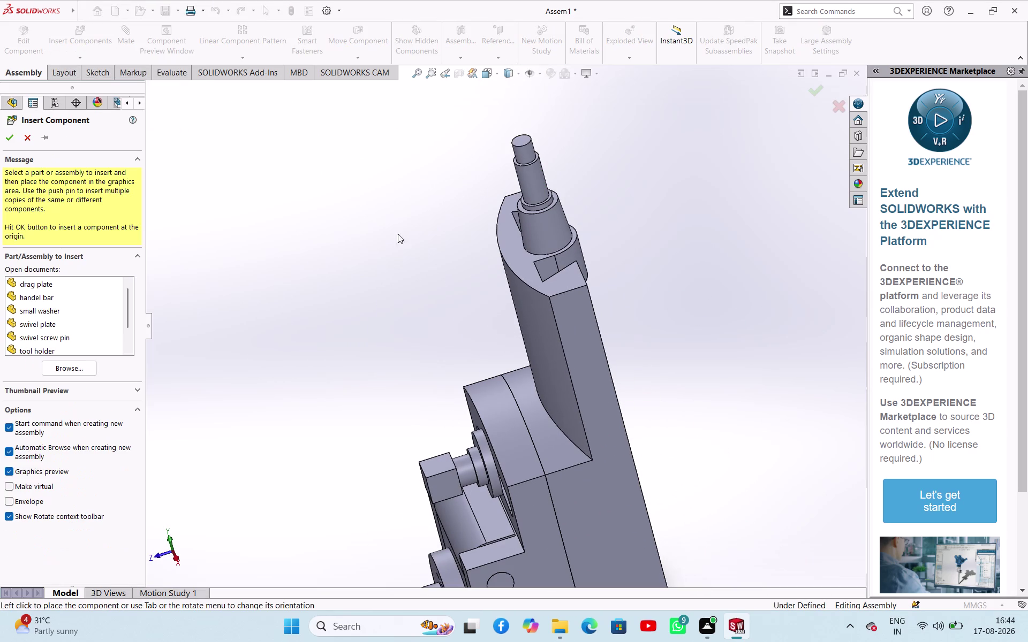
Browse to the 'handel bar' part file and open it for insertion.
click(74, 373)
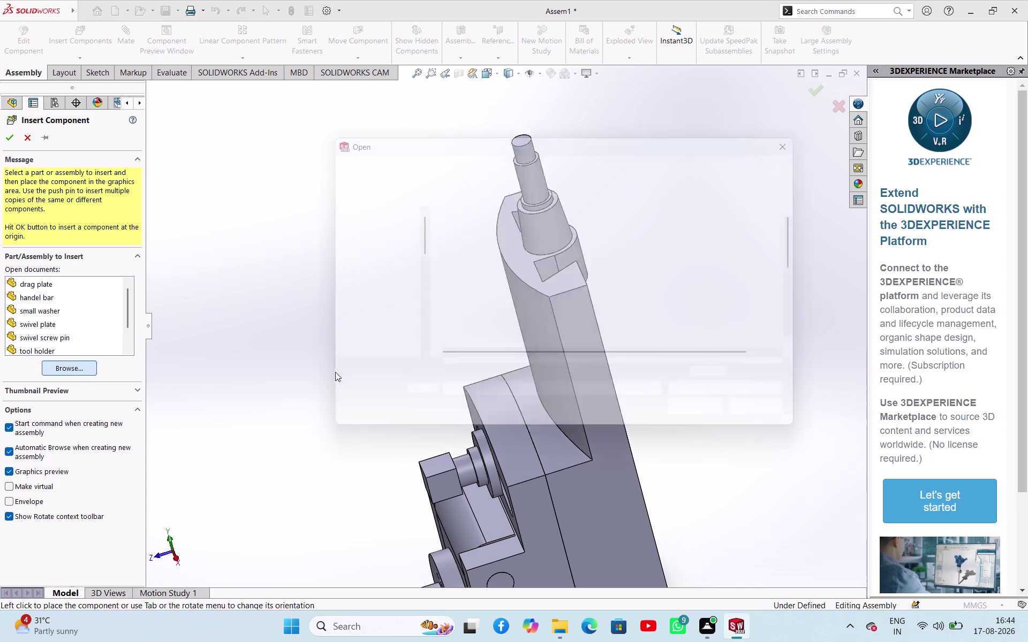
scroll(down, 3)
scroll(down, 3)
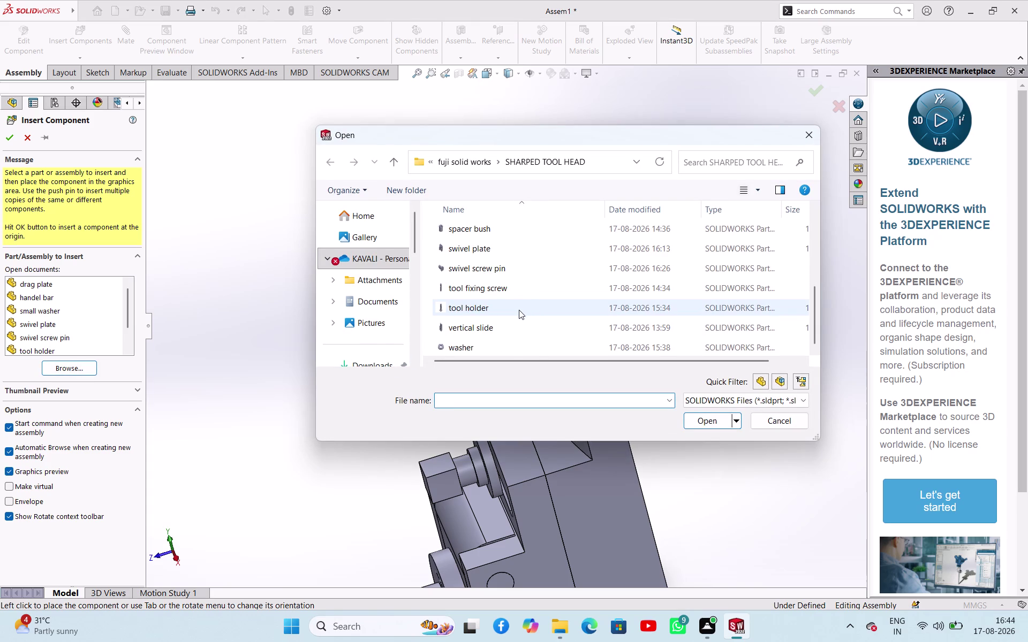
scroll(up, 3)
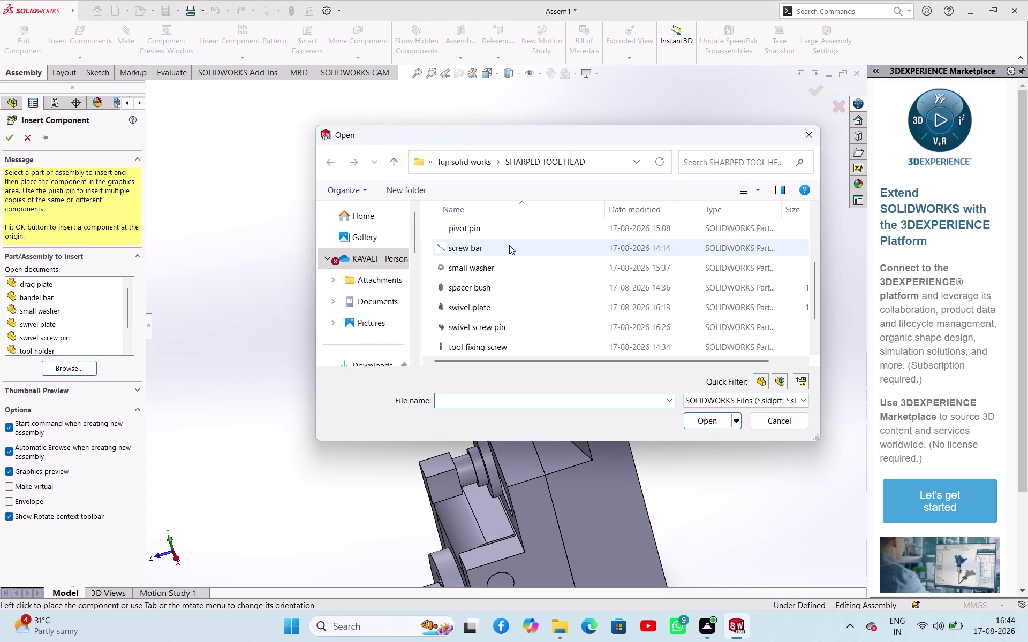
scroll(up, 3)
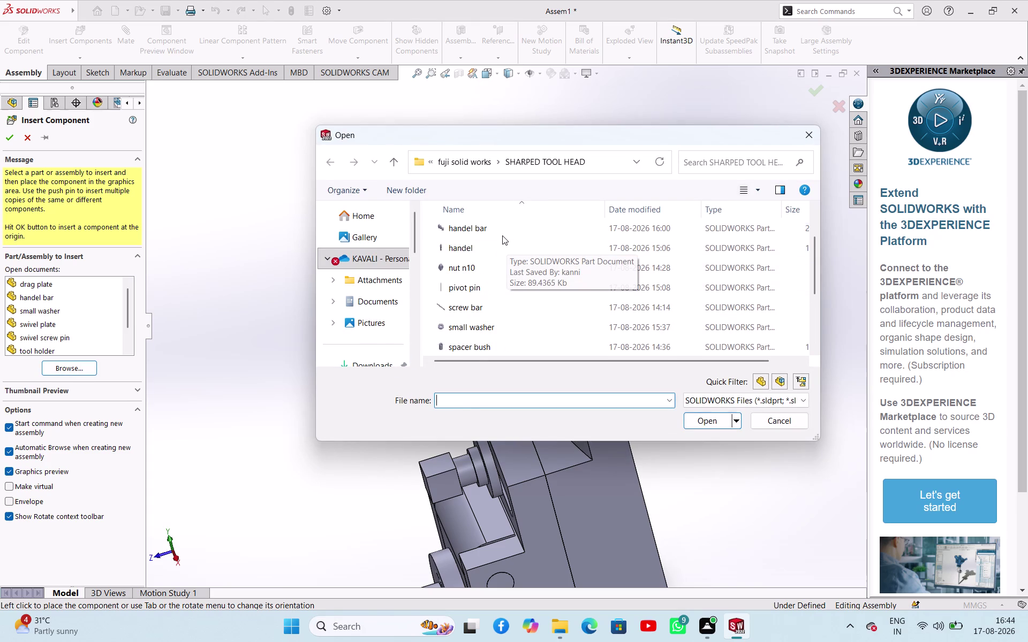
click(502, 235)
click(707, 427)
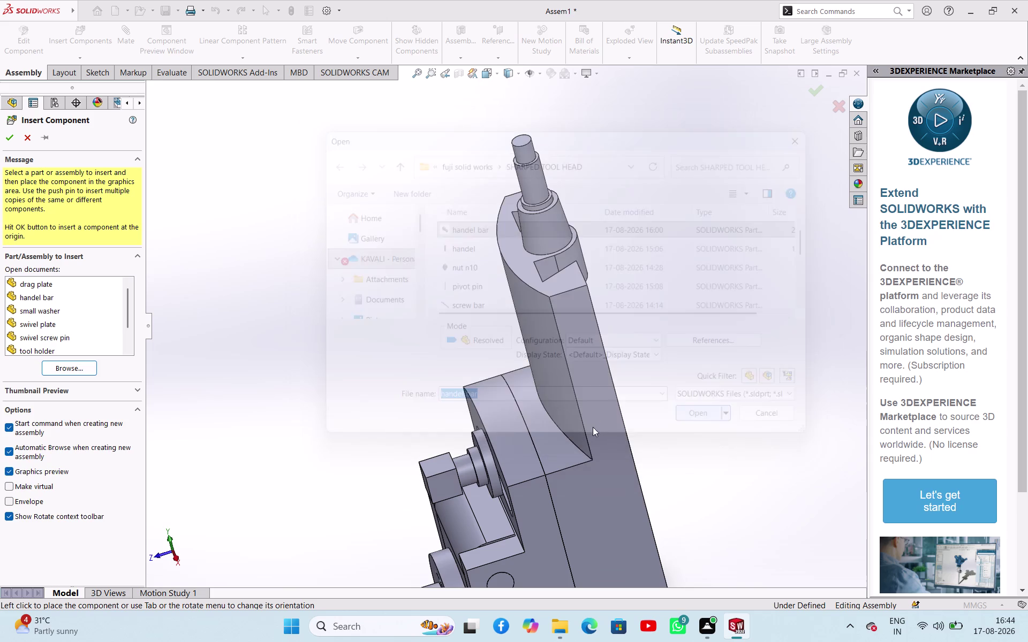
click(302, 558)
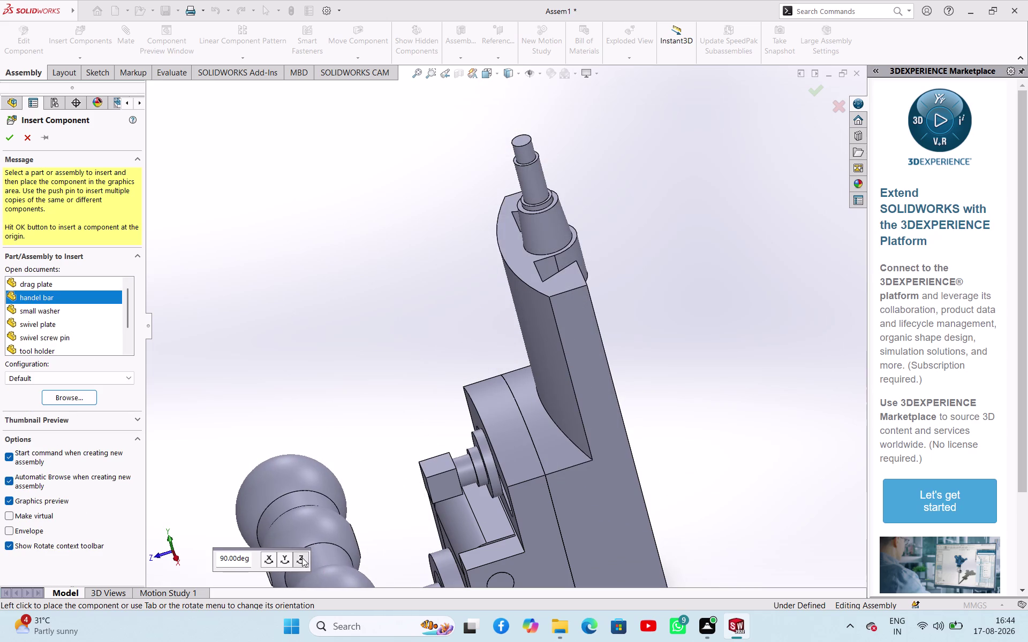
Rotate the handel bar preview in 90° steps about the X, Y and Z axes.
click(302, 558)
click(302, 558)
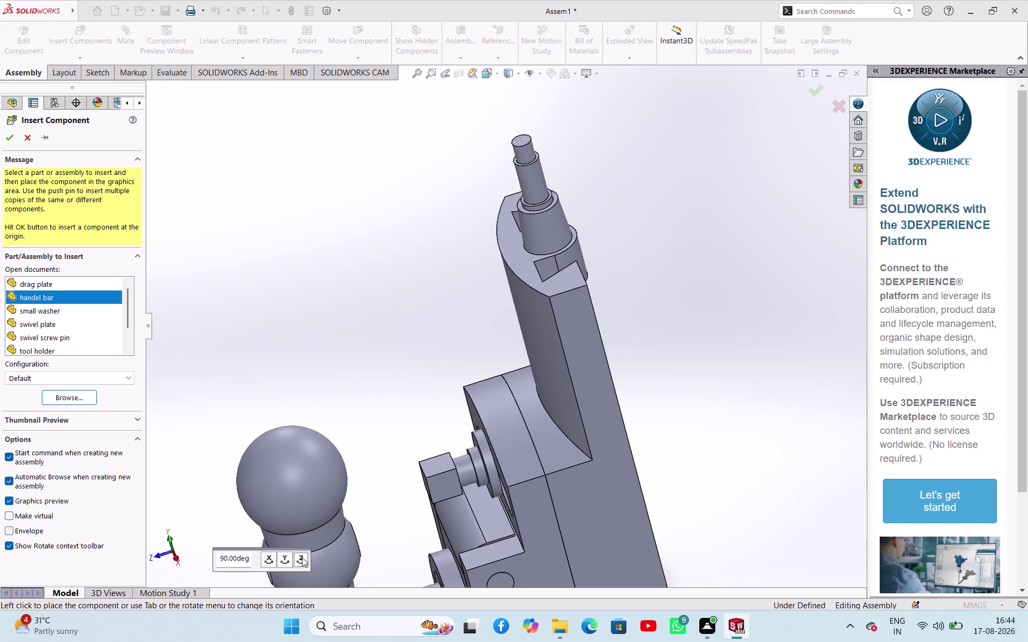
click(302, 558)
click(286, 564)
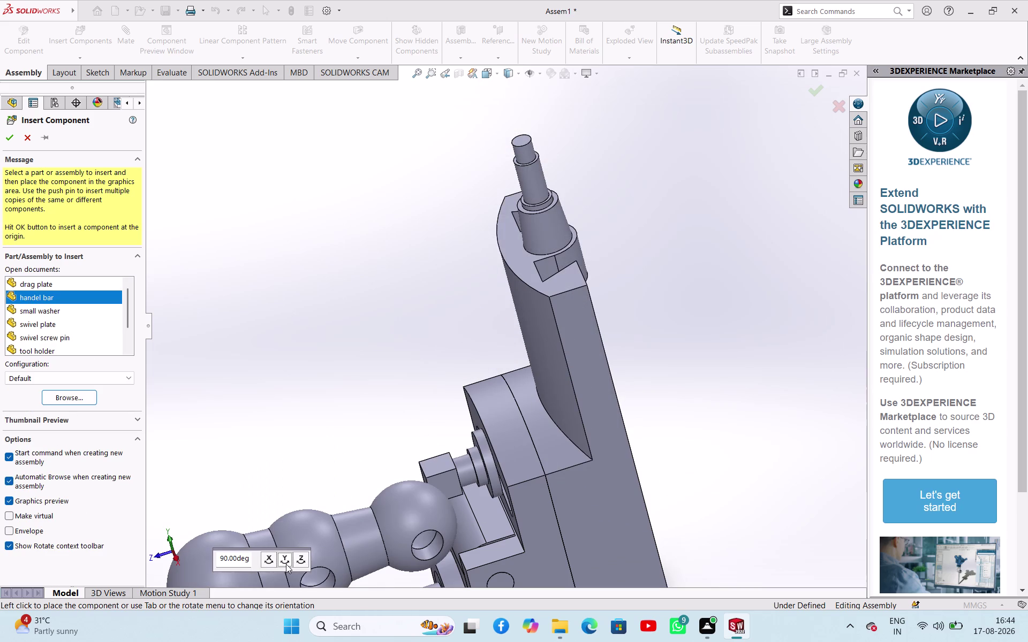
click(266, 560)
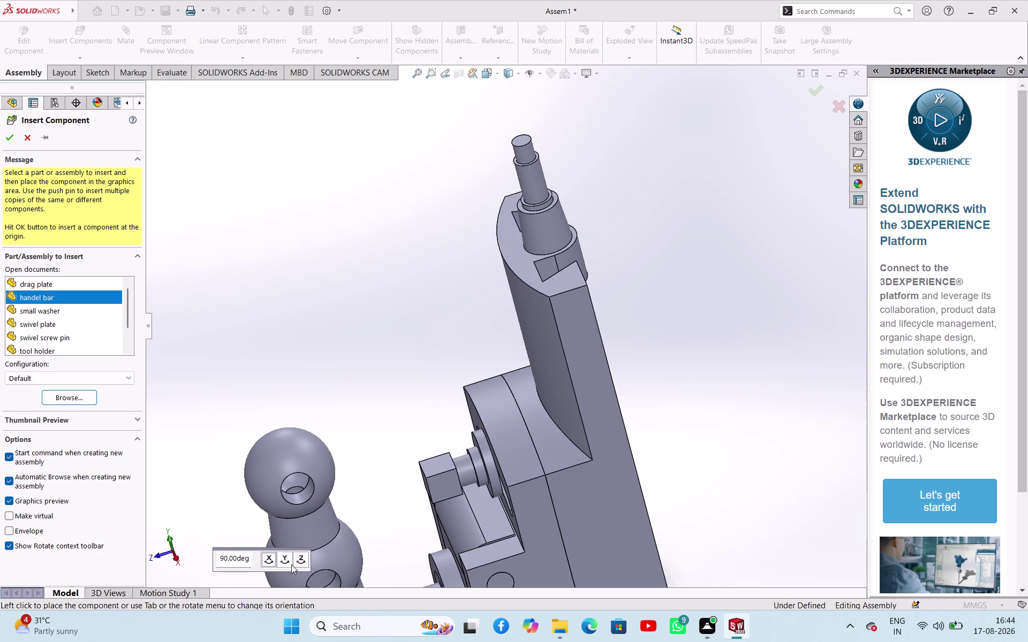
click(267, 561)
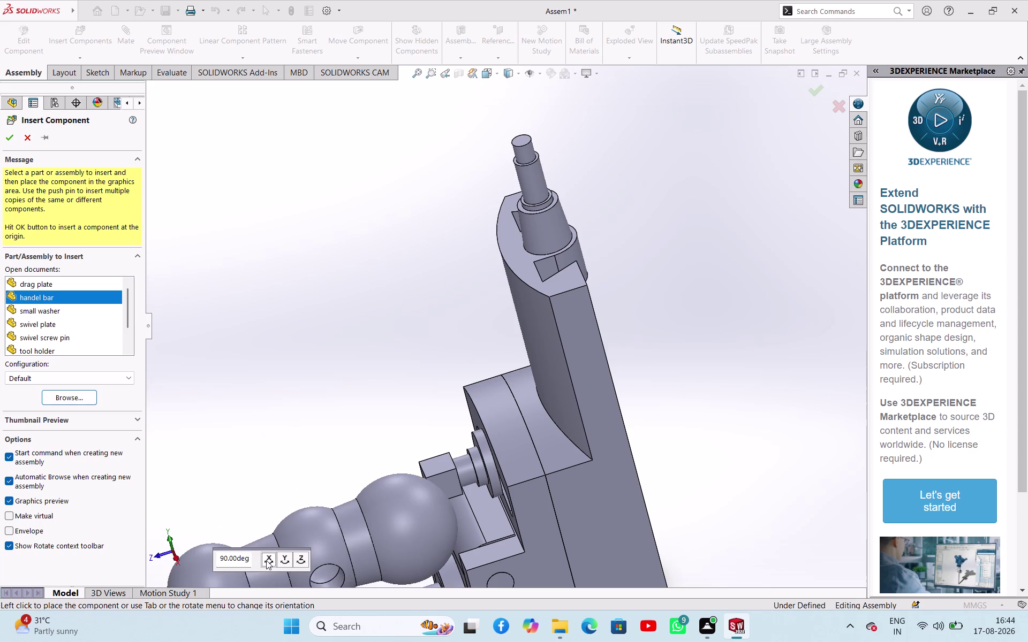
click(284, 562)
click(302, 563)
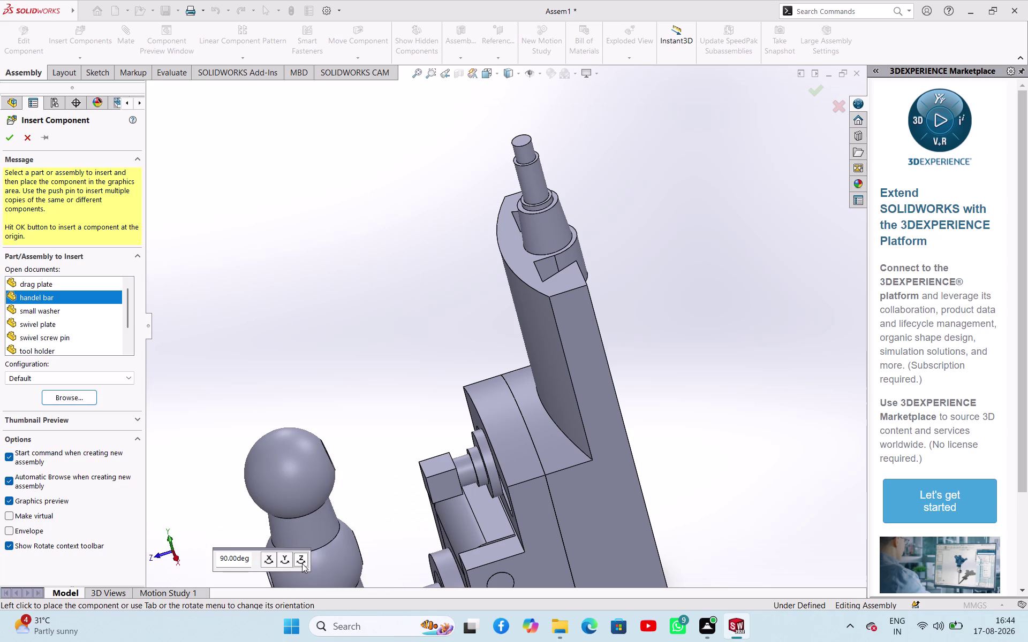
click(286, 561)
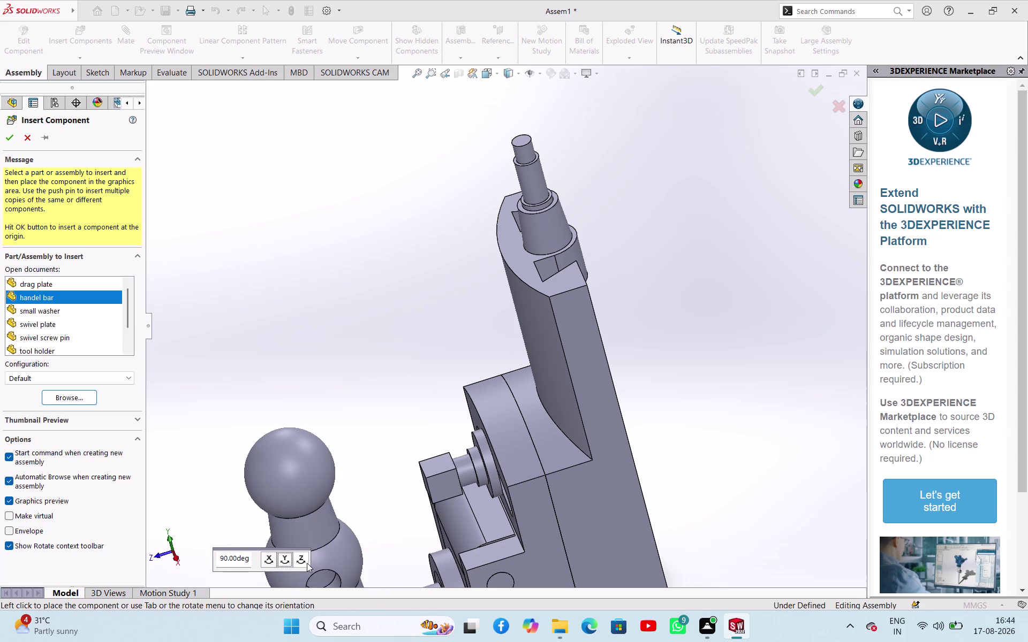
click(301, 561)
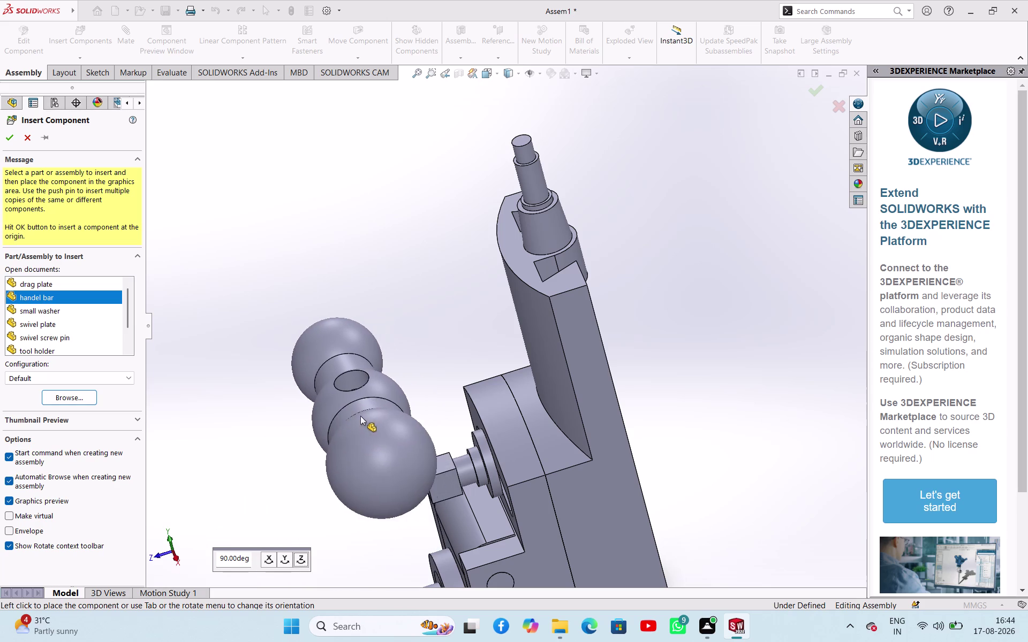
Turn the handel bar preview horizontal and place it beside the tool head.
click(271, 558)
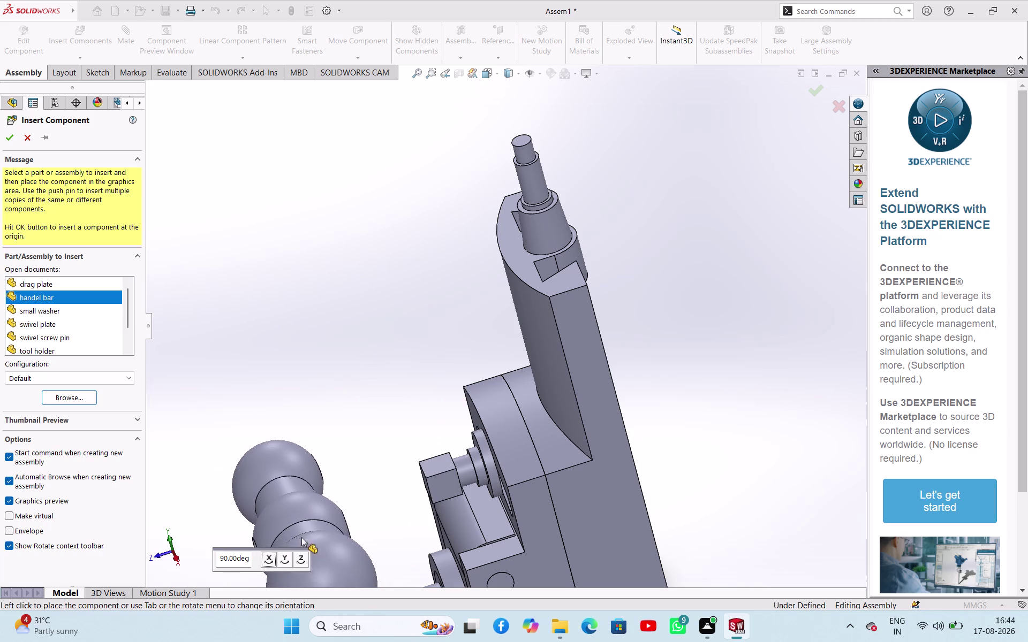
click(294, 557)
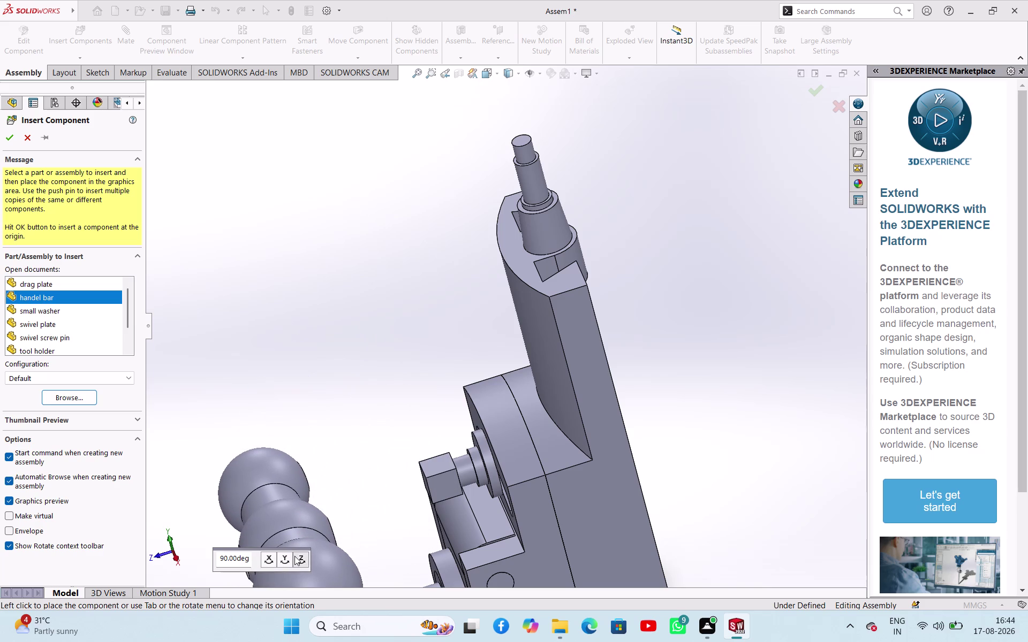
click(284, 559)
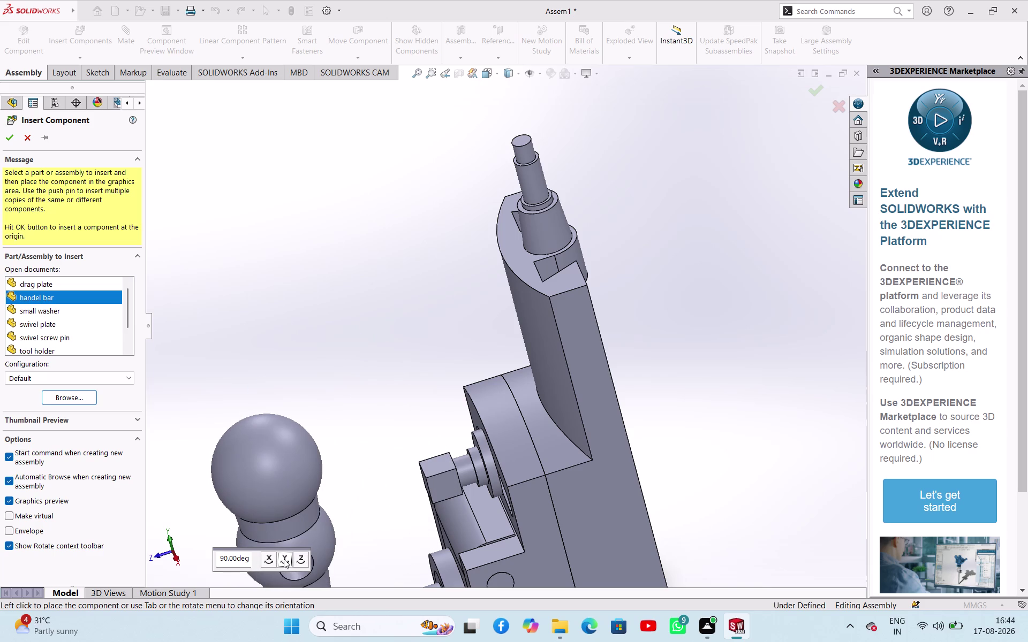
click(268, 553)
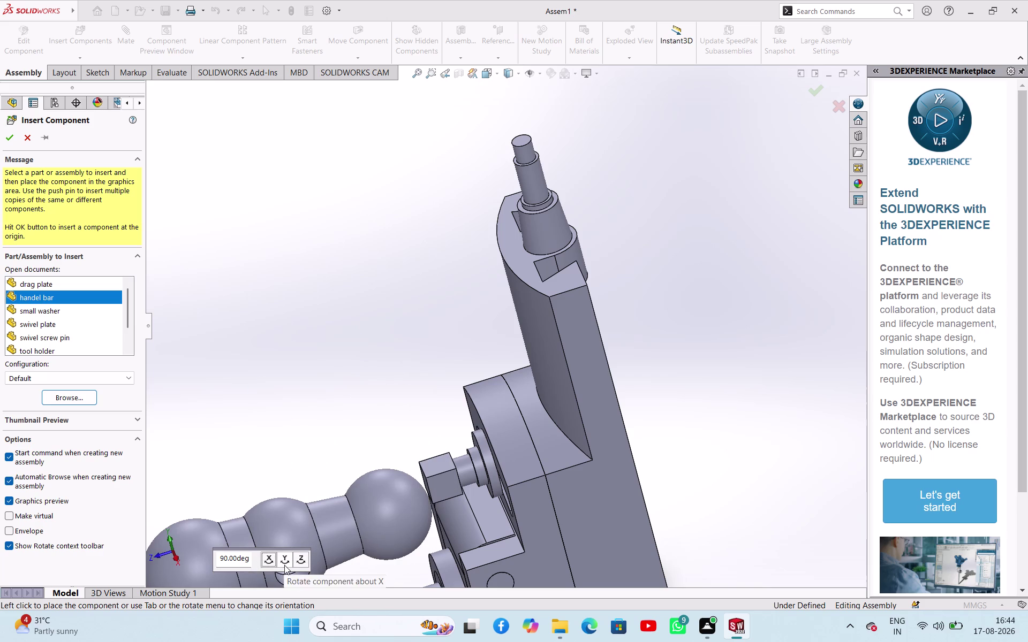
click(284, 565)
click(265, 561)
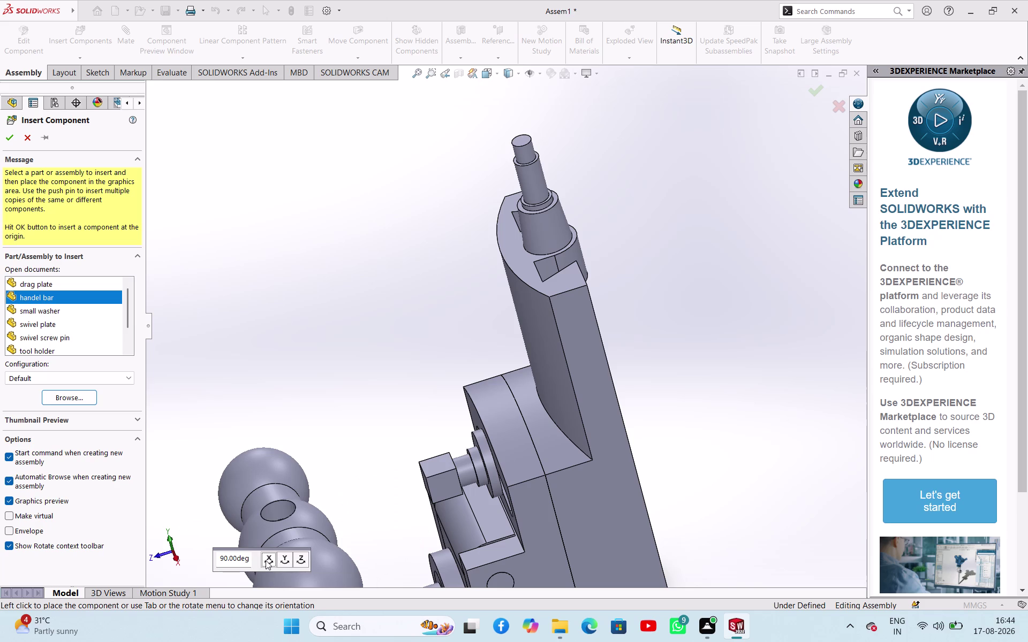
scroll(up, 3)
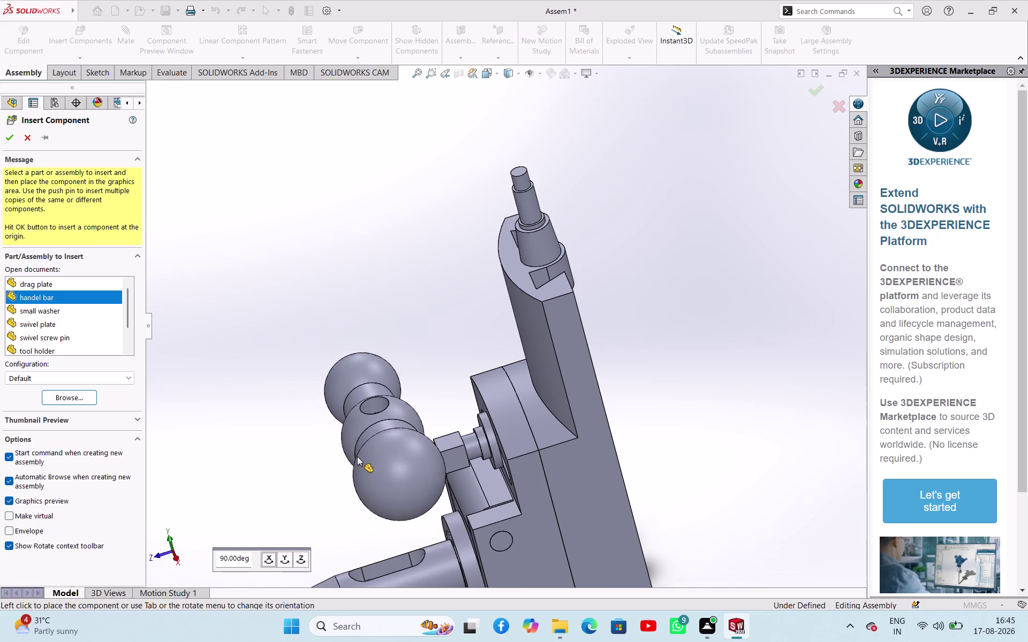
click(275, 557)
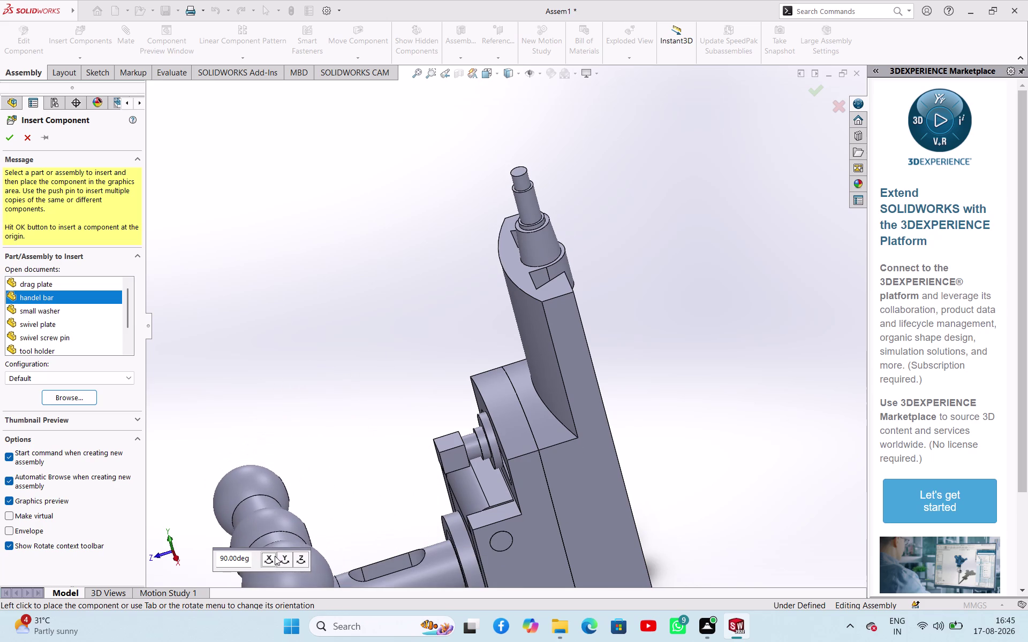
click(274, 556)
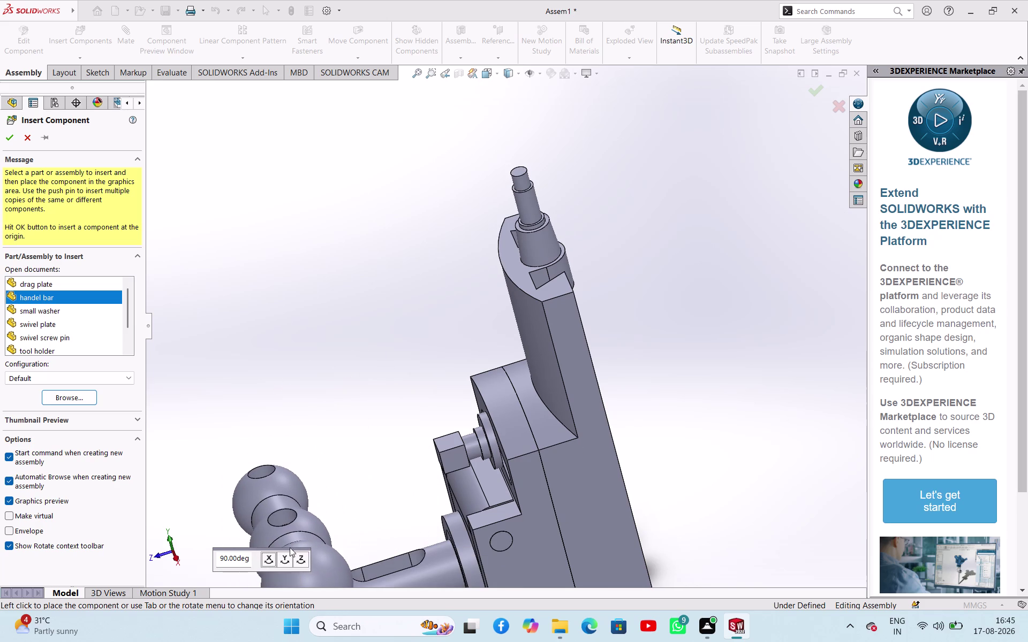
click(286, 564)
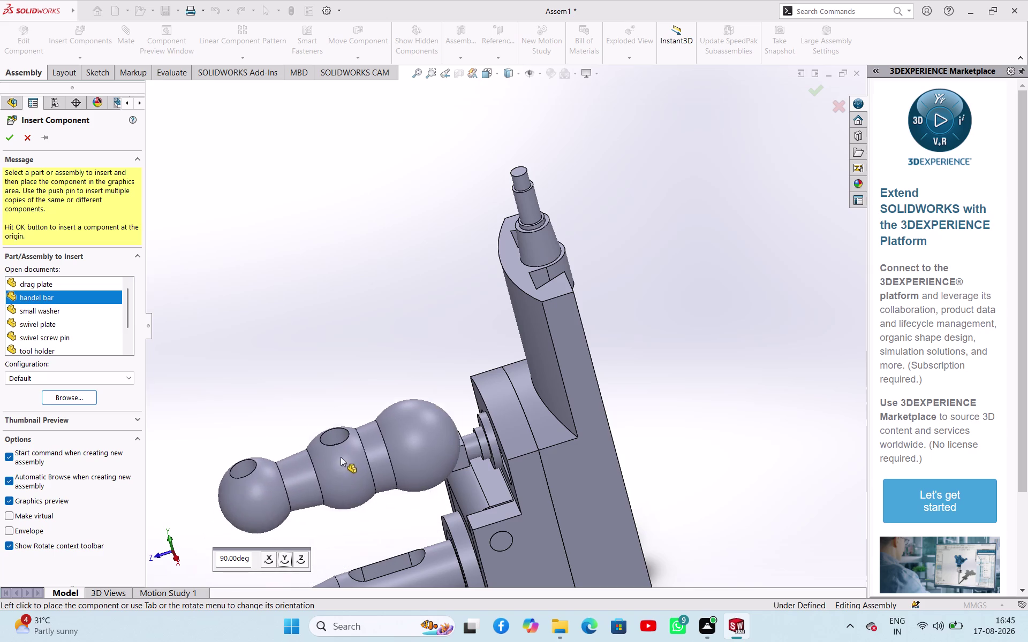
click(397, 324)
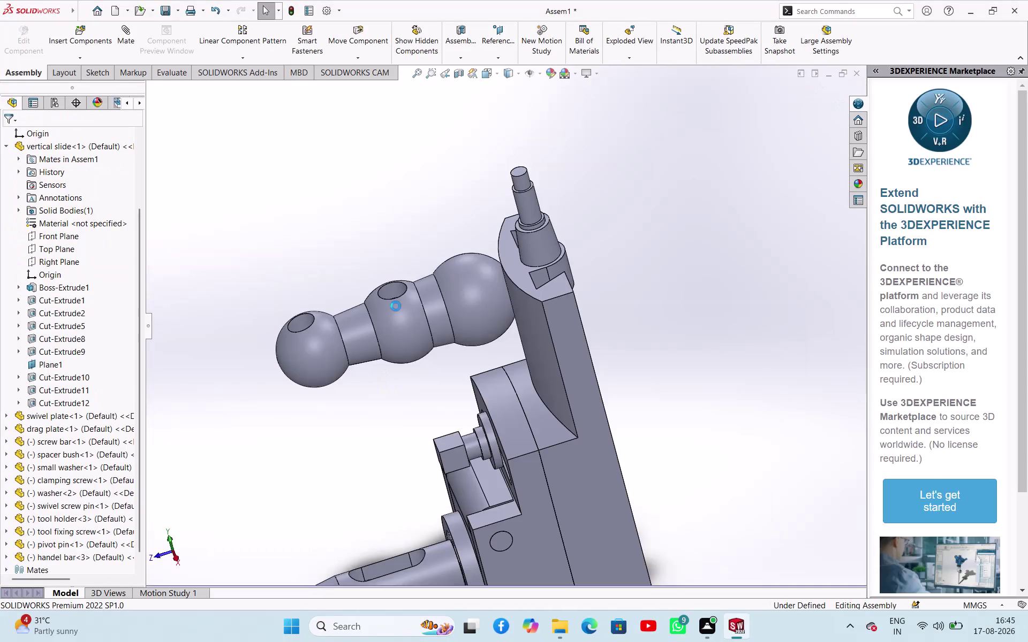
Make the handel bar hole concentric with the screw bar's cylindrical face.
scroll(down, 3)
click(442, 318)
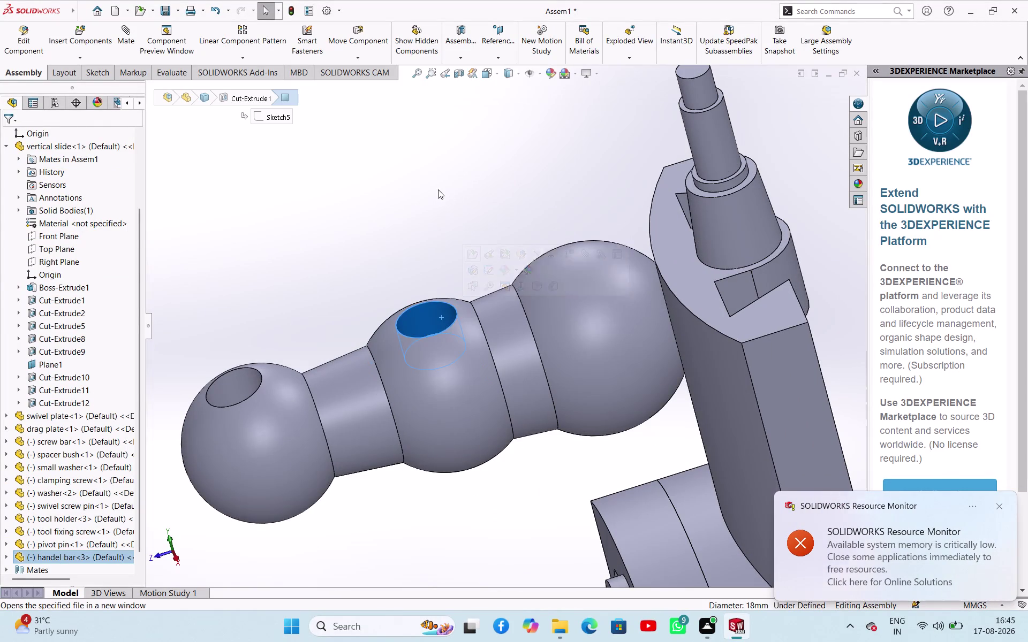
scroll(up, 3)
scroll(down, 3)
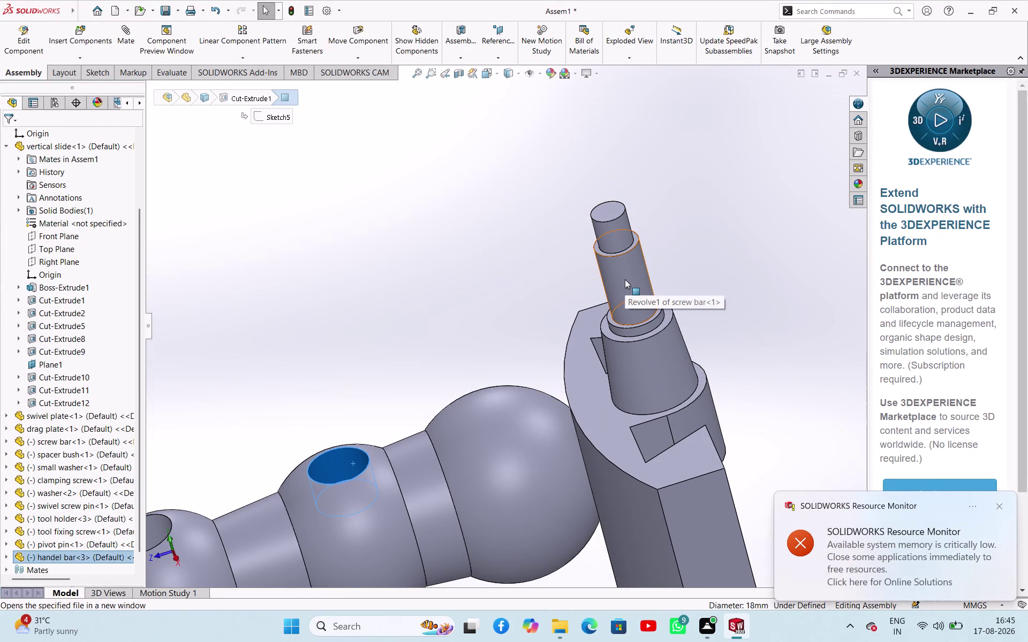
click(625, 279)
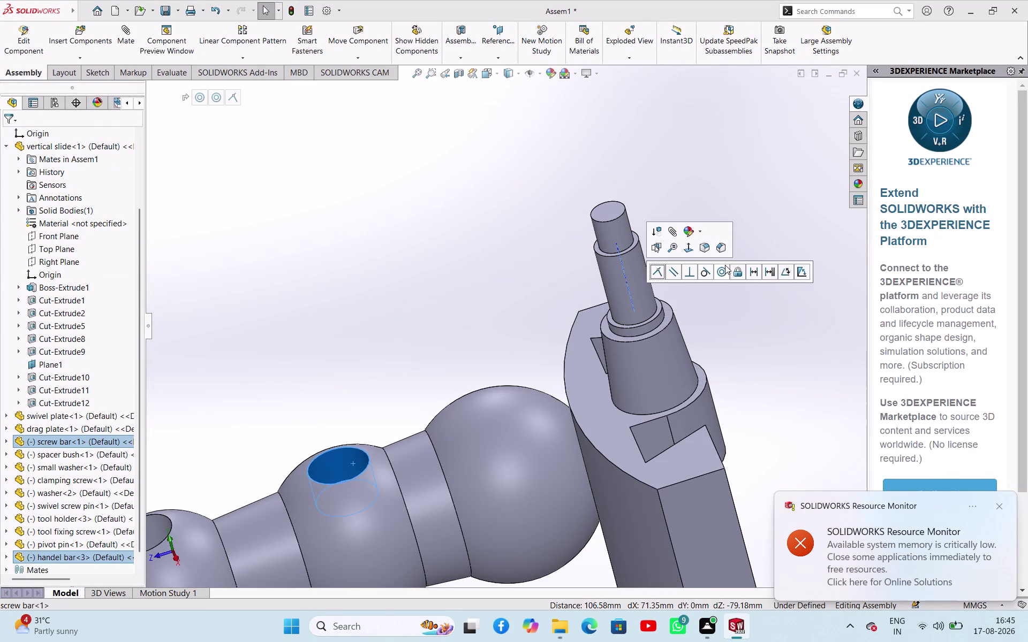
click(724, 272)
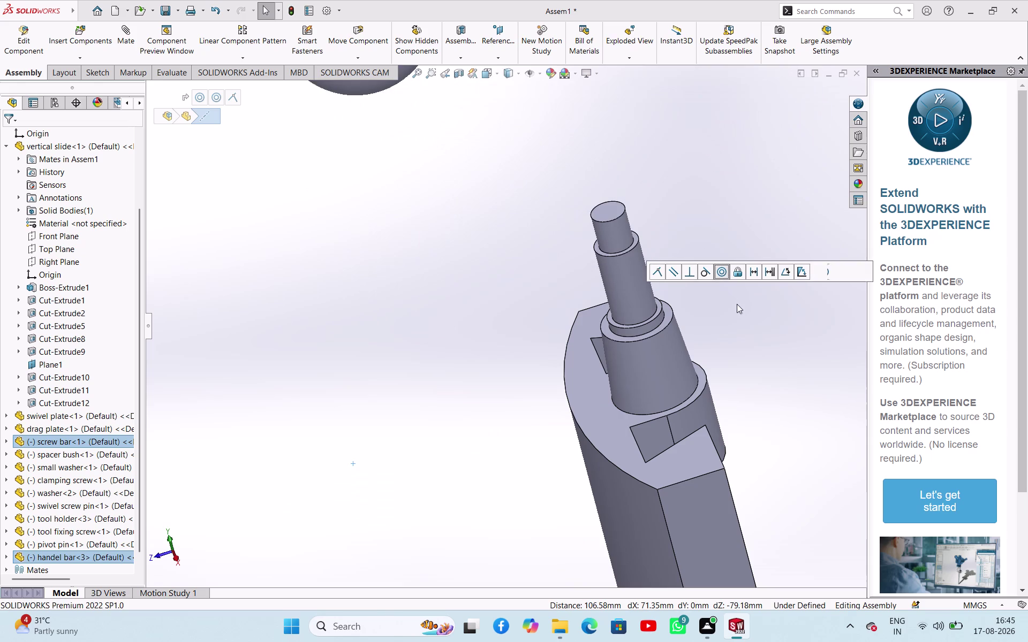
click(757, 334)
Mate the handel bar hole to the spacer bush top so the bar sits on it.
scroll(up, 3)
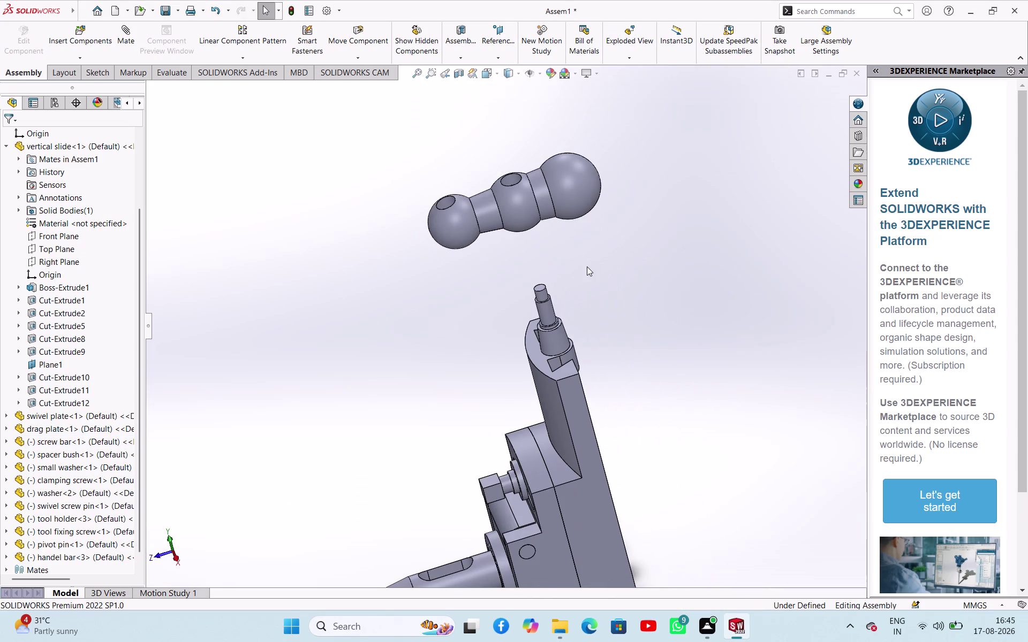
middle_drag(587, 267, 584, 247)
scroll(down, 3)
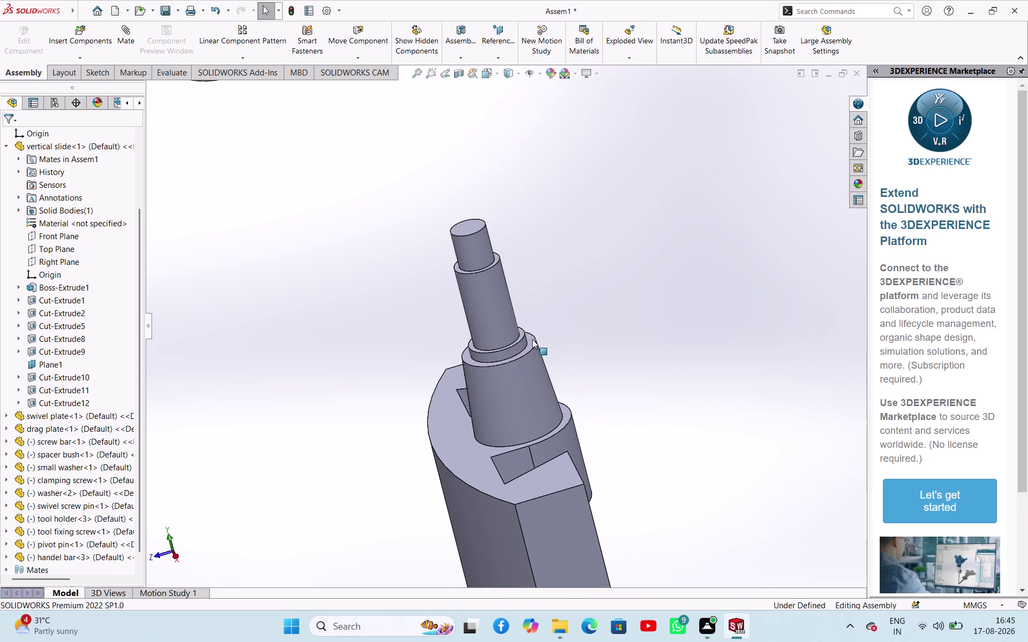
click(532, 339)
scroll(up, 3)
middle_drag(599, 270, 539, 144)
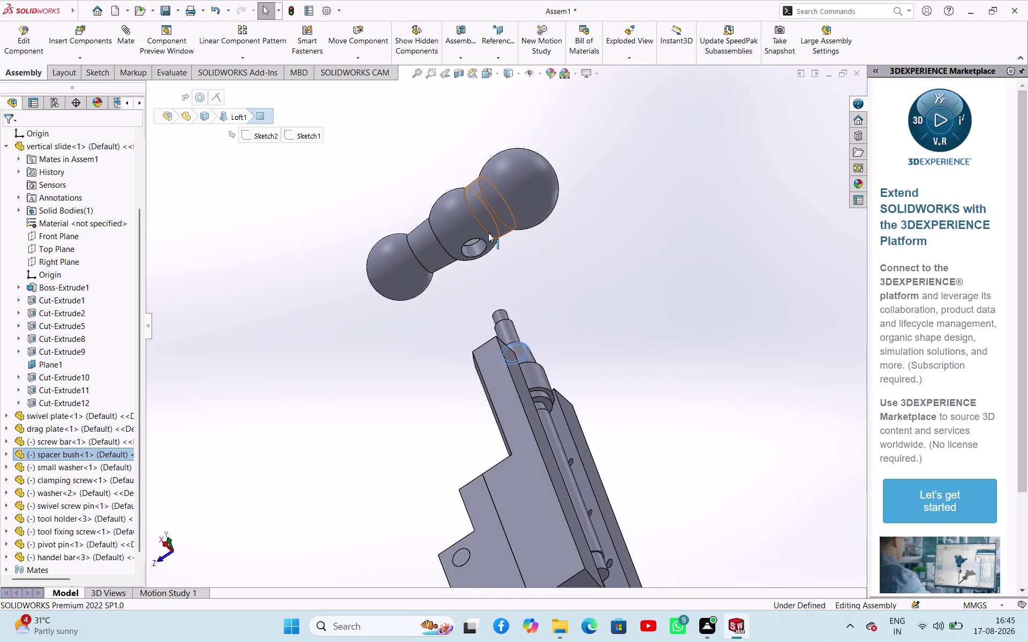
scroll(down, 3)
click(484, 294)
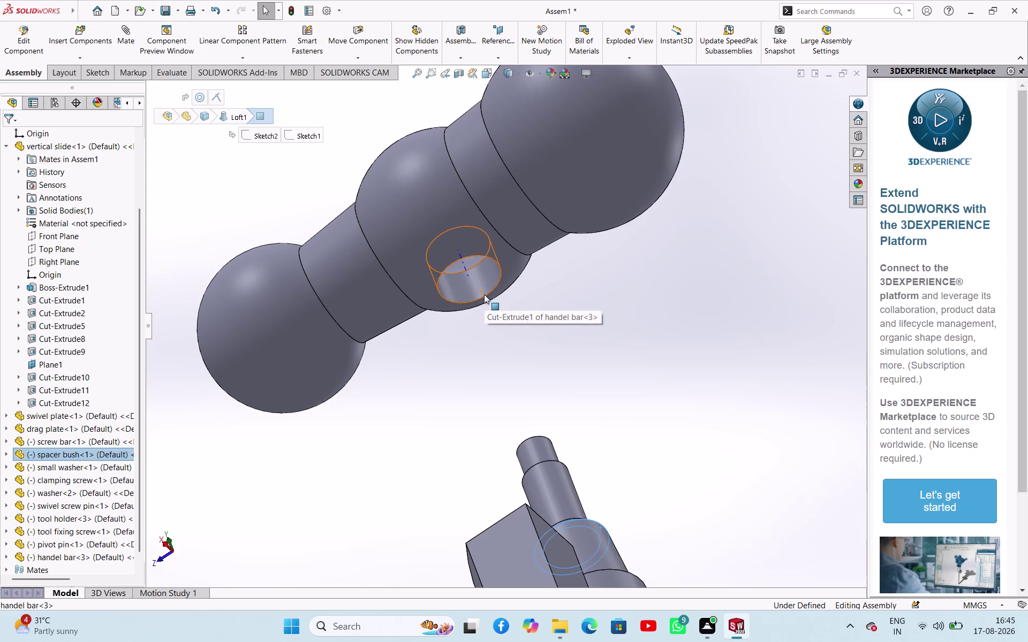
scroll(up, 3)
middle_drag(640, 363, 663, 483)
click(572, 467)
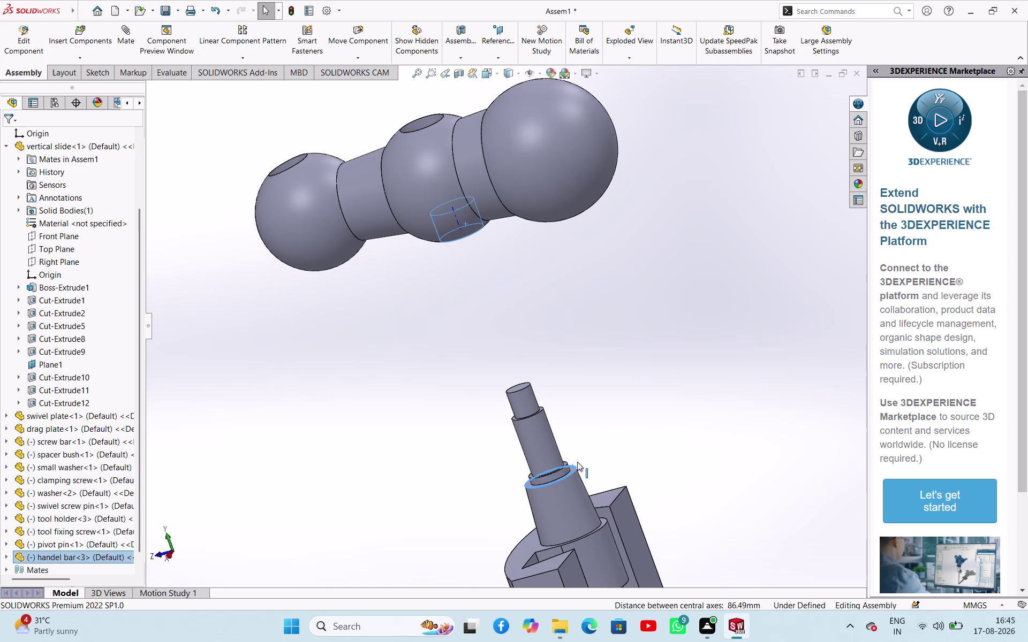
click(621, 457)
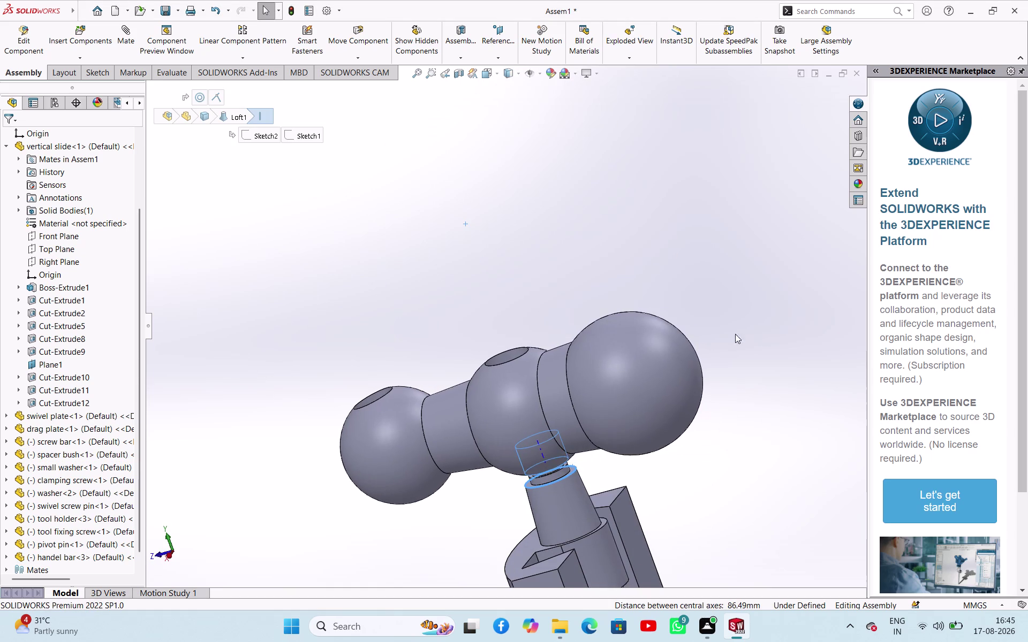
click(691, 275)
Orbit the model to inspect the seated handle bar from several sides.
middle_drag(640, 268, 684, 384)
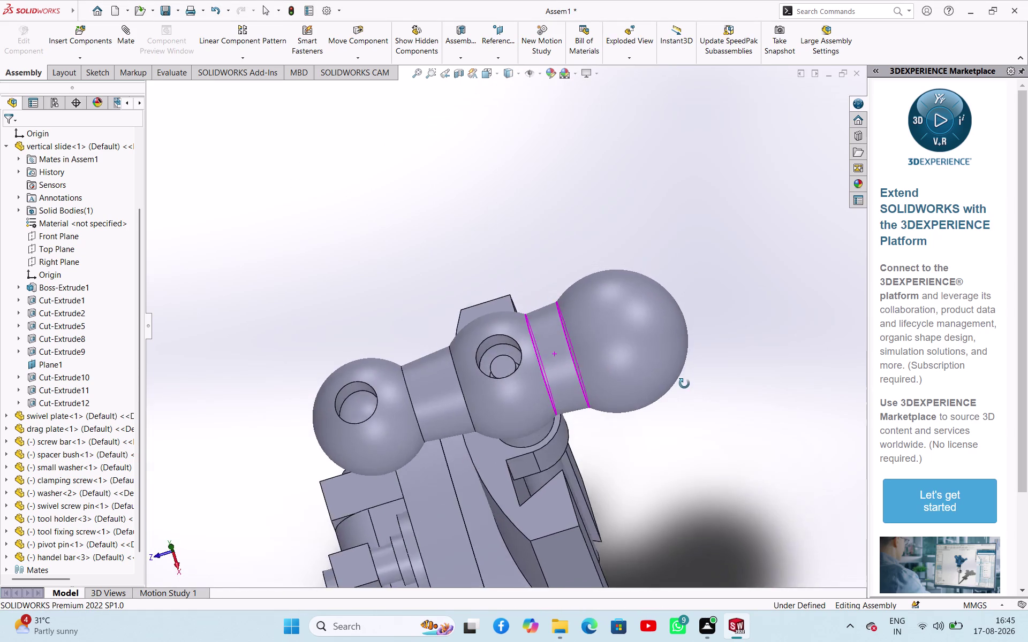
middle_drag(684, 384, 682, 277)
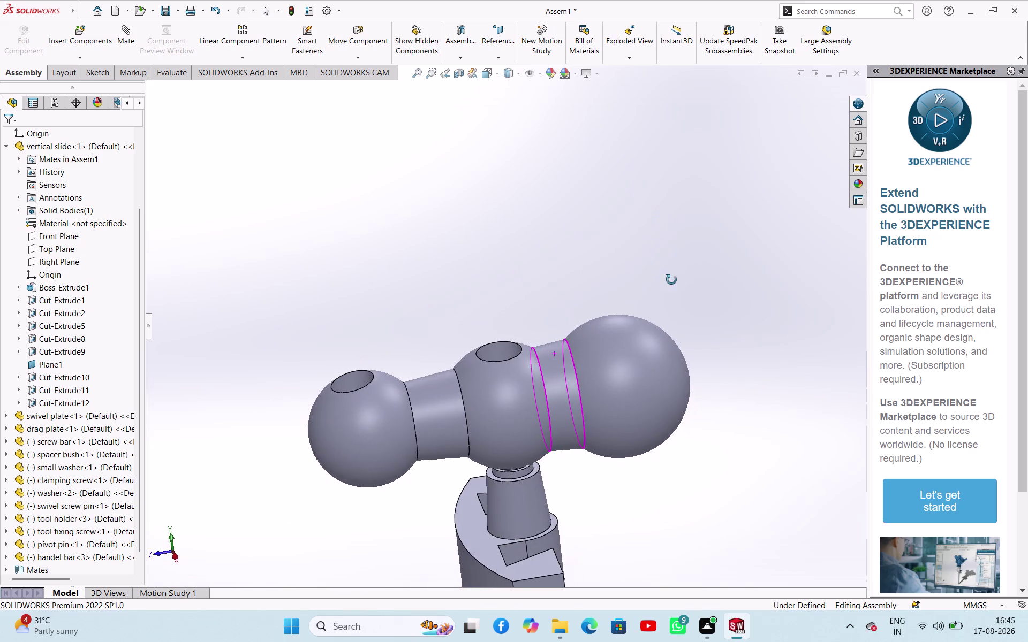
middle_drag(682, 277, 681, 285)
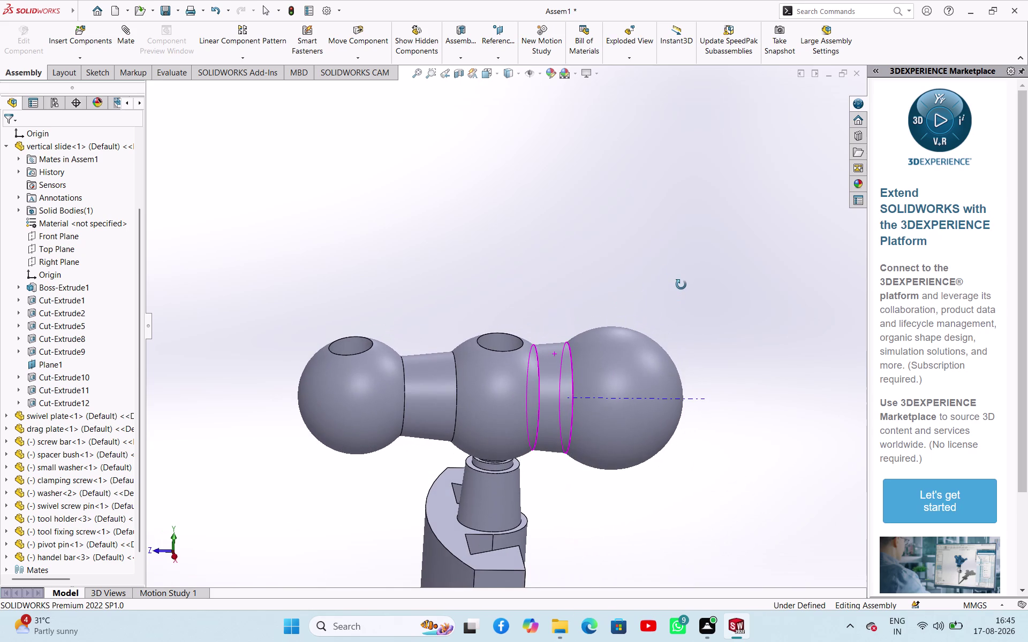
middle_drag(681, 285, 675, 286)
middle_drag(590, 495, 604, 431)
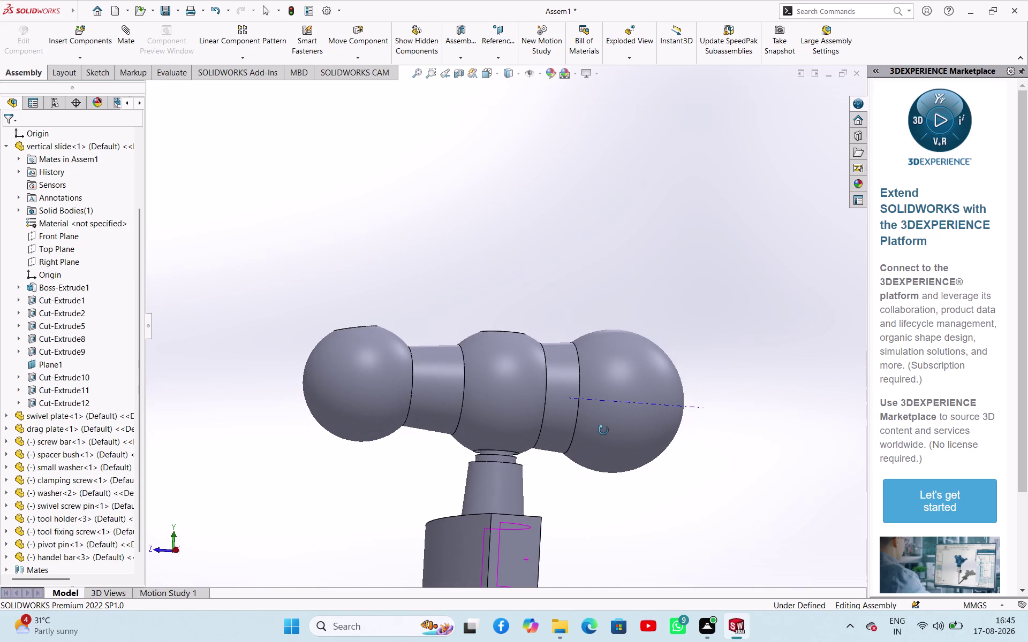
middle_drag(604, 430, 595, 372)
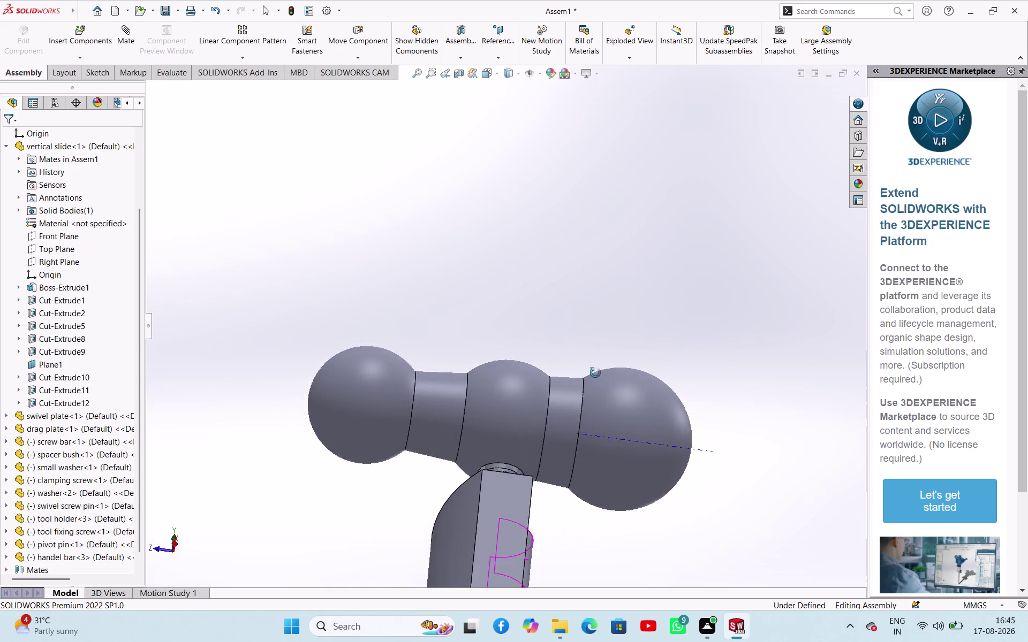
middle_drag(596, 371, 581, 469)
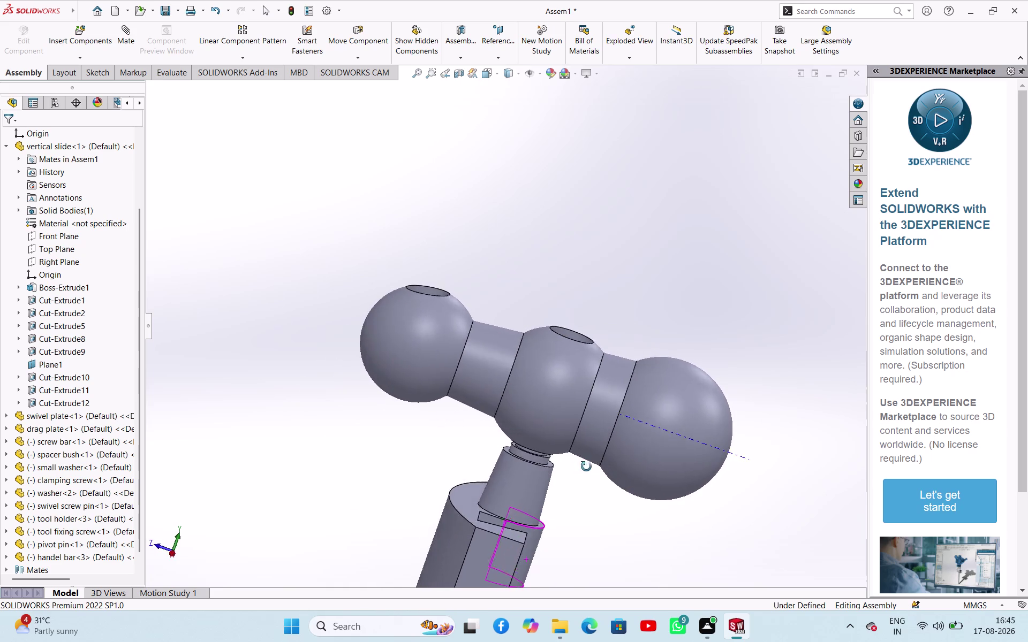
middle_drag(581, 469, 572, 453)
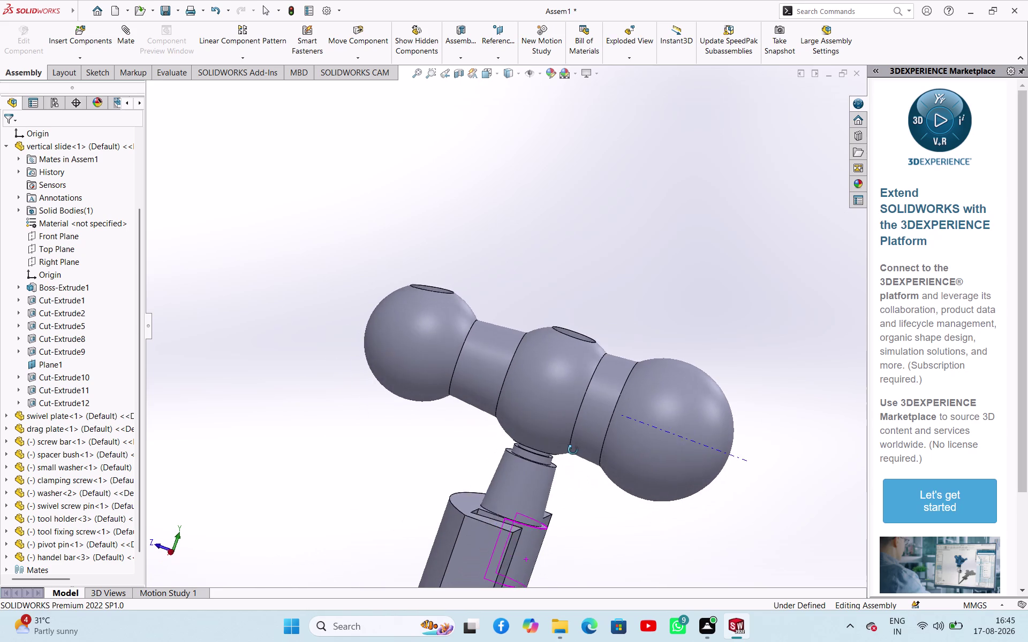
middle_drag(573, 453, 567, 498)
scroll(down, 3)
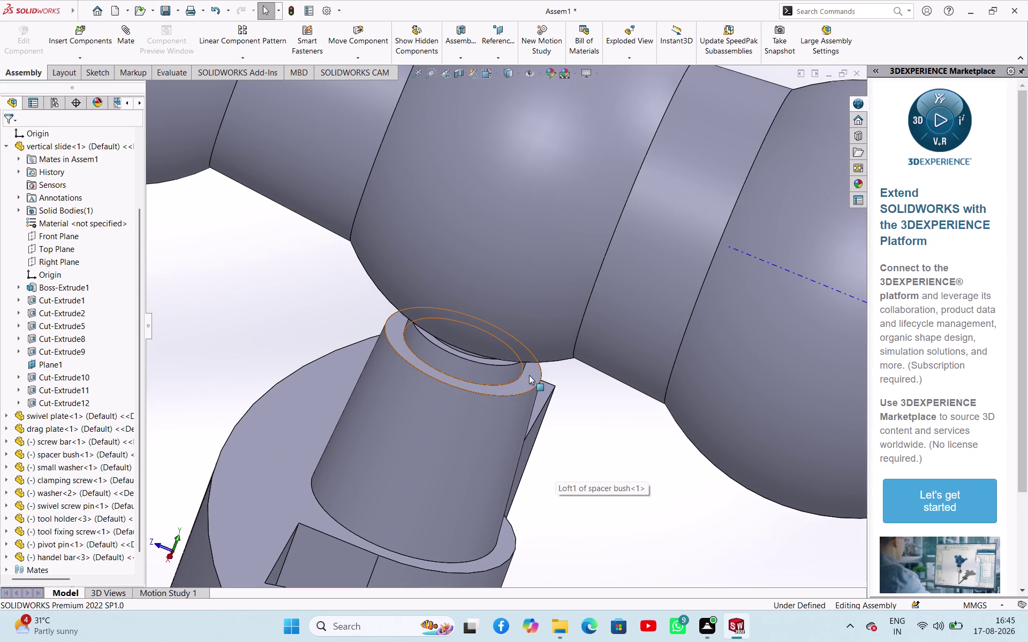
Mate the spacer bush's top edge to the handle bar edge, then check the joint.
click(533, 381)
scroll(up, 3)
middle_drag(590, 466, 591, 313)
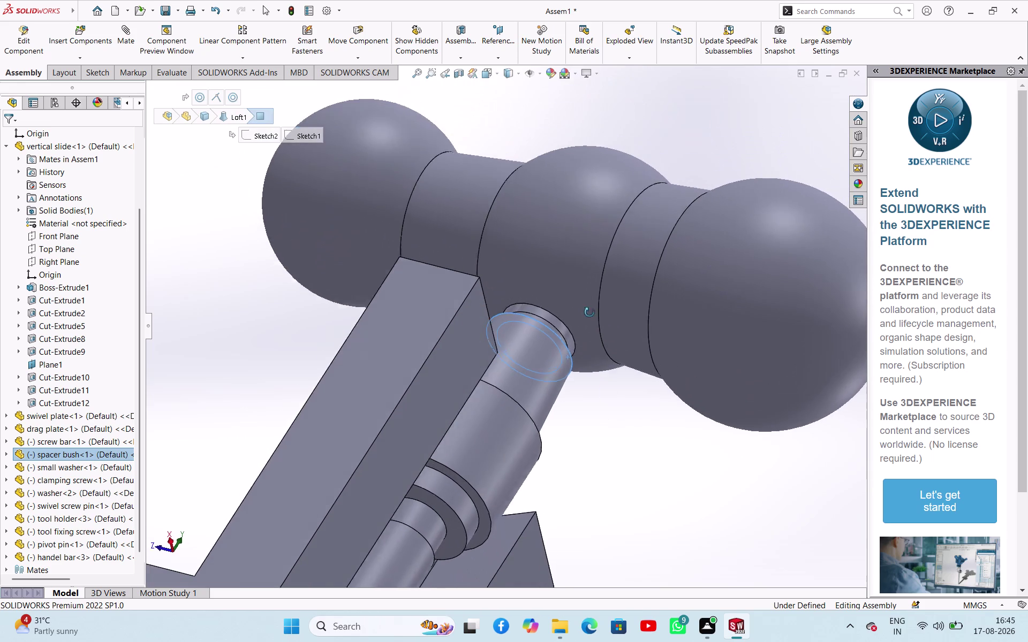
middle_drag(590, 313, 587, 312)
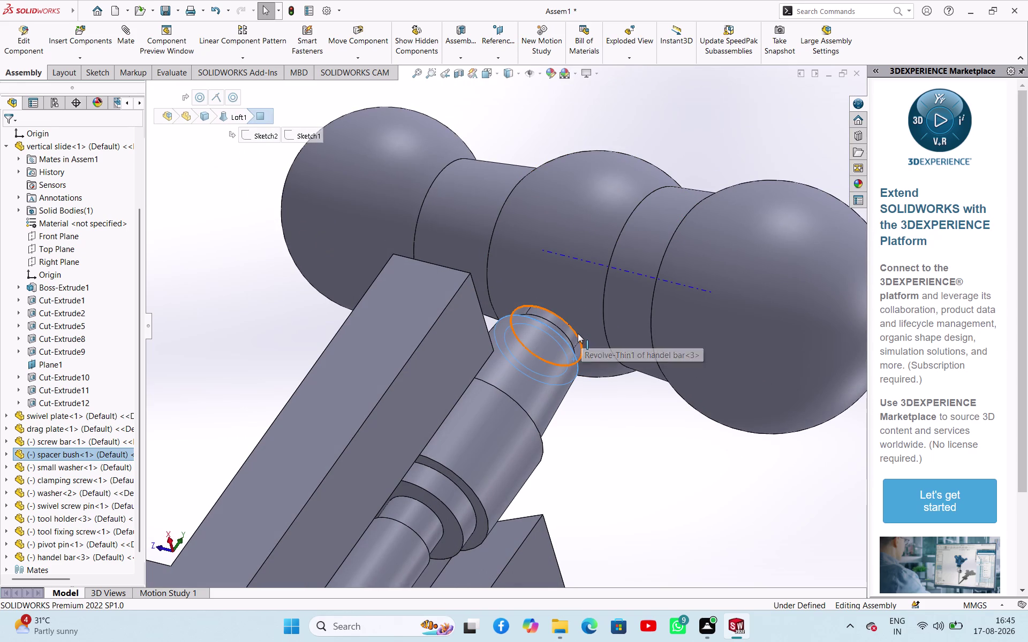
click(578, 333)
click(613, 322)
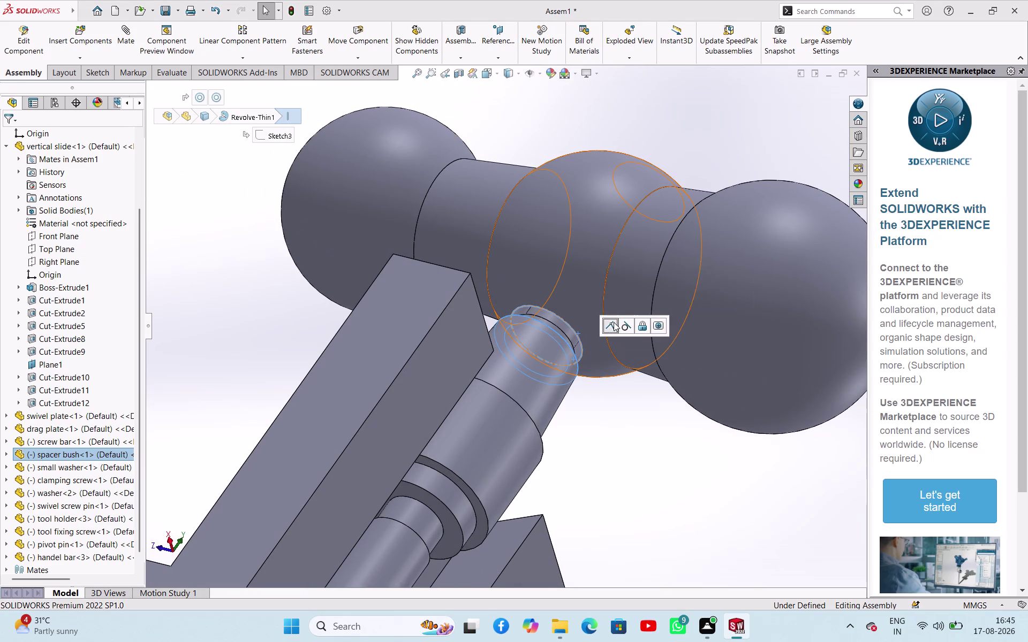
click(594, 422)
middle_drag(702, 128, 625, 202)
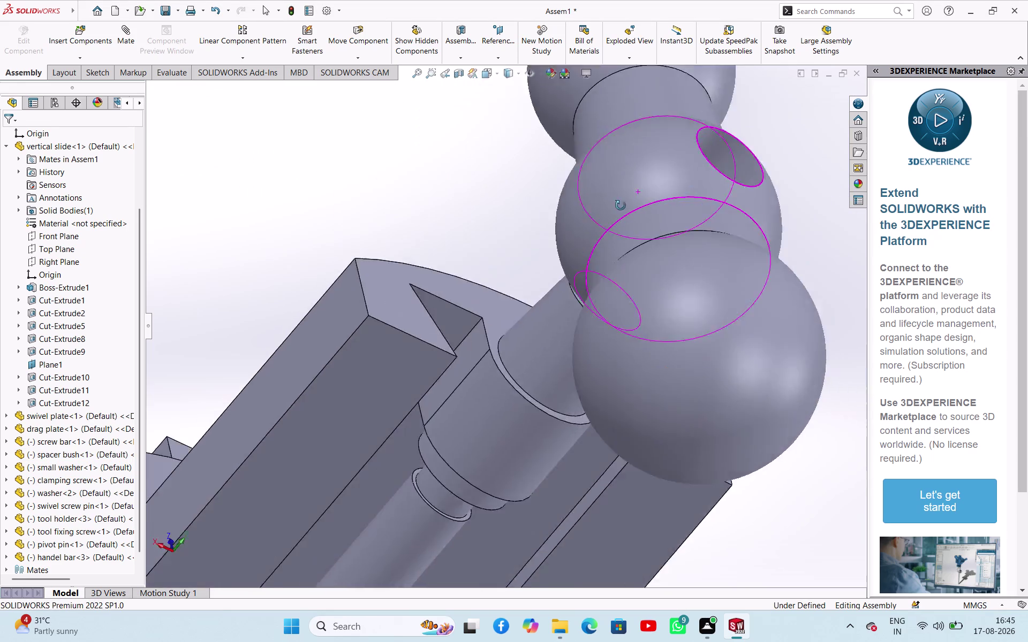
middle_drag(625, 201, 597, 173)
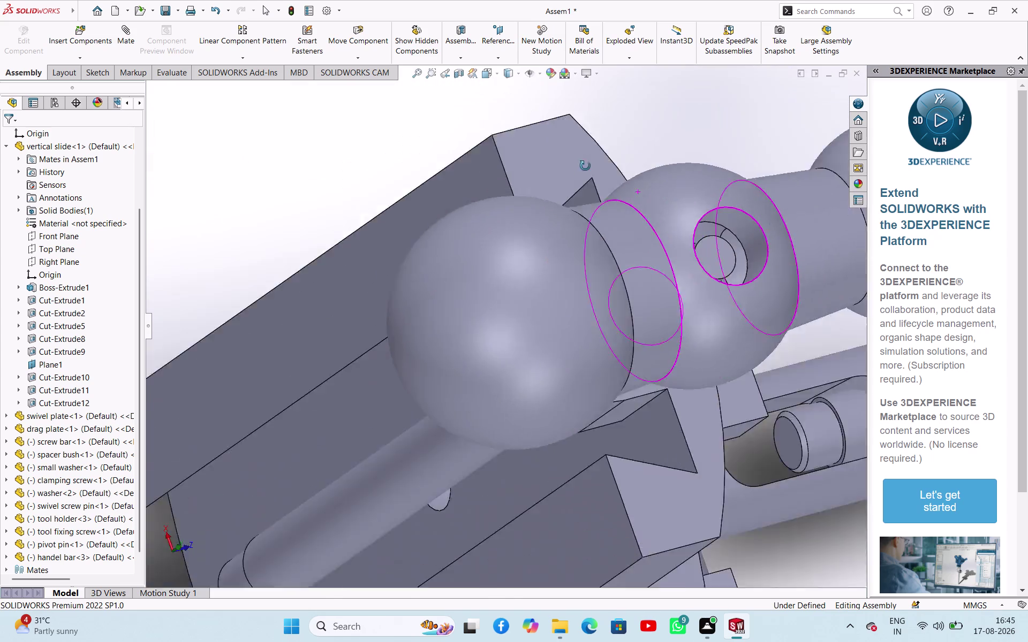
middle_drag(597, 173, 467, 316)
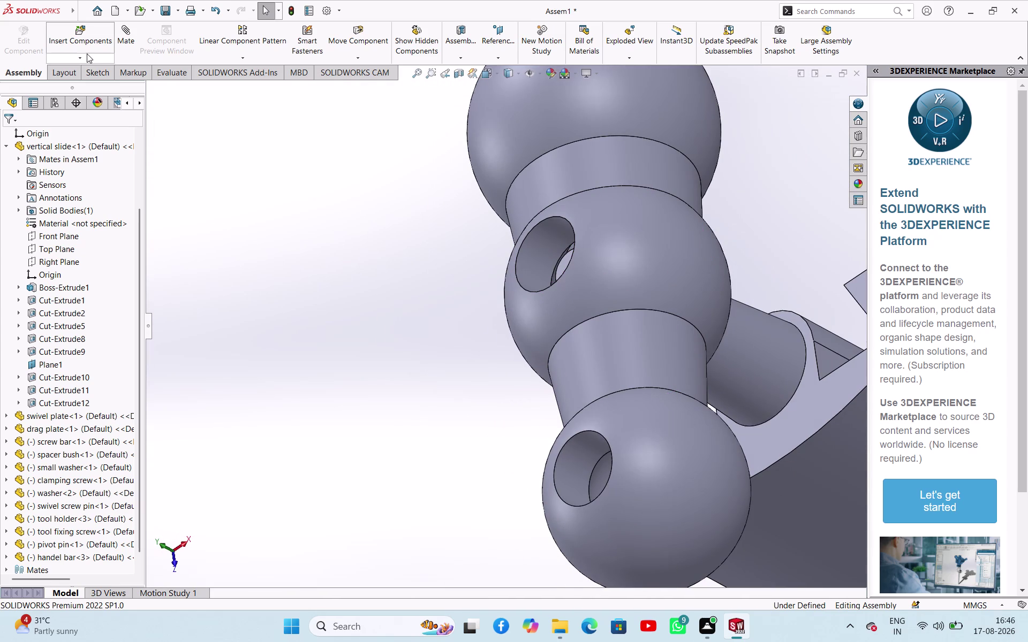
Start inserting another existing part and browse for its file.
click(87, 53)
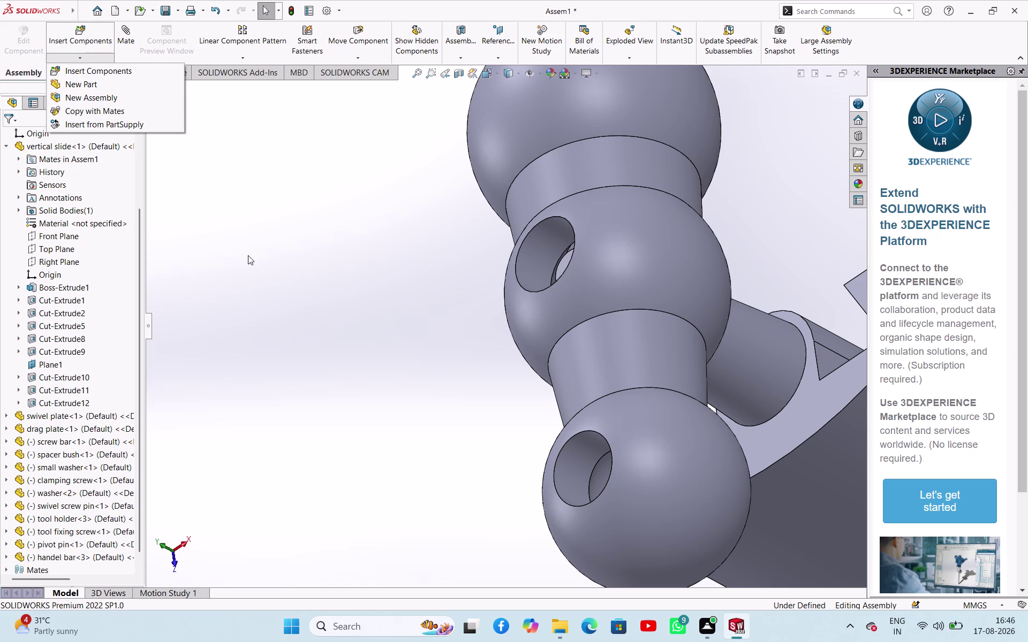
scroll(up, 3)
click(102, 77)
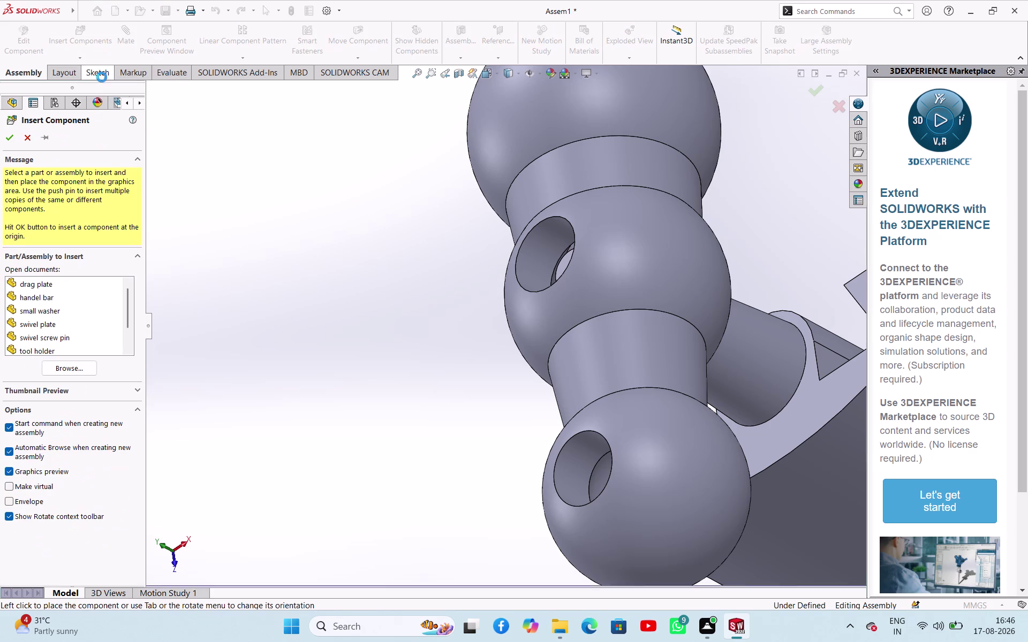
click(97, 372)
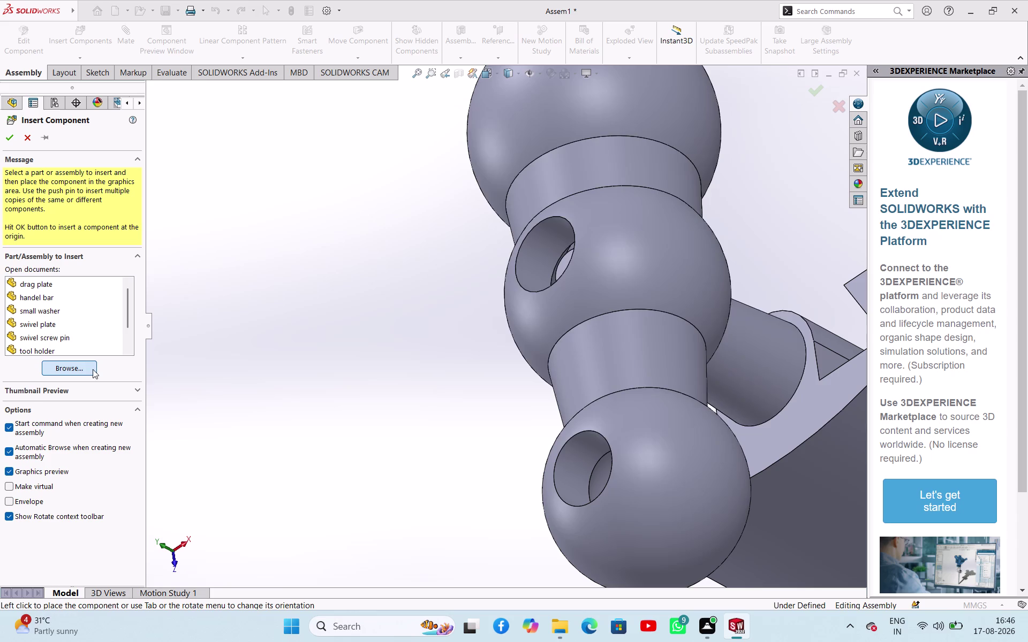
Open the 'handel' part and place it in the assembly.
click(519, 308)
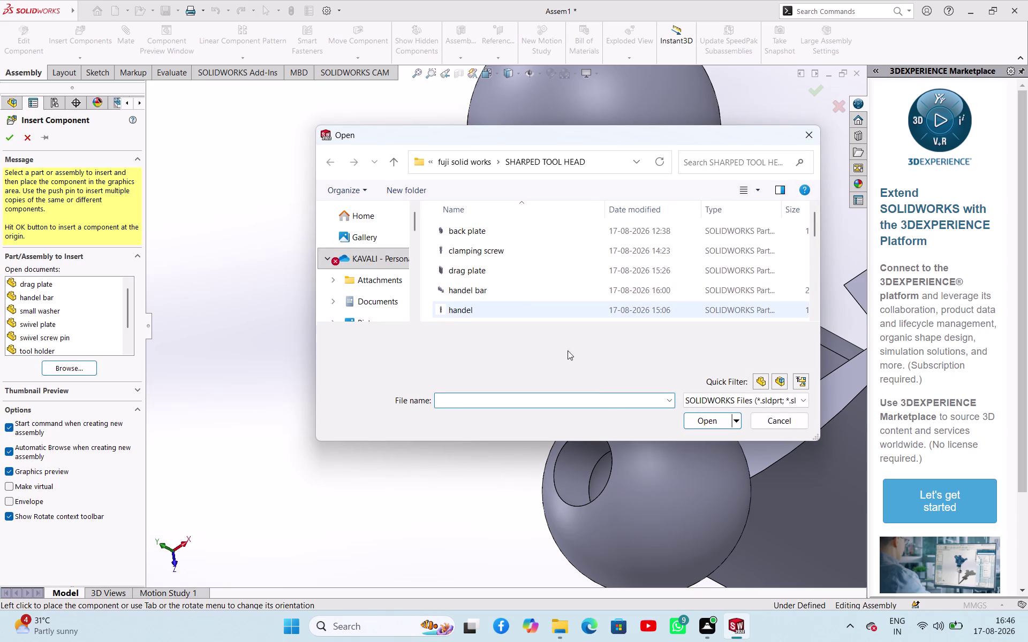
click(722, 427)
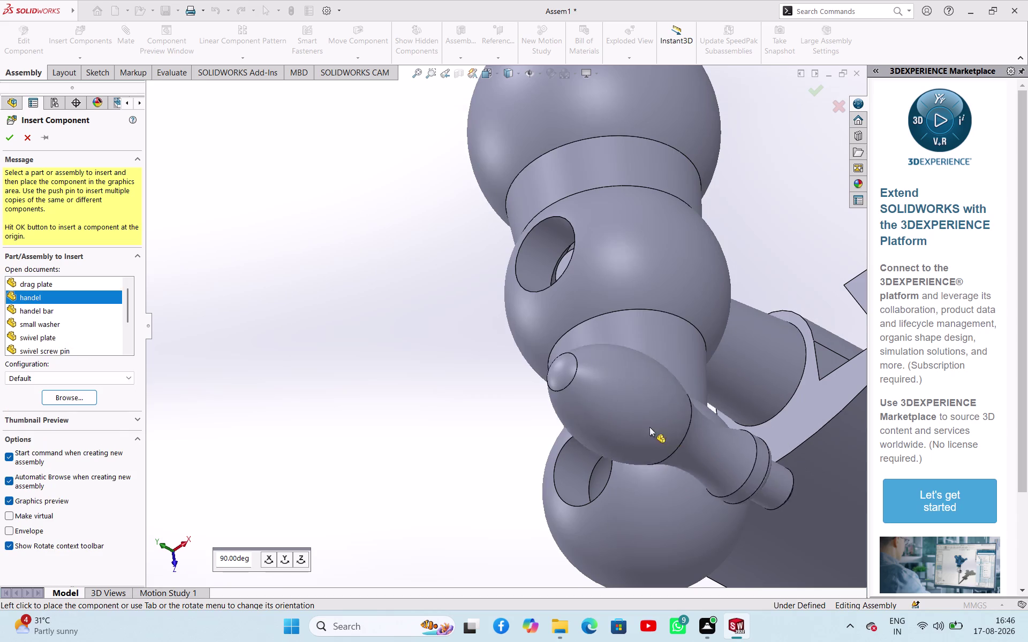
click(439, 401)
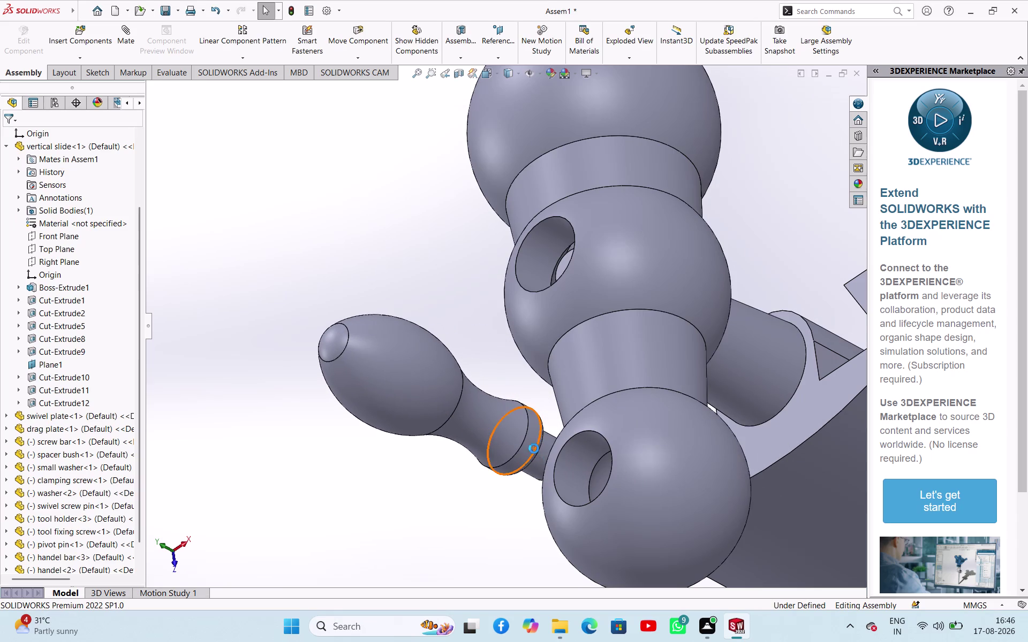
middle_drag(503, 427, 568, 315)
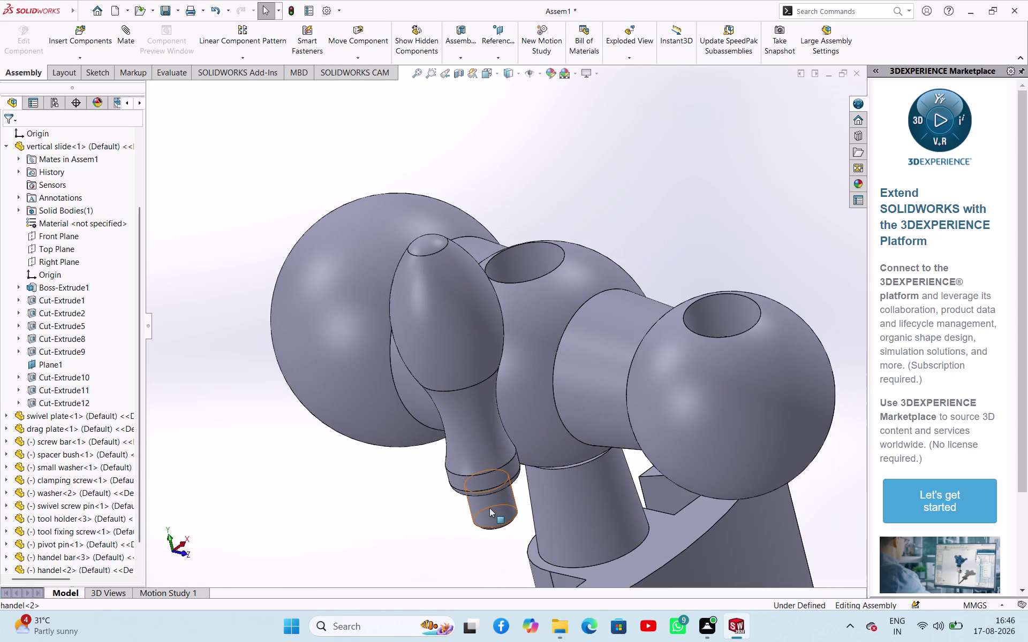
Make the handel stem concentric with the end ball's hole and move it above the ball.
click(490, 508)
click(734, 307)
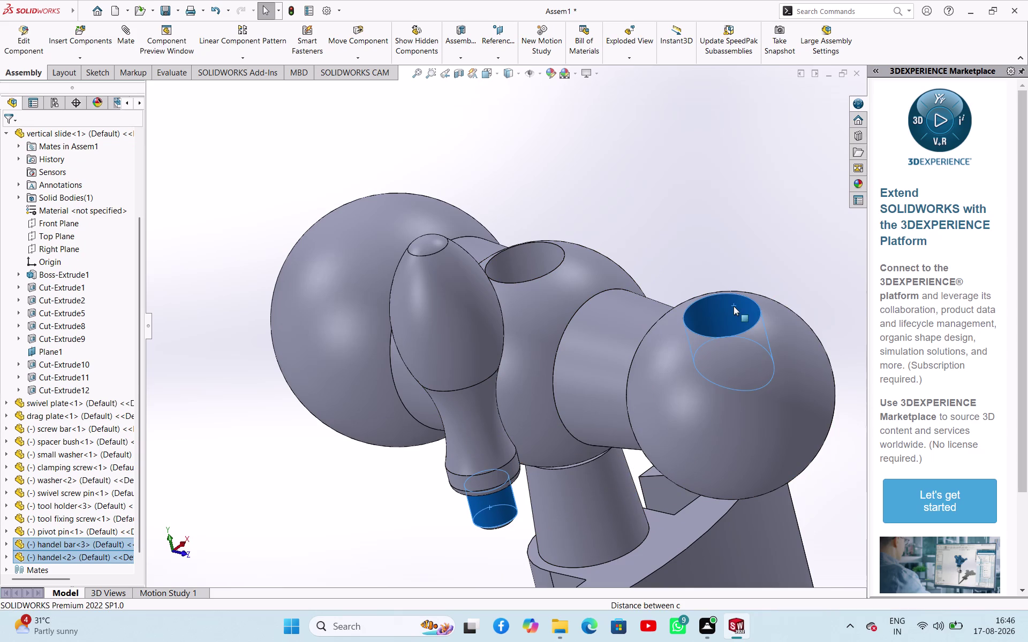
click(811, 295)
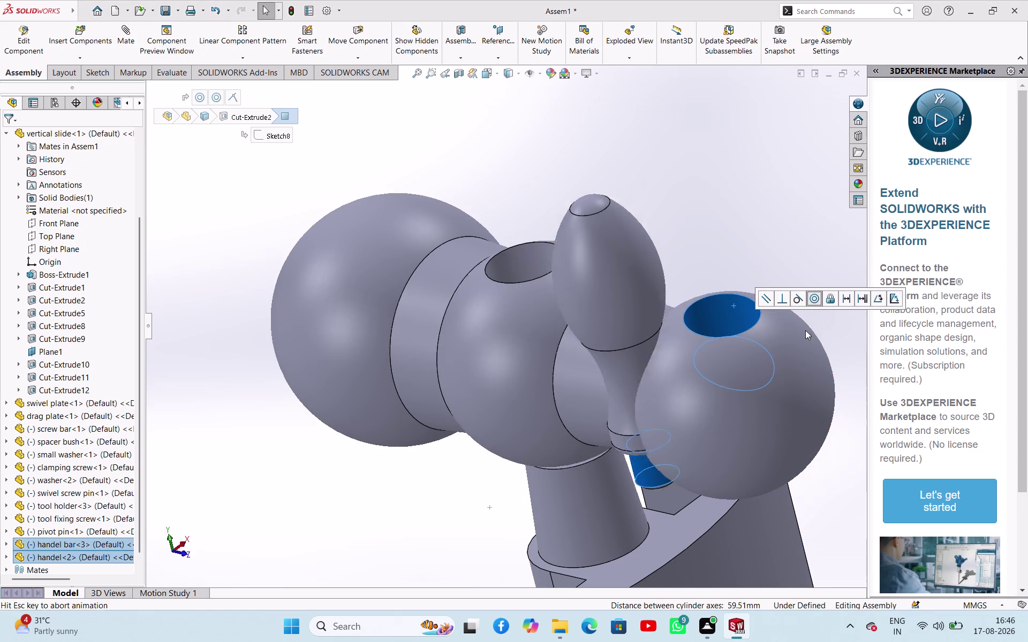
click(794, 465)
drag(731, 275, 708, 170)
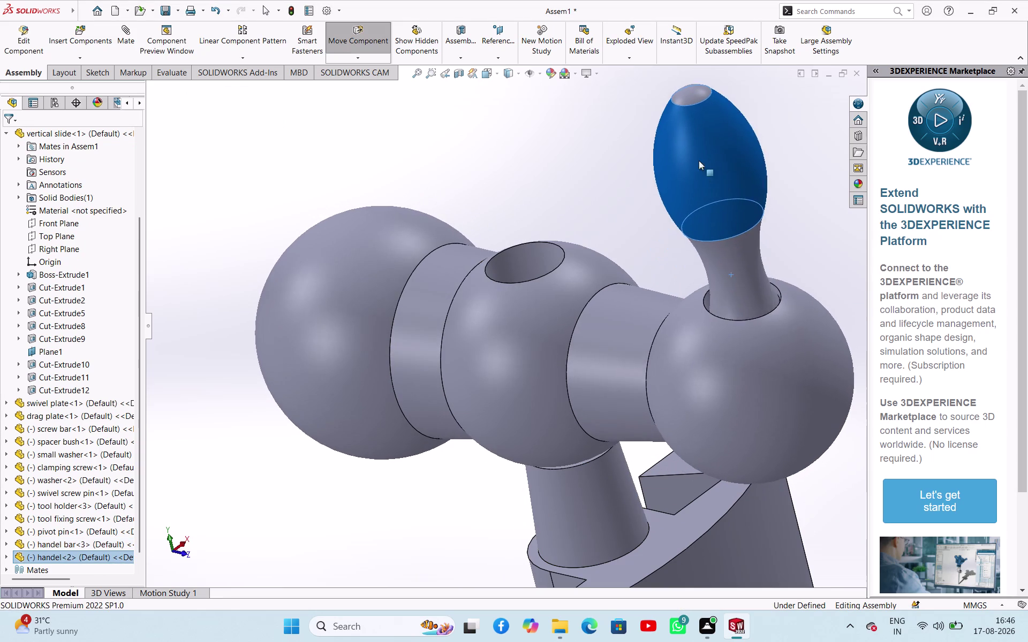
drag(708, 170, 659, 174)
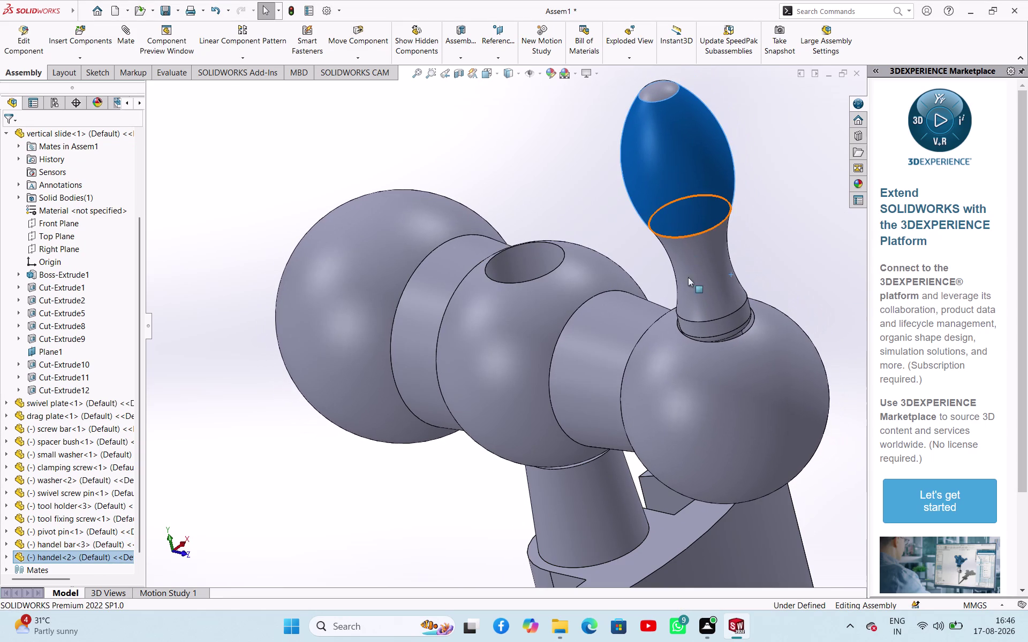
Try mating the handel's ring edge to the hole rim, cancel the failed mate, and lift the handle.
click(524, 169)
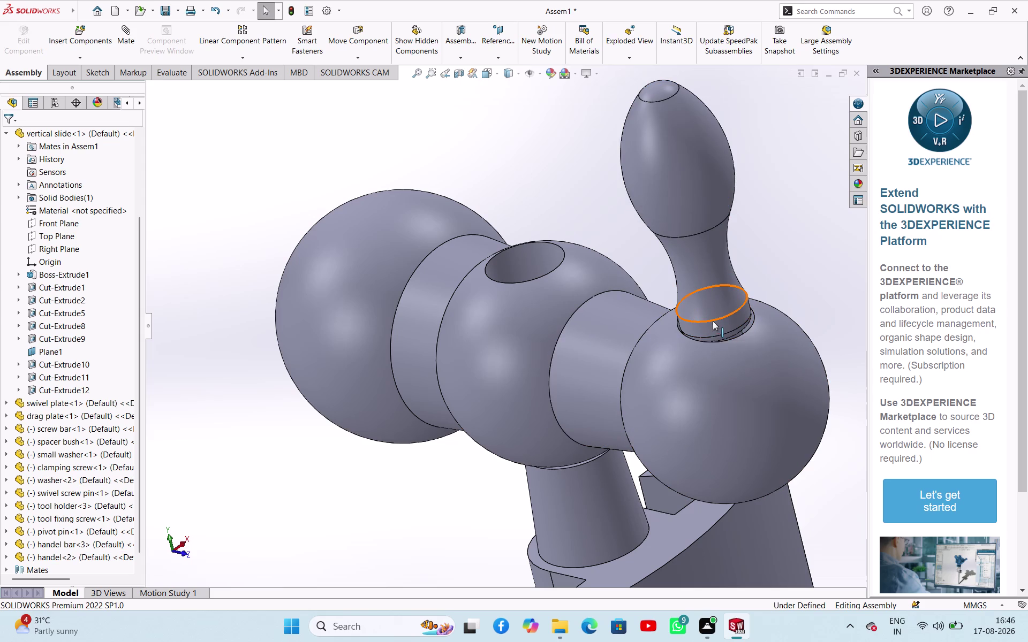
click(713, 321)
click(719, 343)
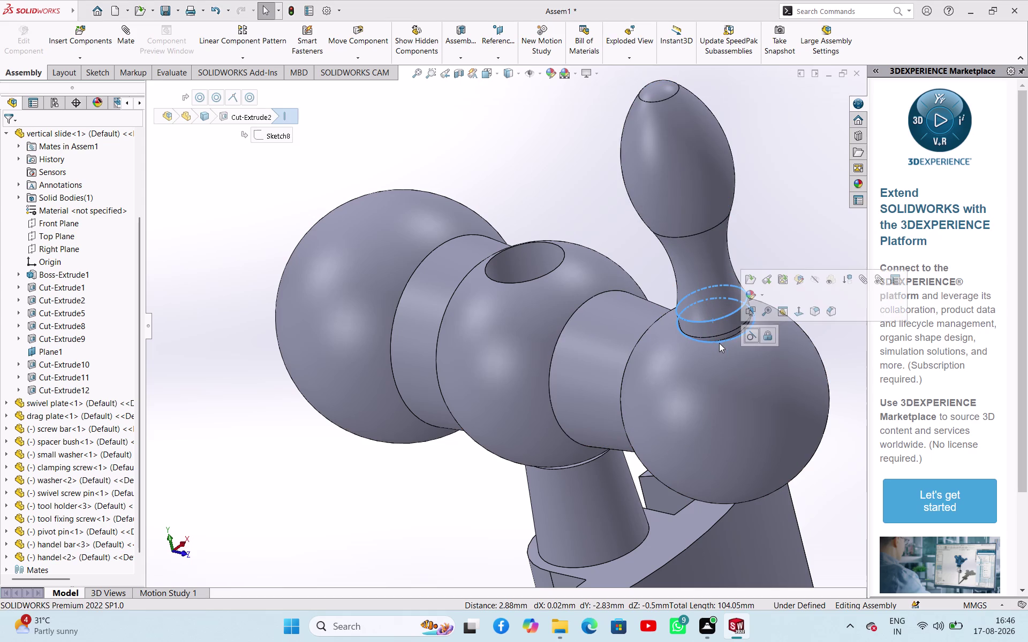
click(748, 337)
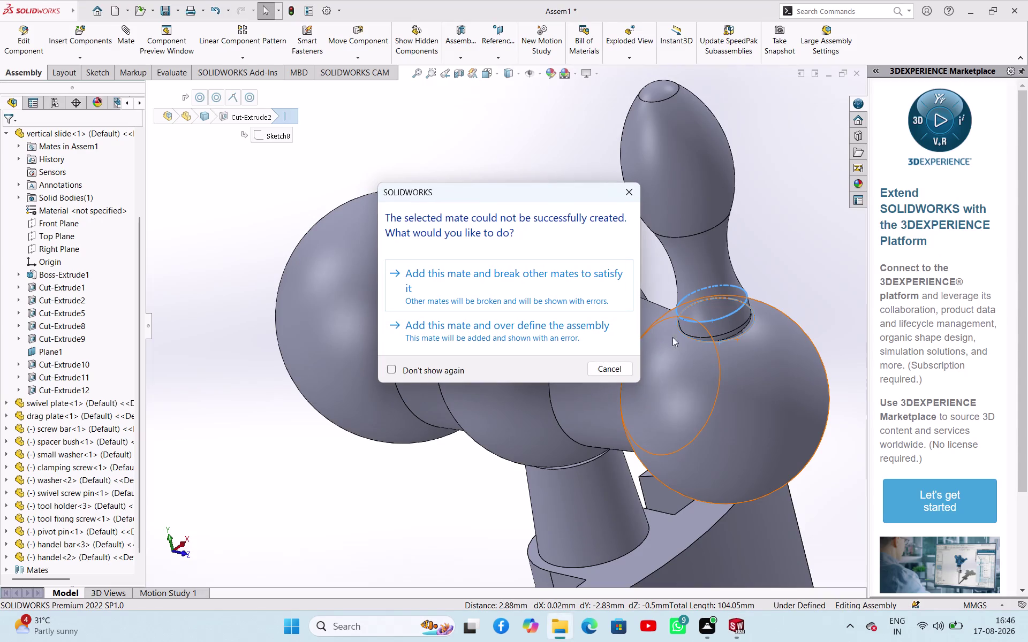
click(630, 195)
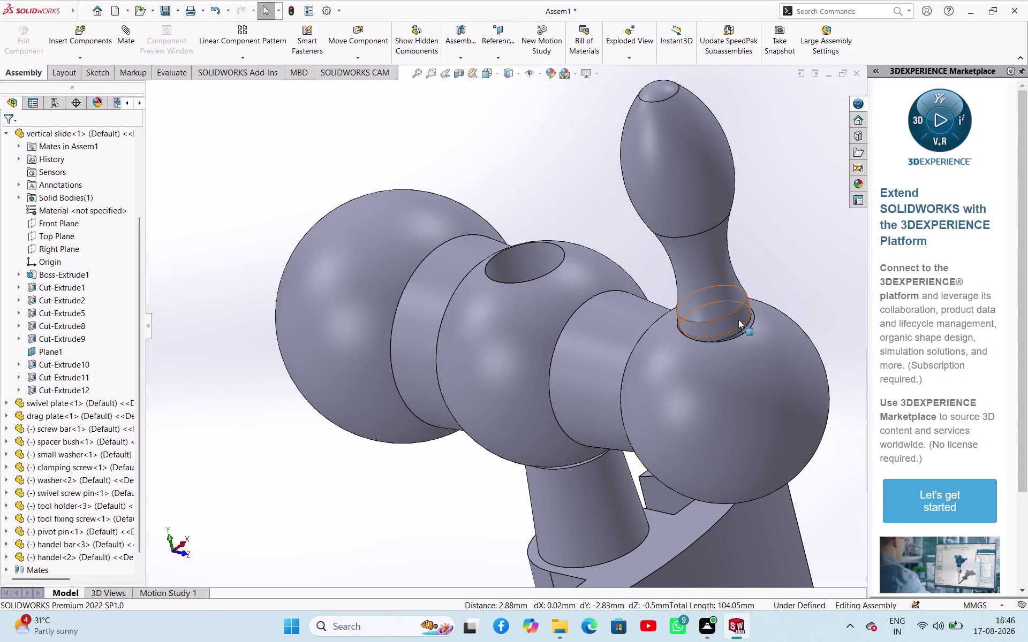
drag(720, 271, 678, 176)
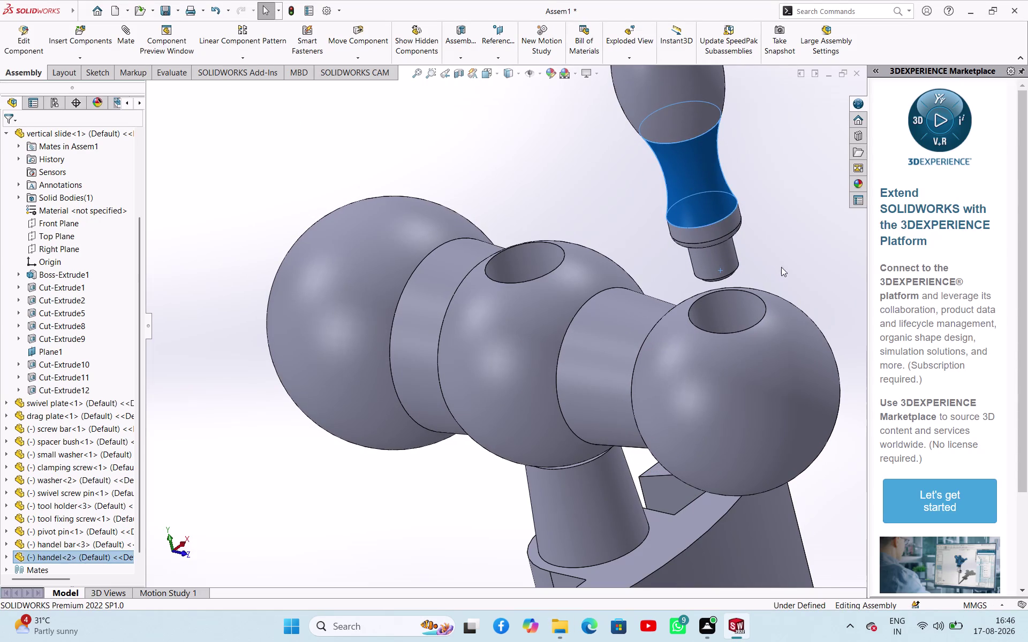
Select a handle bar face and orbit to inspect the handle joint.
click(785, 259)
middle_drag(773, 259, 770, 332)
click(747, 298)
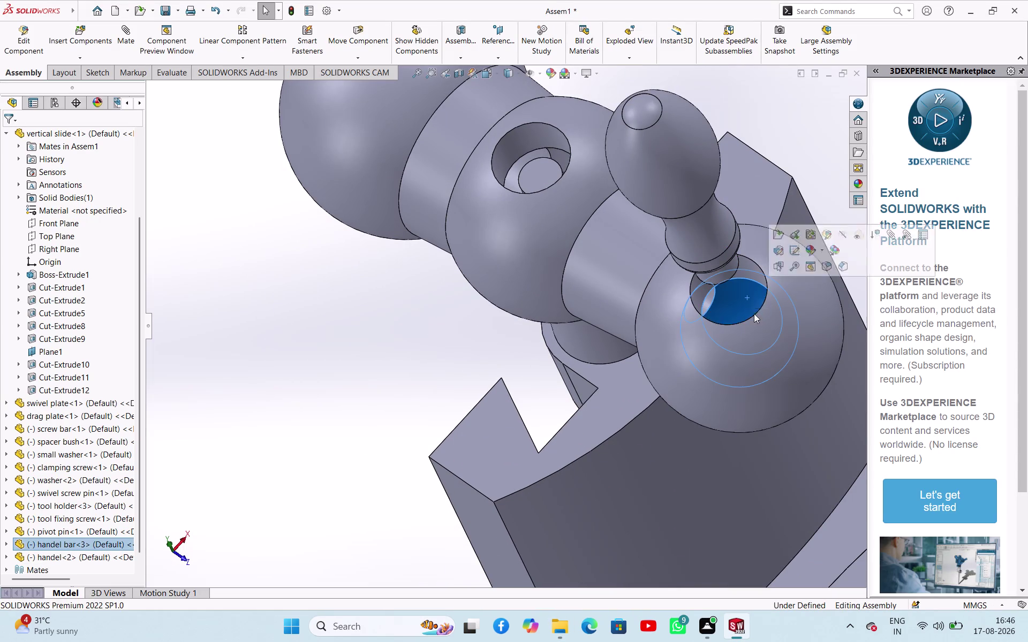
middle_drag(725, 435, 674, 367)
scroll(down, 3)
scroll(down, 3)
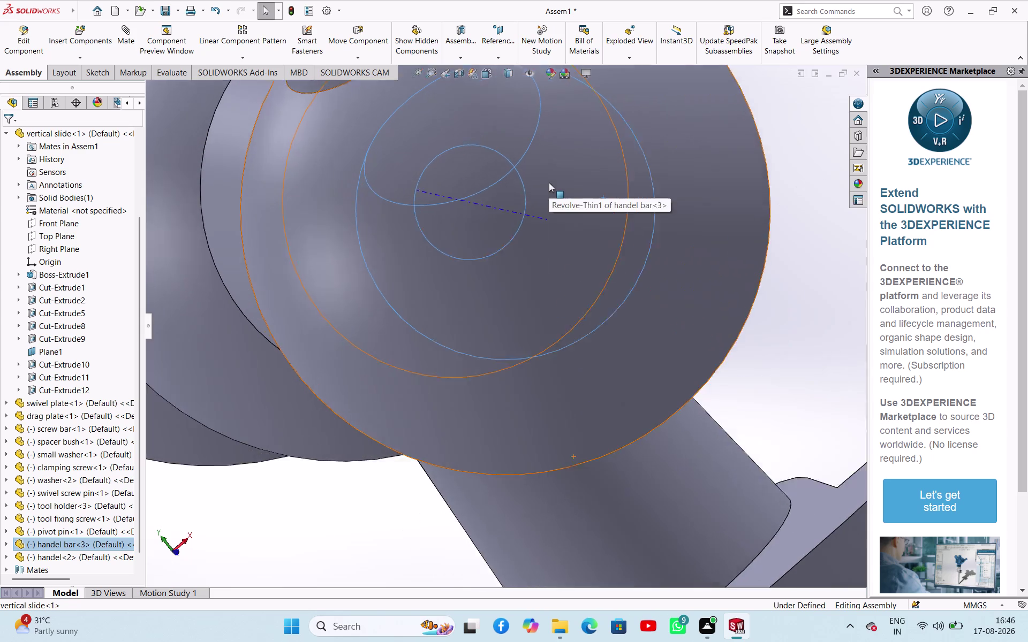
scroll(up, 3)
middle_drag(544, 165, 486, 155)
scroll(down, 3)
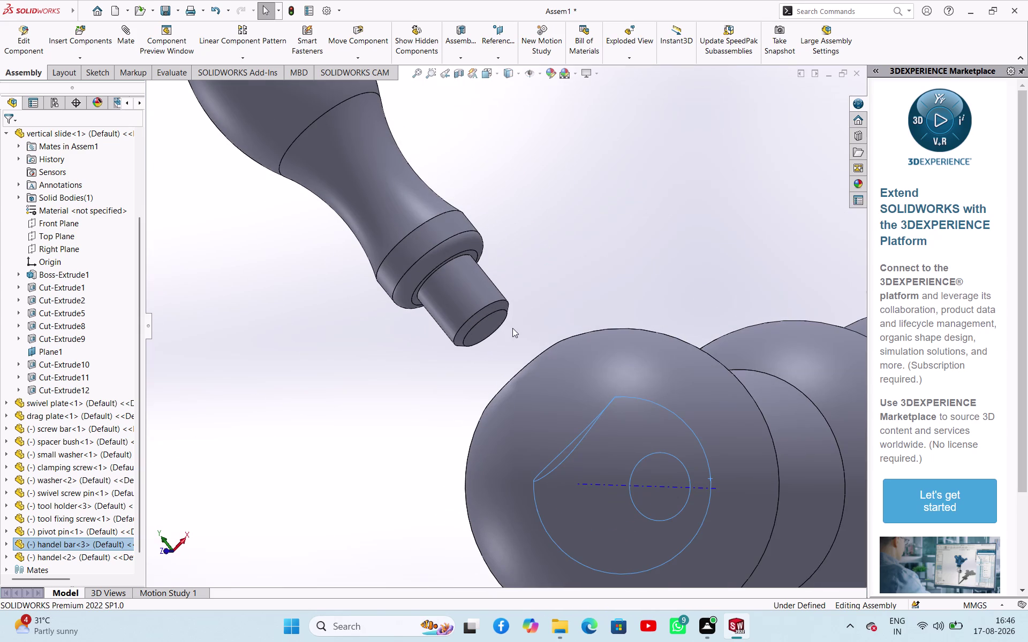
Select the handle's end face and orbit to view the whole handle arm.
click(491, 322)
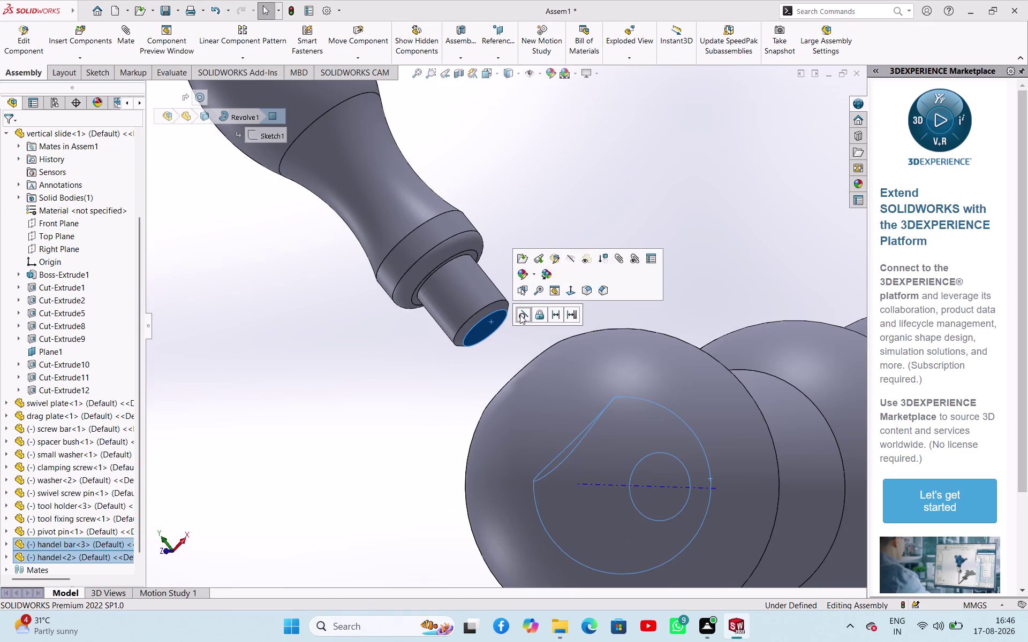
click(520, 315)
click(343, 374)
middle_drag(349, 362, 437, 386)
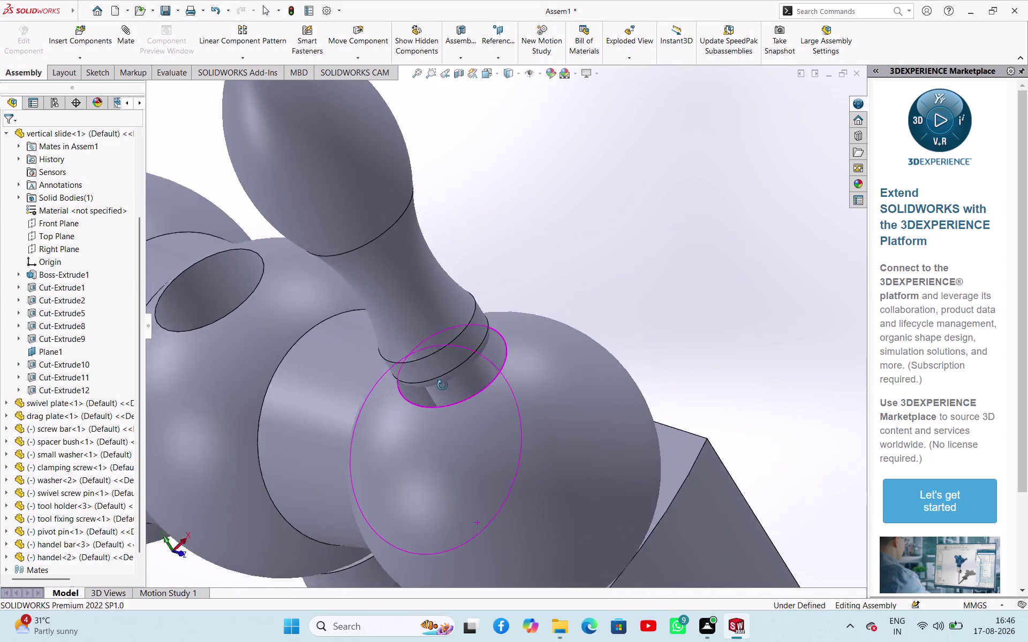
middle_drag(437, 387, 514, 374)
scroll(up, 3)
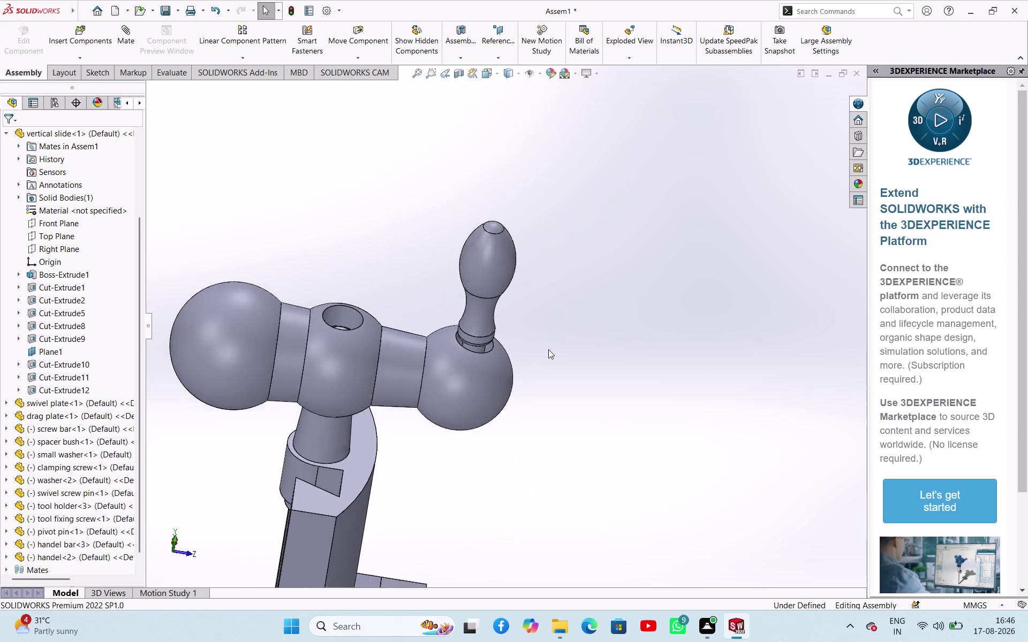
scroll(up, 3)
scroll(up, 3)
scroll(up, 3)
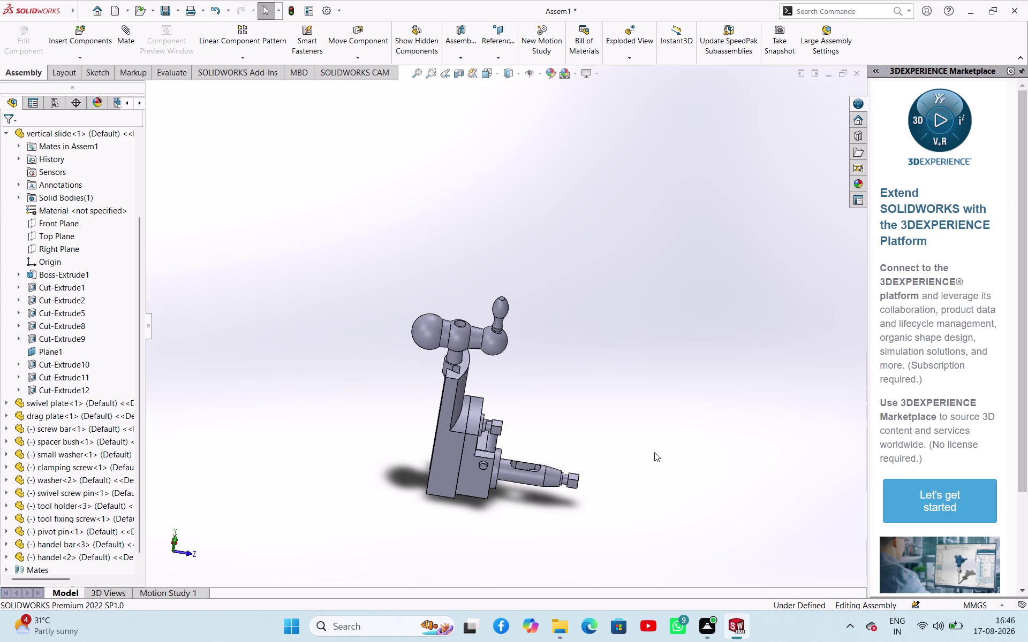
middle_drag(655, 453, 574, 548)
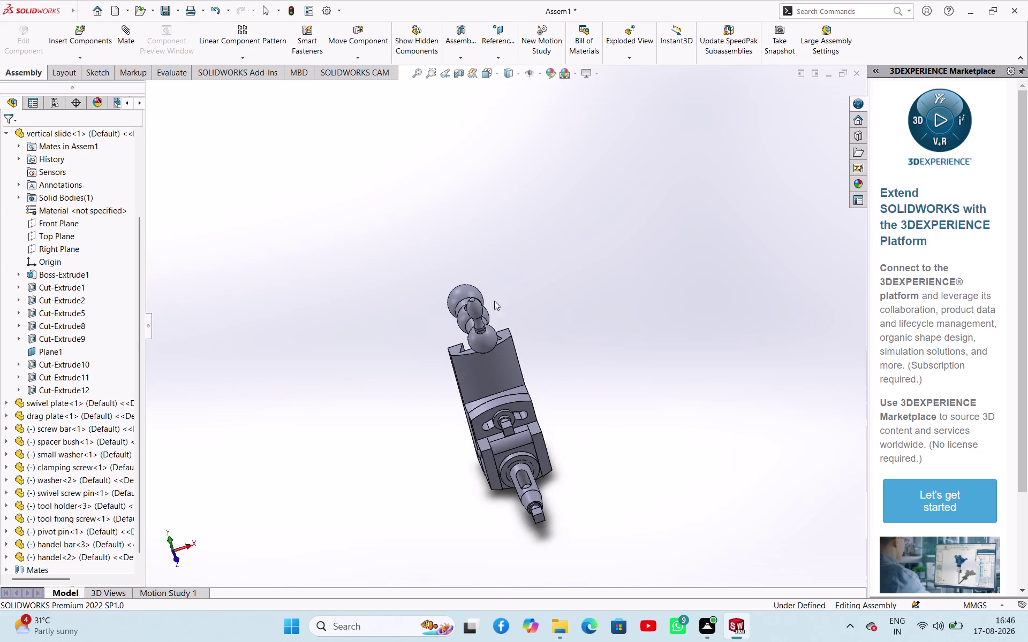
Swing the handle bar to a new angle around its pin and save with Ctrl+S.
drag(493, 334, 431, 344)
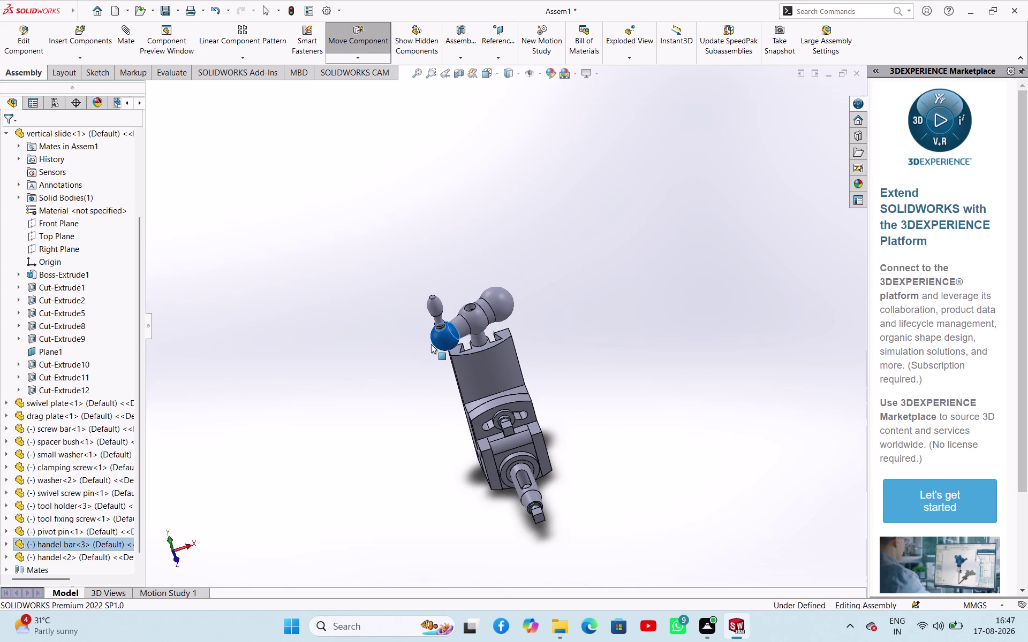
drag(431, 344, 442, 344)
click(586, 394)
middle_drag(636, 420, 595, 432)
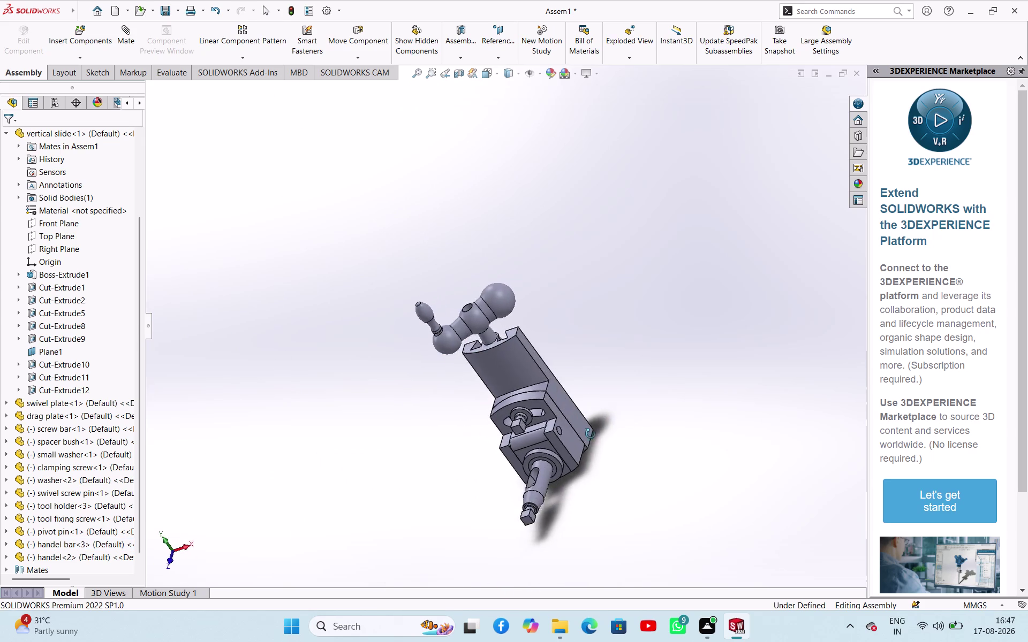
middle_drag(594, 432, 591, 450)
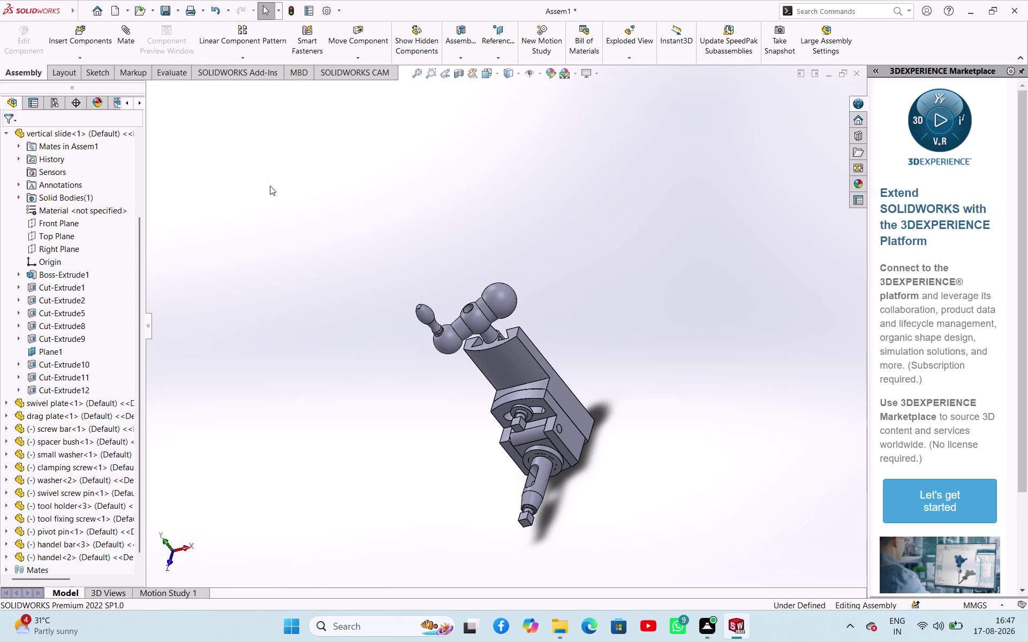
key(ctrl+s)
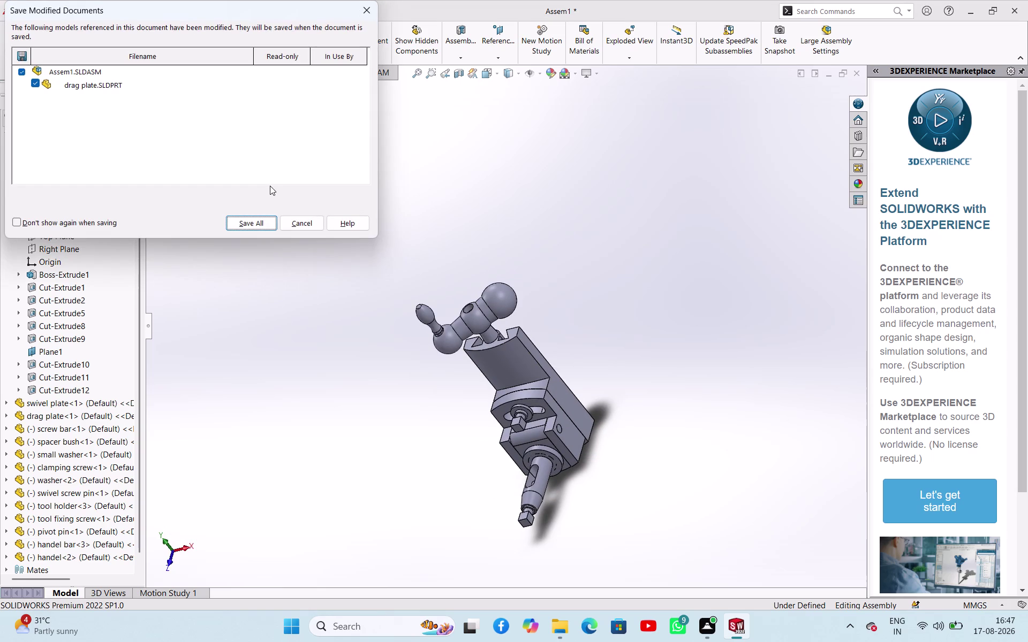
Save all with rebuild, entering the file name 'shaper tool head assembly'.
click(249, 218)
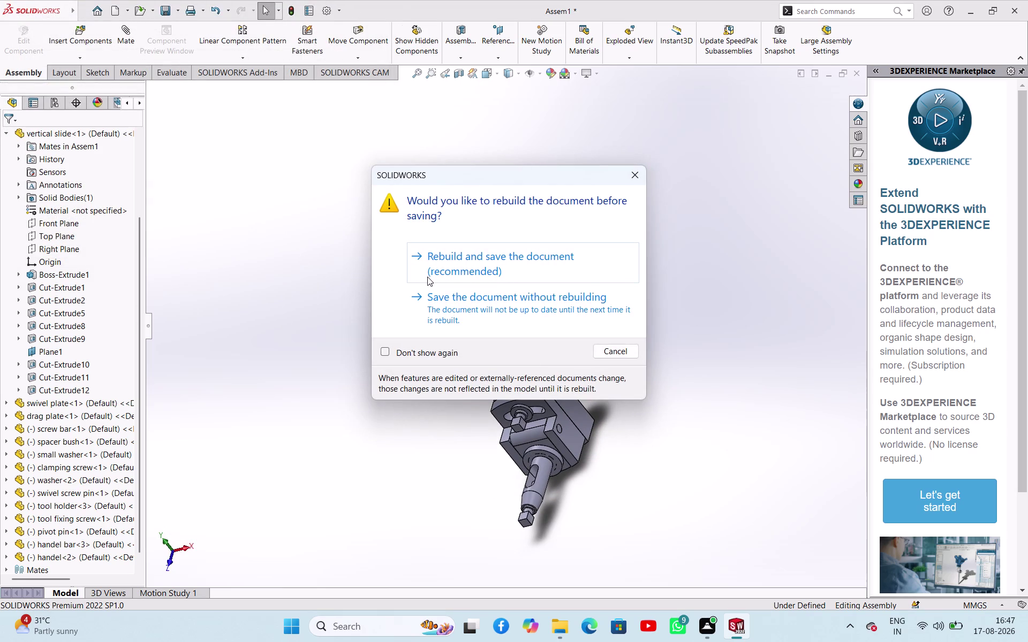
click(431, 275)
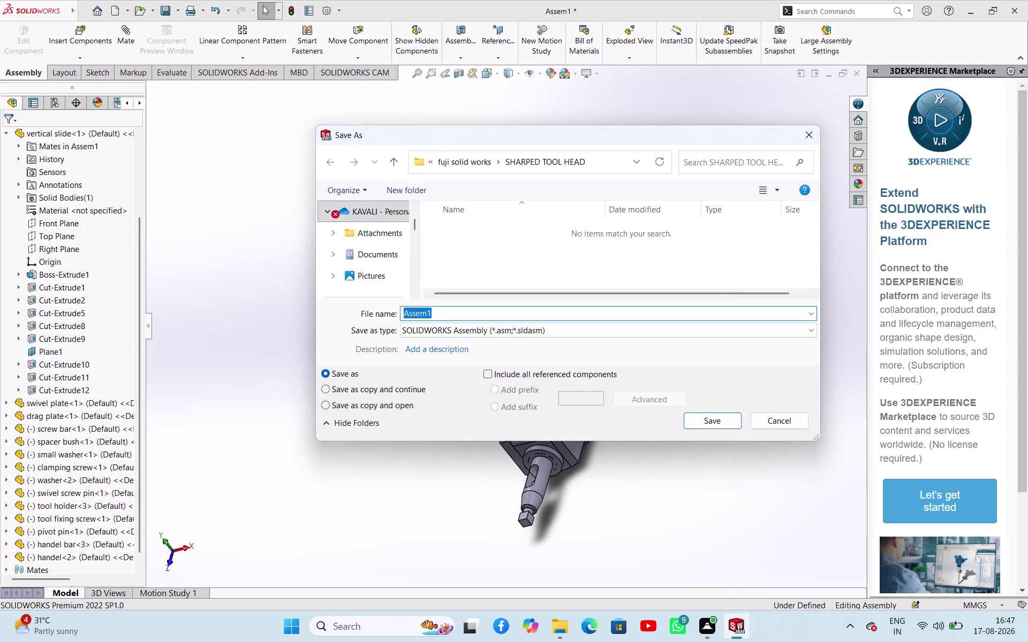
text(s)
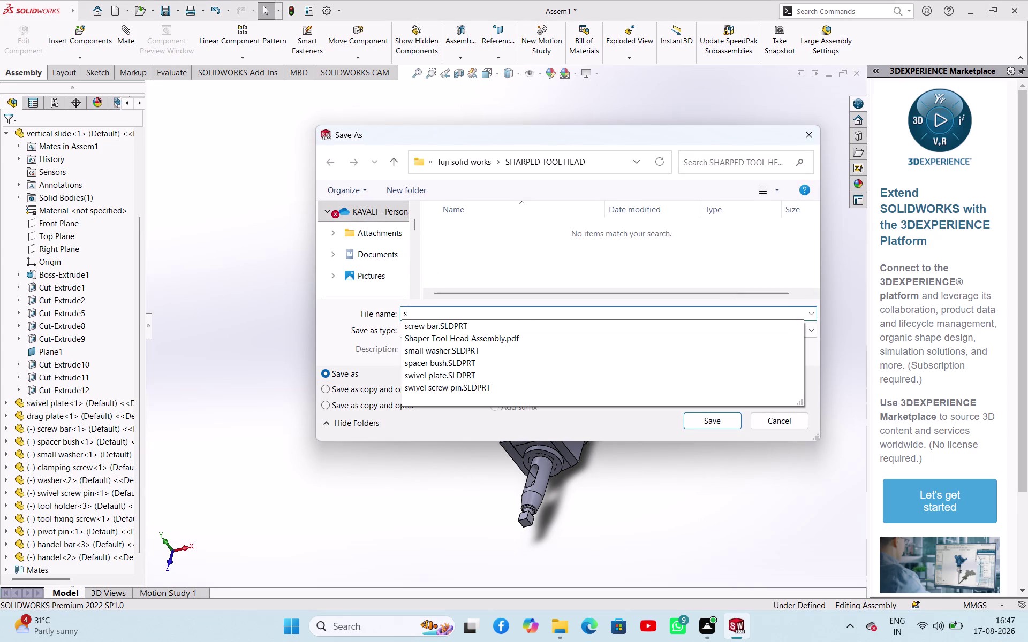
text(haper)
key(space)
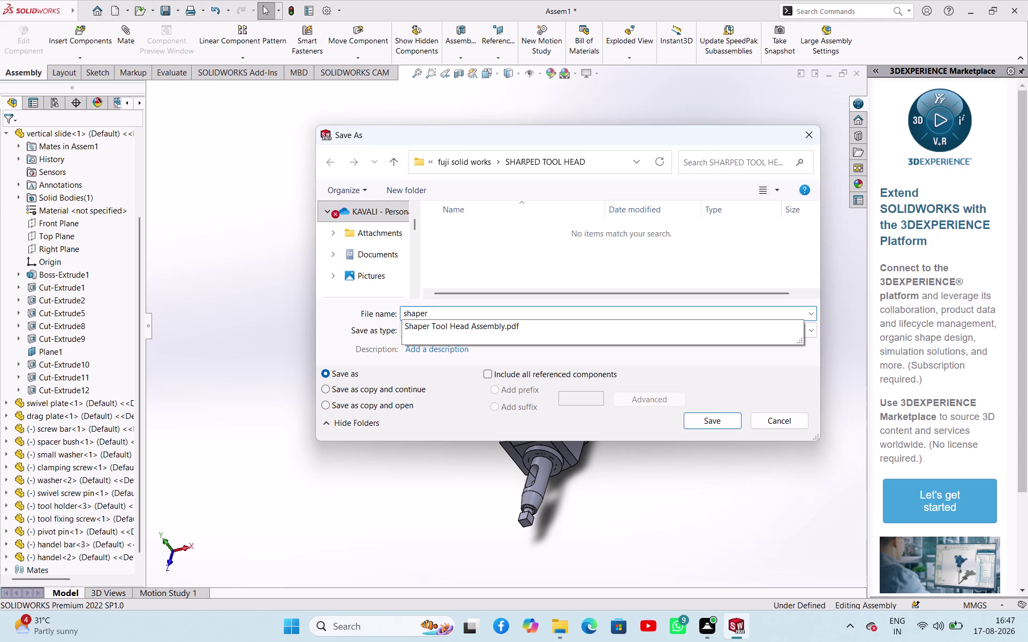
text(tool)
key(space)
text(head a)
text(ssembl)
text(y)
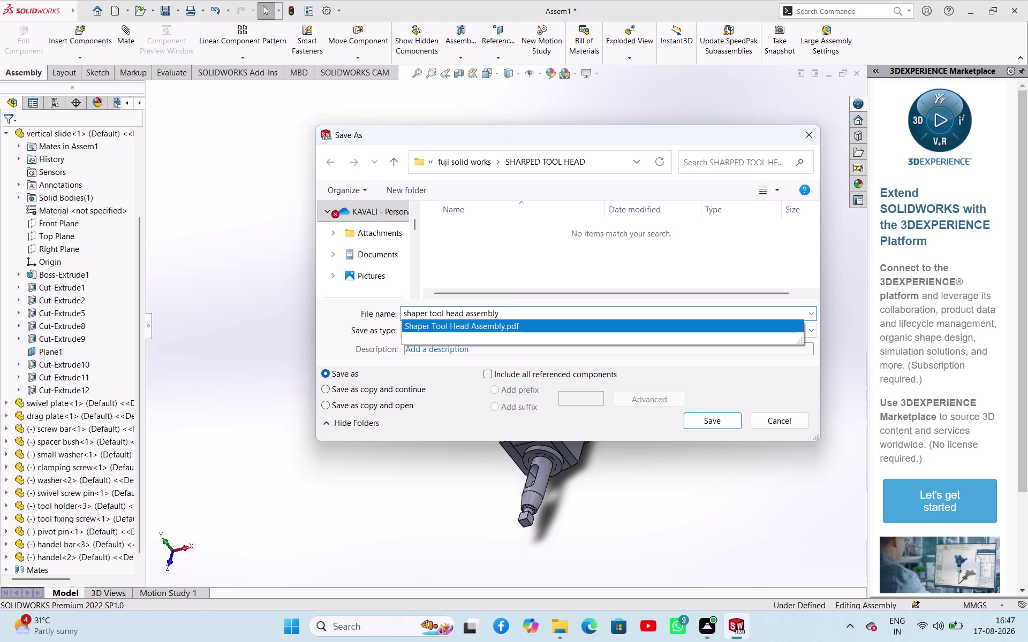
Shorten the name to 'shaper tool head ass', save, and start a new document.
click(523, 310)
key(BackSpace)
key(BackSpace)
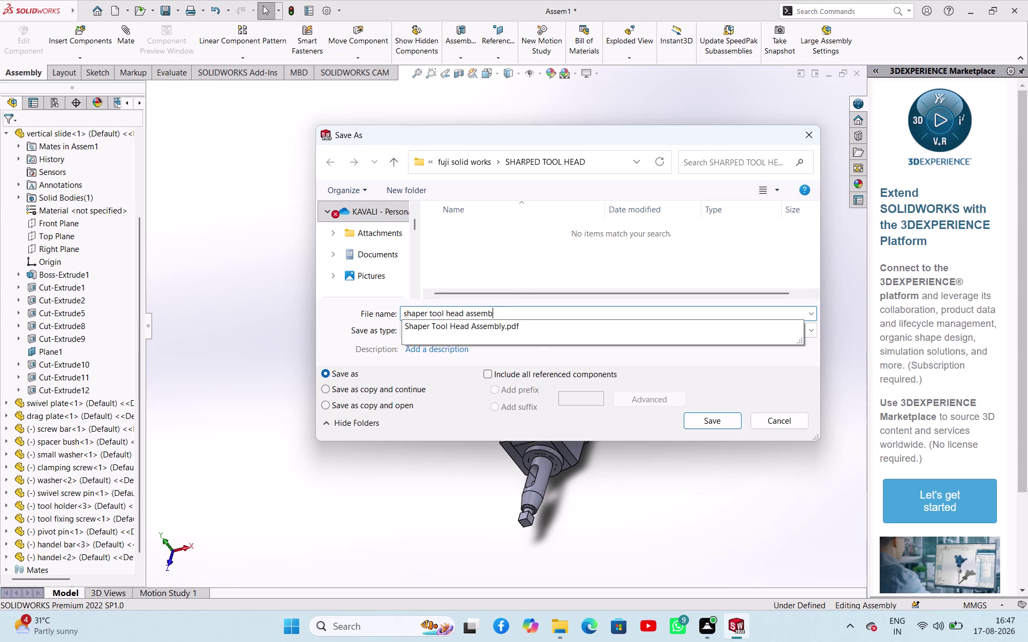
key(BackSpace)
key(BackSpace)
key(BackSpace)
key(BackSpace)
key(BackSpace)
key(BackSpace)
key(BackSpace)
click(544, 316)
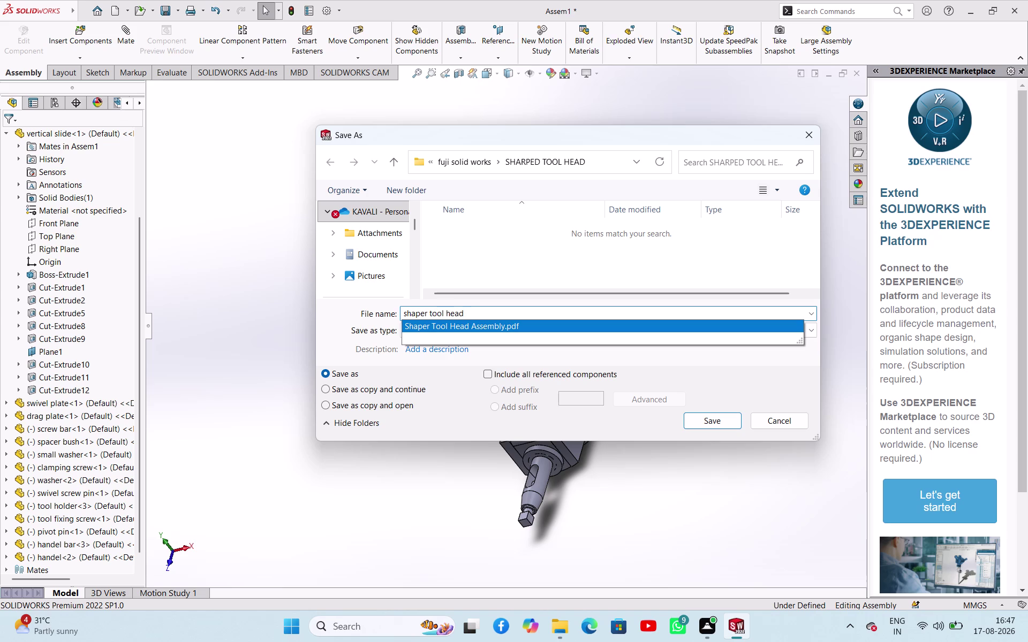
key(space)
text(ass)
click(714, 423)
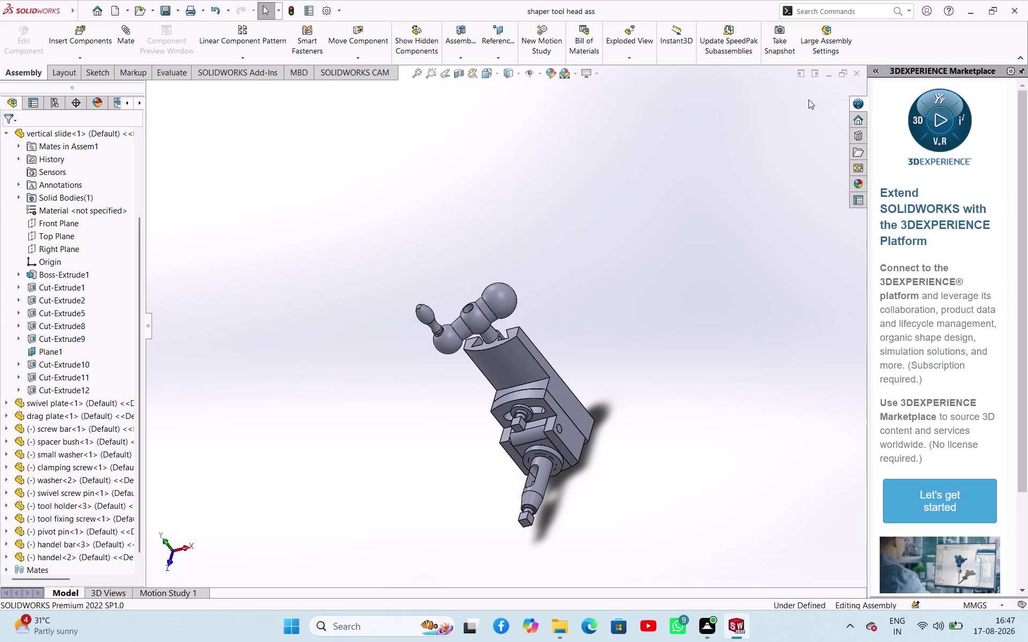
key(ctrl+s)
key(ctrl+n)
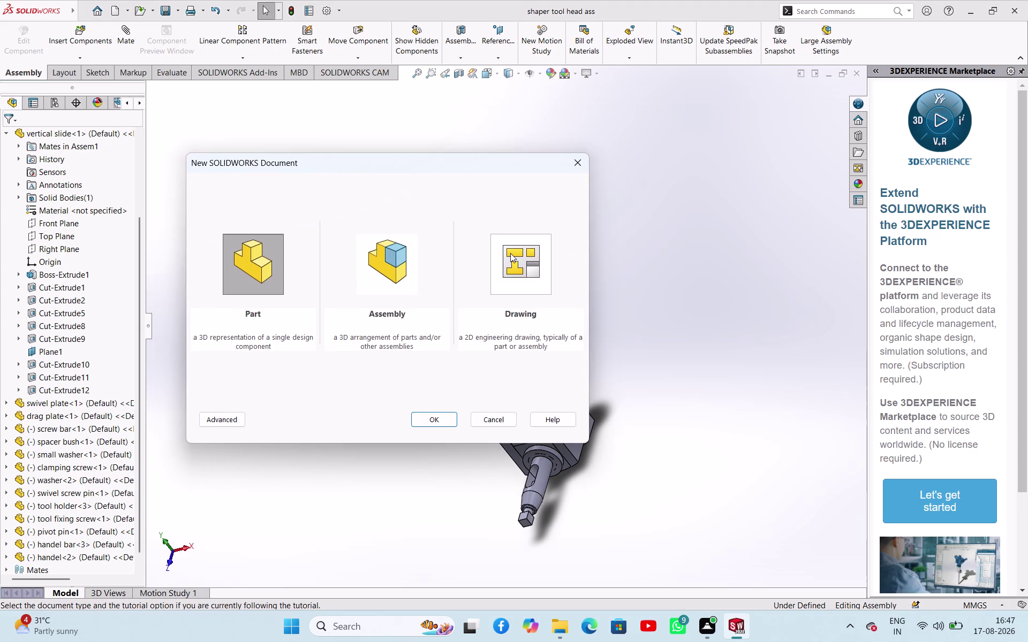
Create a new drawing document, keeping the A0 (ISO) sheet size.
click(510, 253)
click(442, 417)
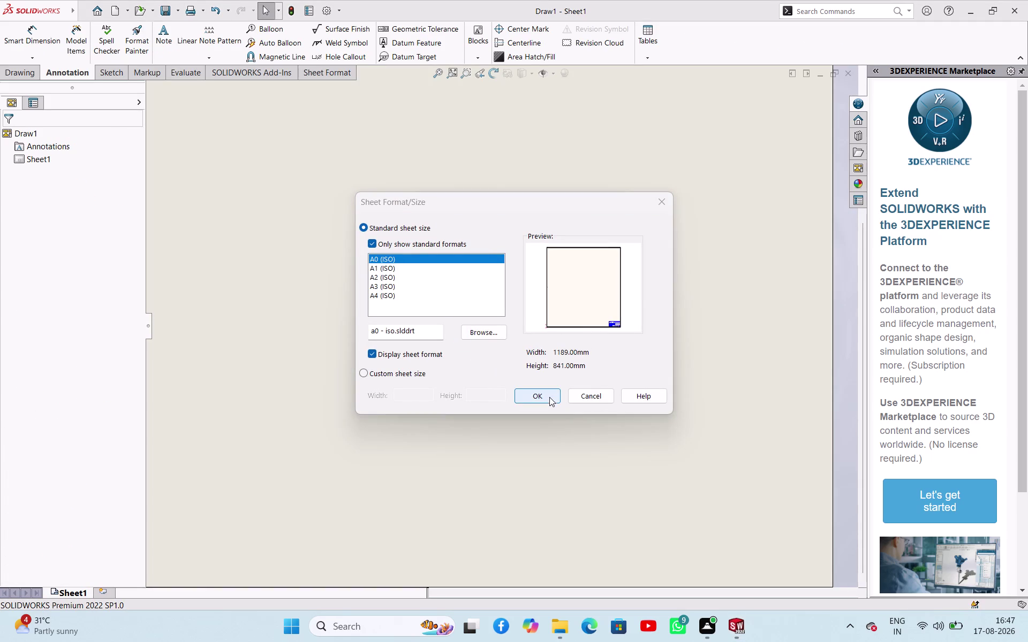
click(550, 398)
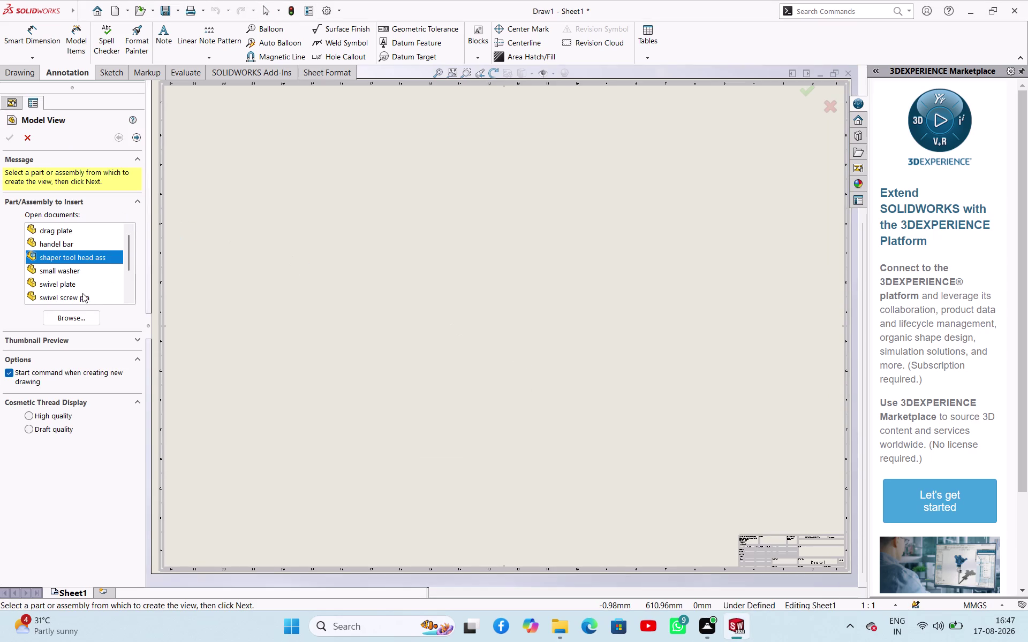
Insert the shaper tool head ass assembly and place its front view at the top-right.
scroll(down, 3)
click(84, 316)
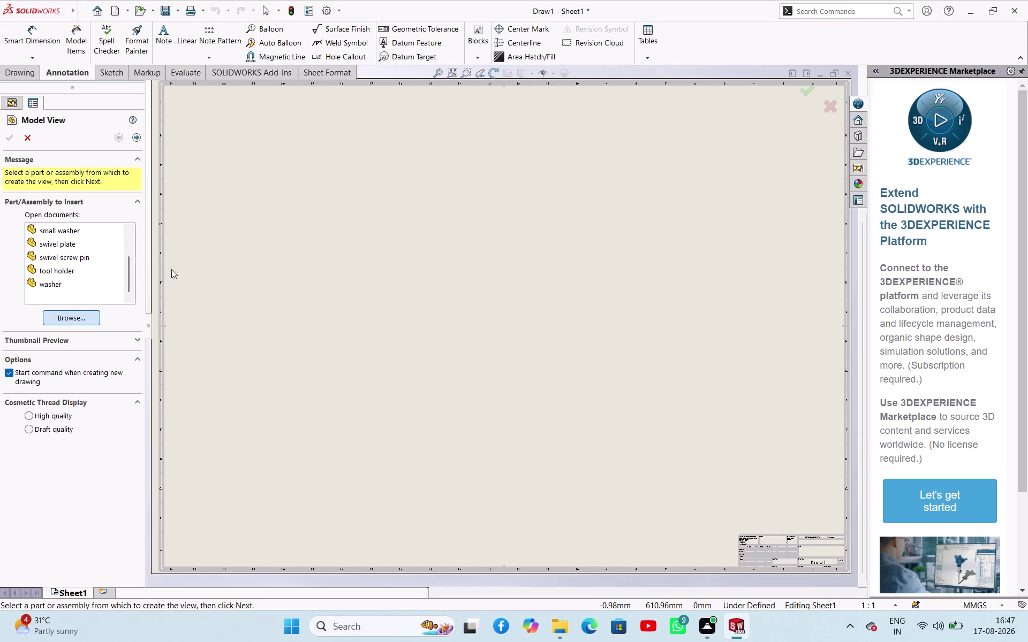
scroll(down, 3)
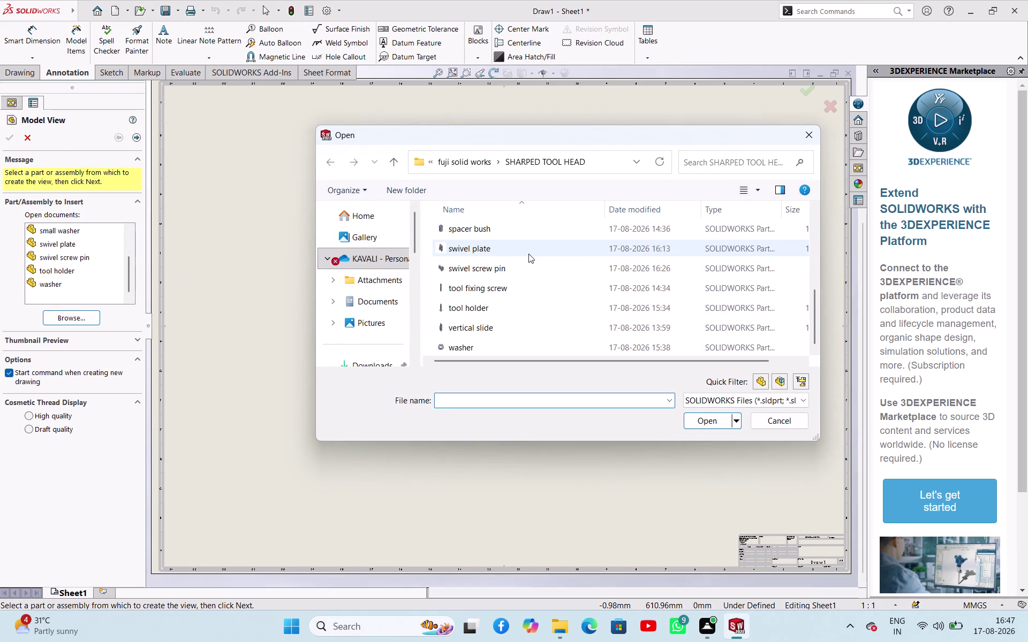
scroll(down, 3)
scroll(up, 3)
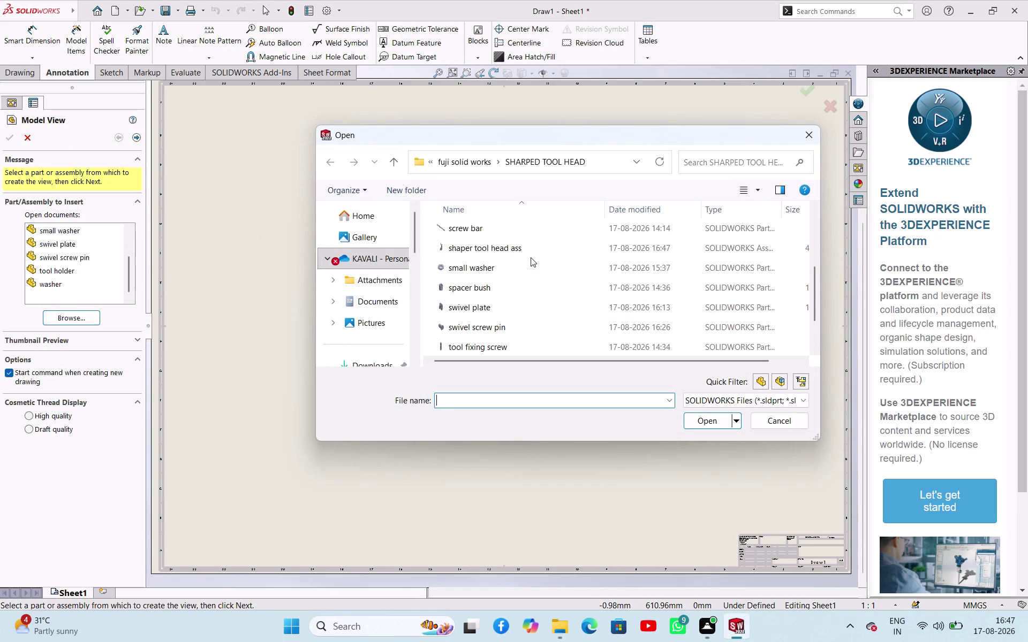
click(521, 253)
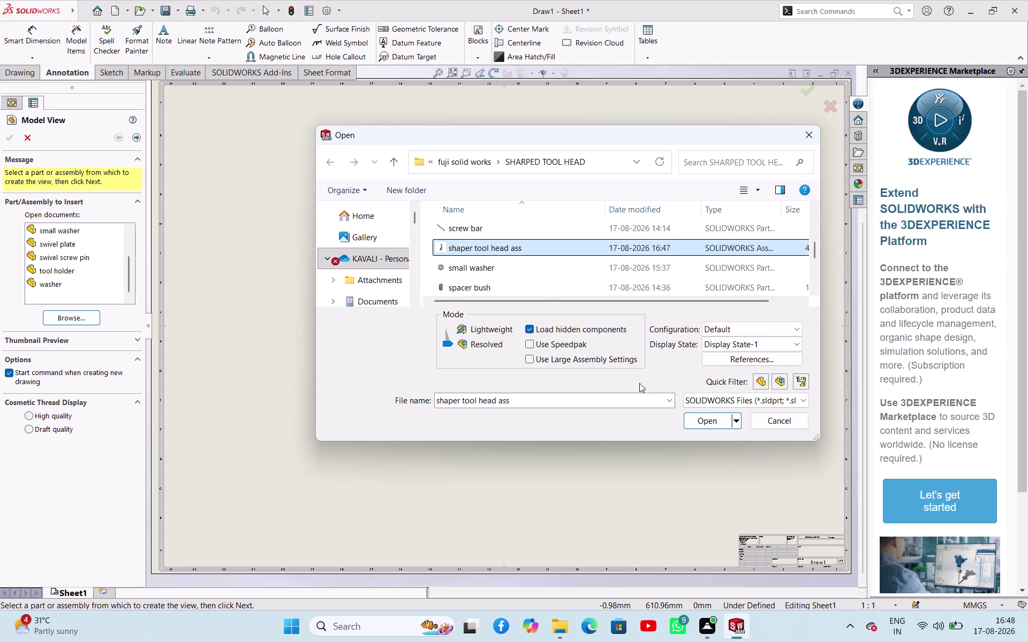
click(717, 422)
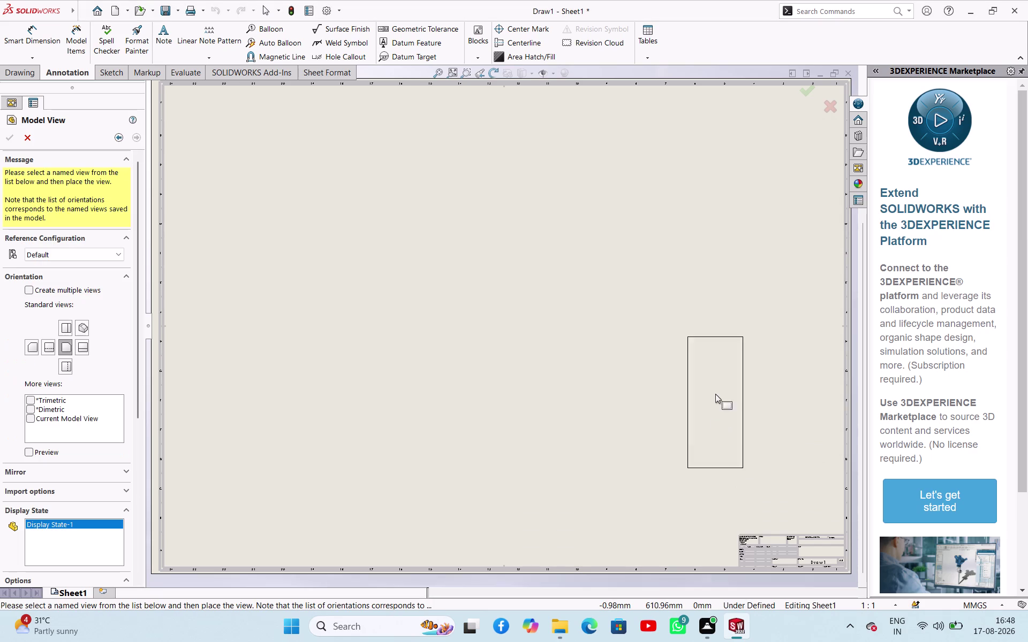
click(774, 184)
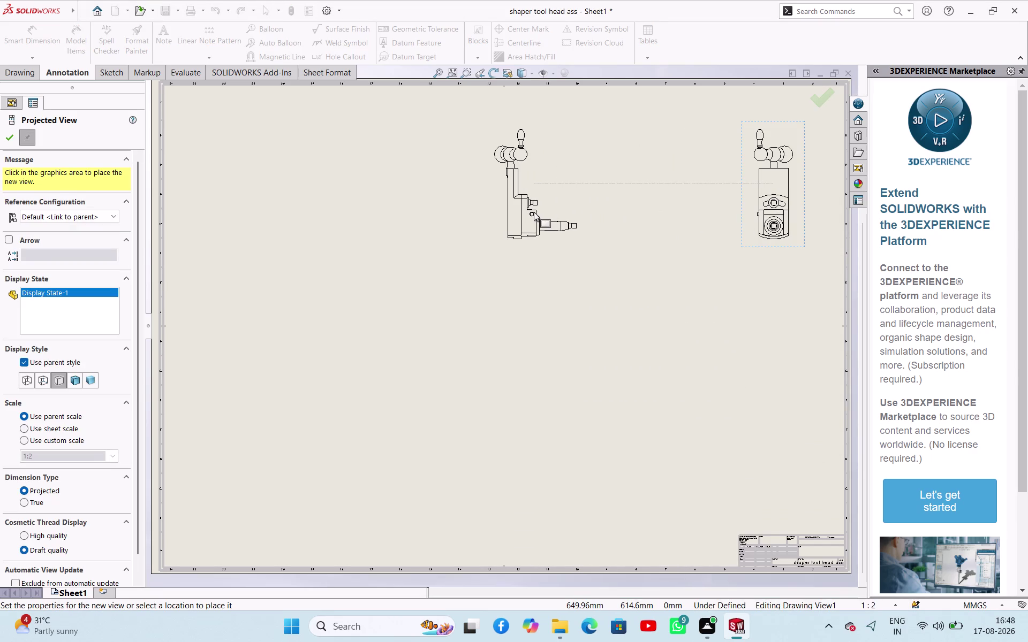
Cancel the projected view and select Drawing View1 to show its properties.
key(Escape)
click(67, 184)
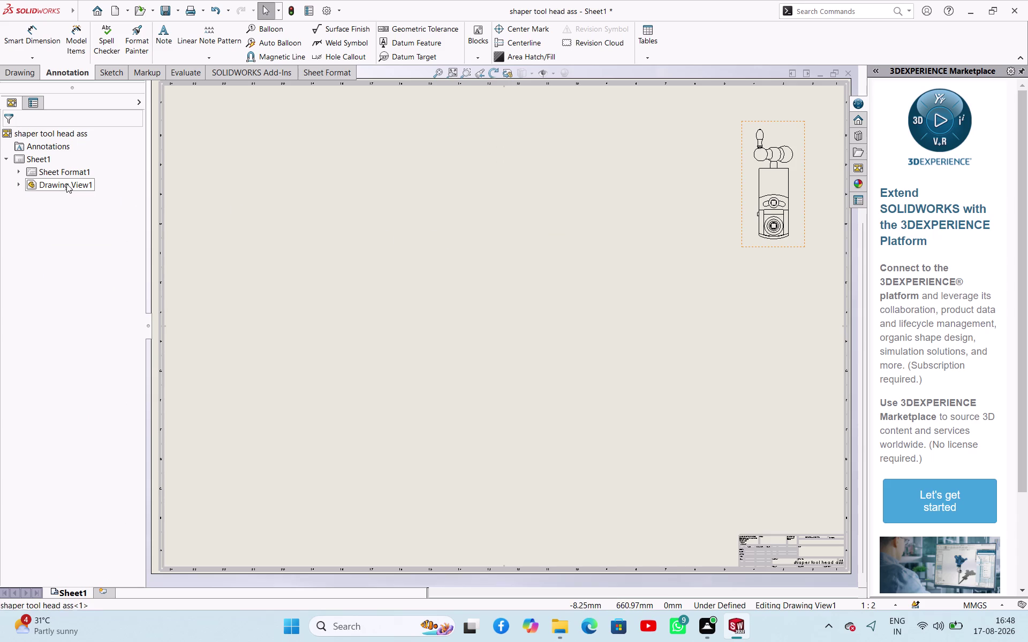
click(417, 262)
click(789, 234)
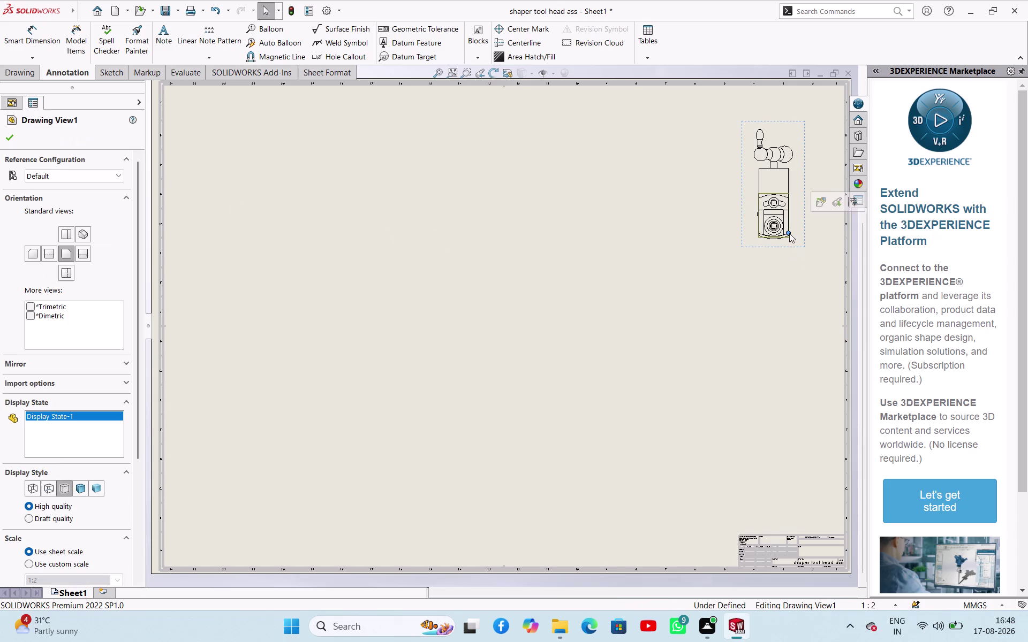
scroll(down, 3)
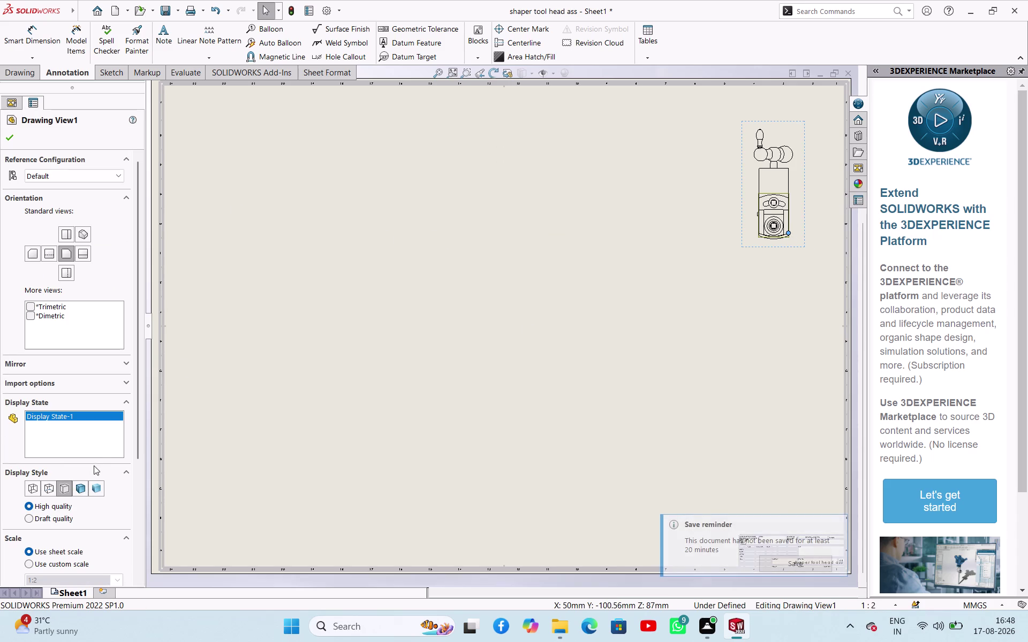
click(81, 488)
Make Drawing View1 isometric and give it a larger custom preset scale.
click(79, 234)
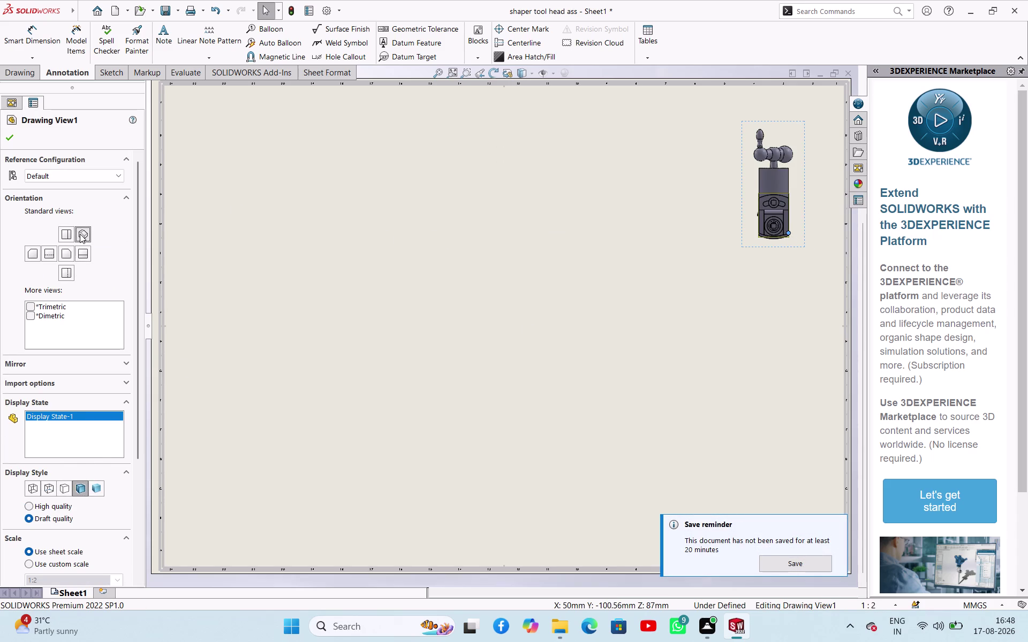
scroll(down, 3)
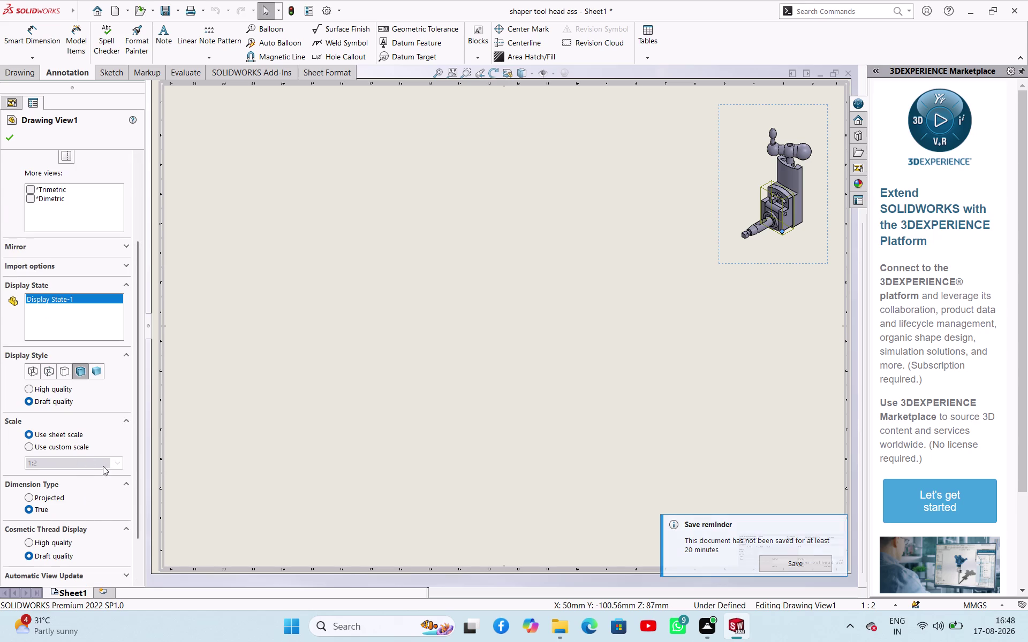
click(114, 466)
click(117, 460)
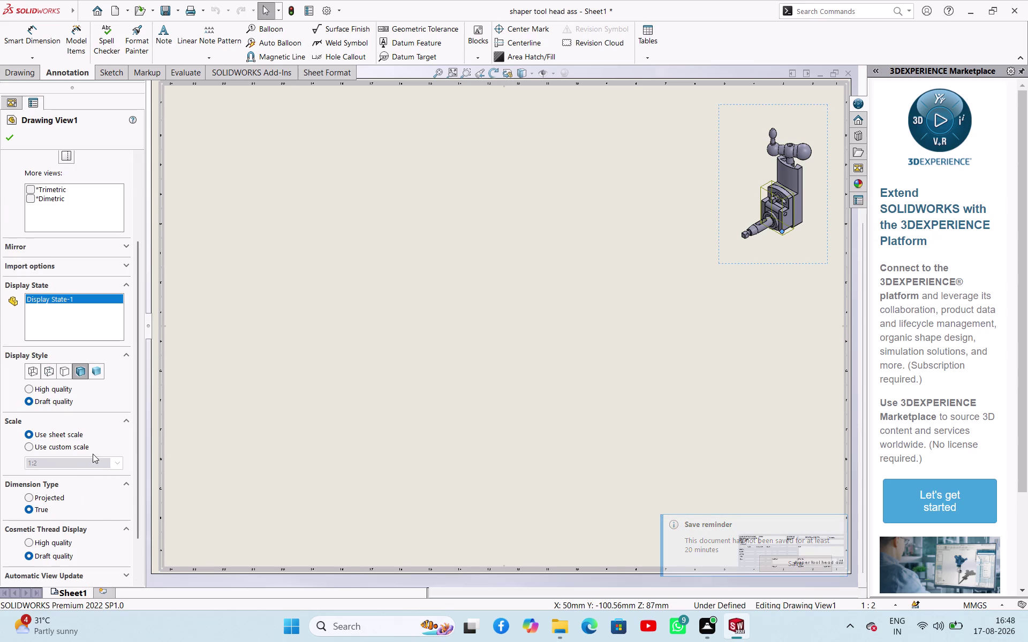
click(78, 448)
click(119, 465)
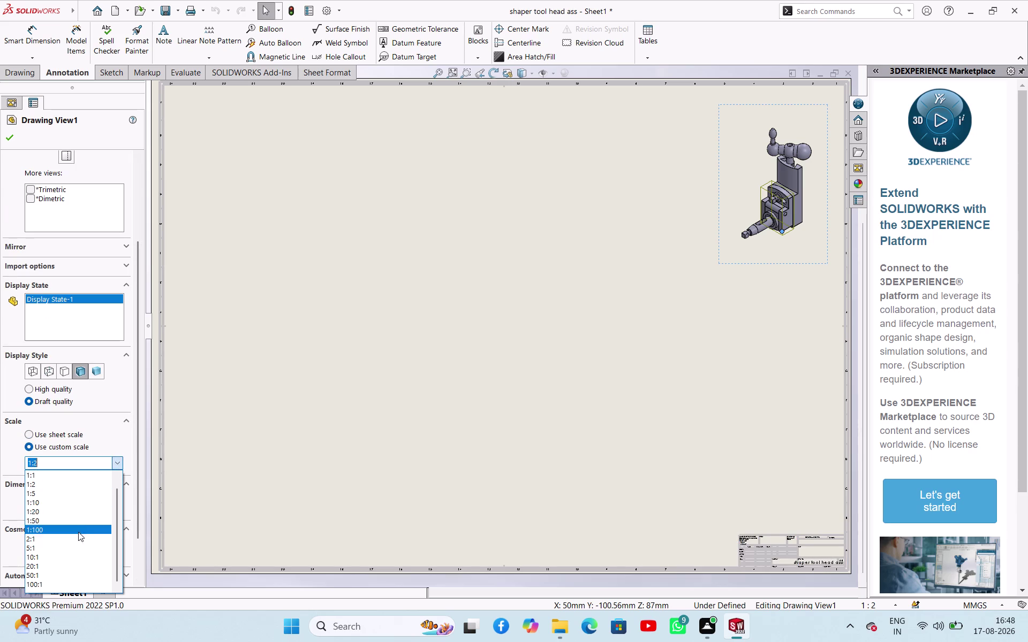
click(72, 544)
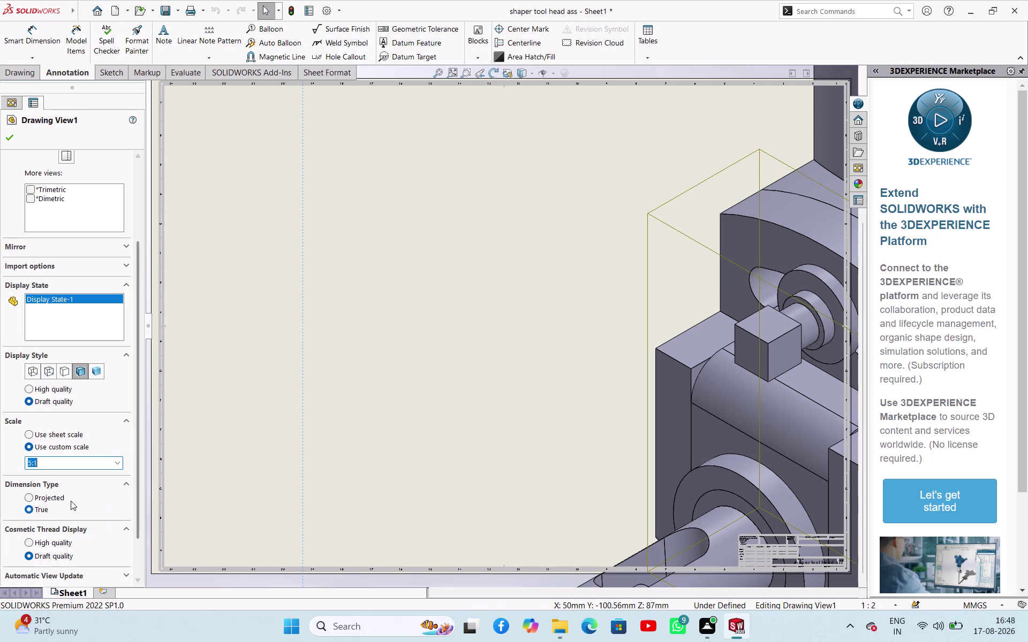
Enter a custom 3:1 scale for the assembly view and finish editing it.
click(72, 460)
click(32, 467)
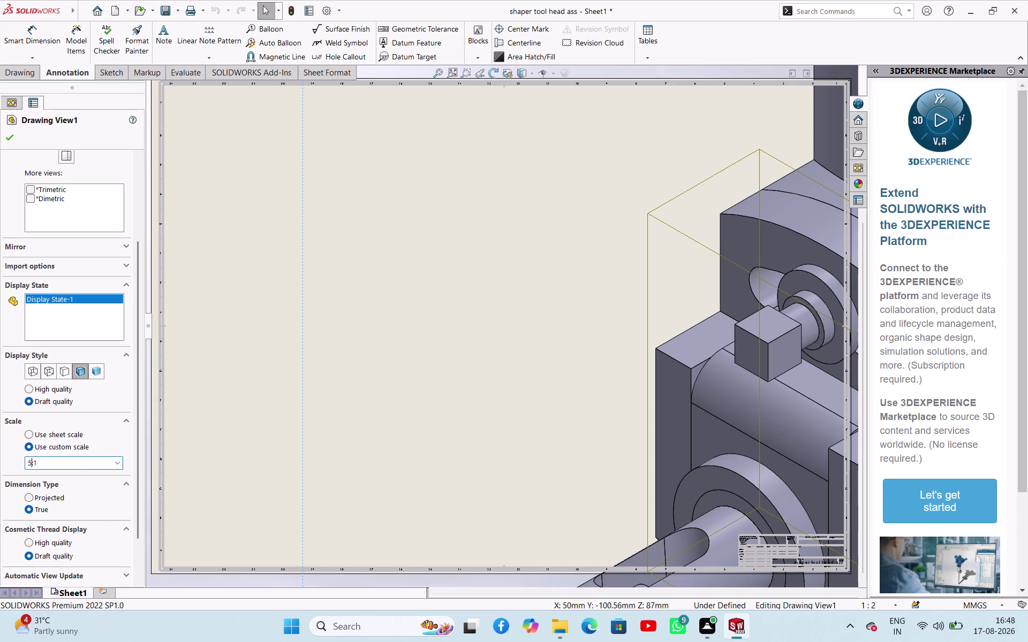
key(3)
key(BackSpace)
key(BackSpace)
key(3)
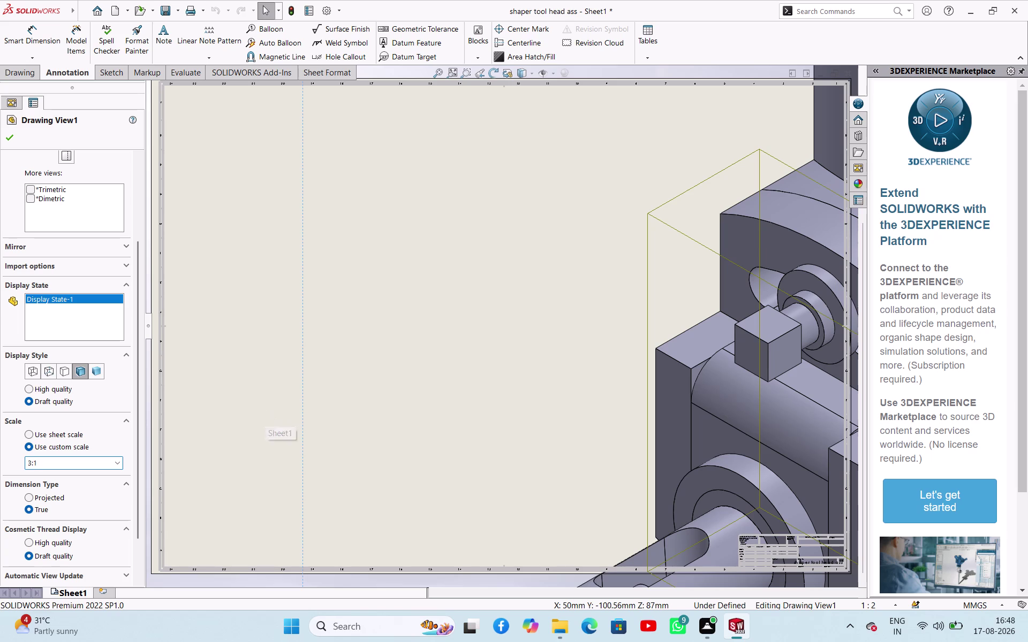
click(460, 407)
scroll(up, 3)
Select the assembly view and try a 2:1 preset scale.
scroll(up, 3)
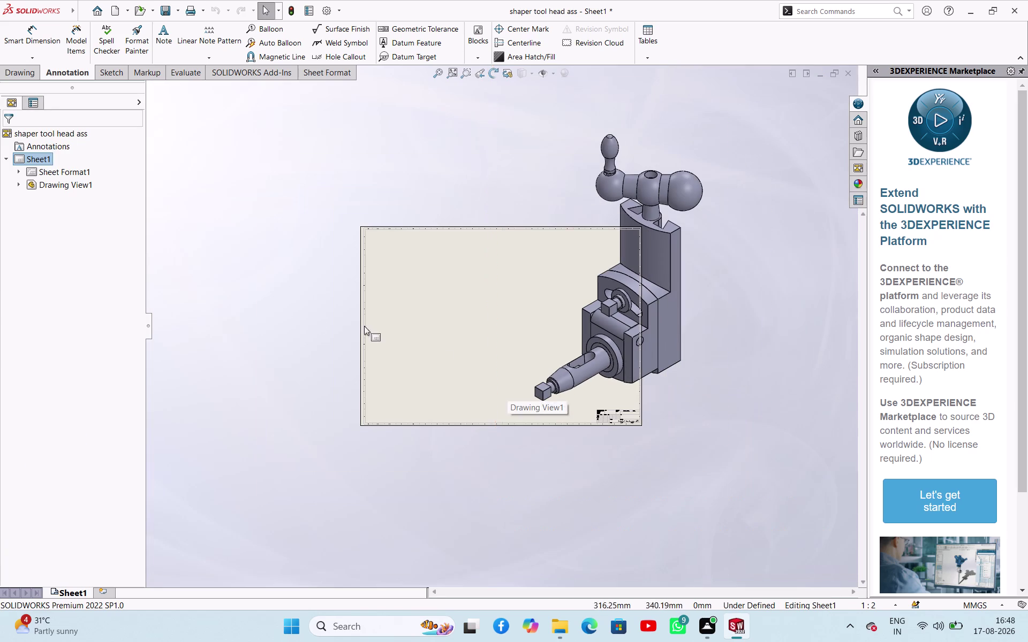
click(62, 187)
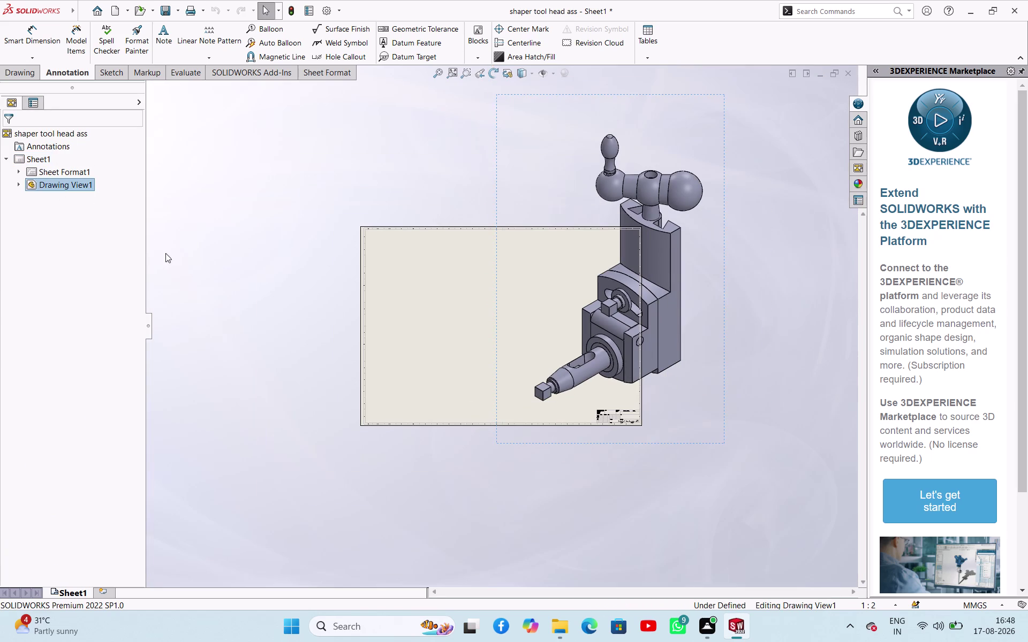
click(200, 217)
click(559, 260)
scroll(down, 3)
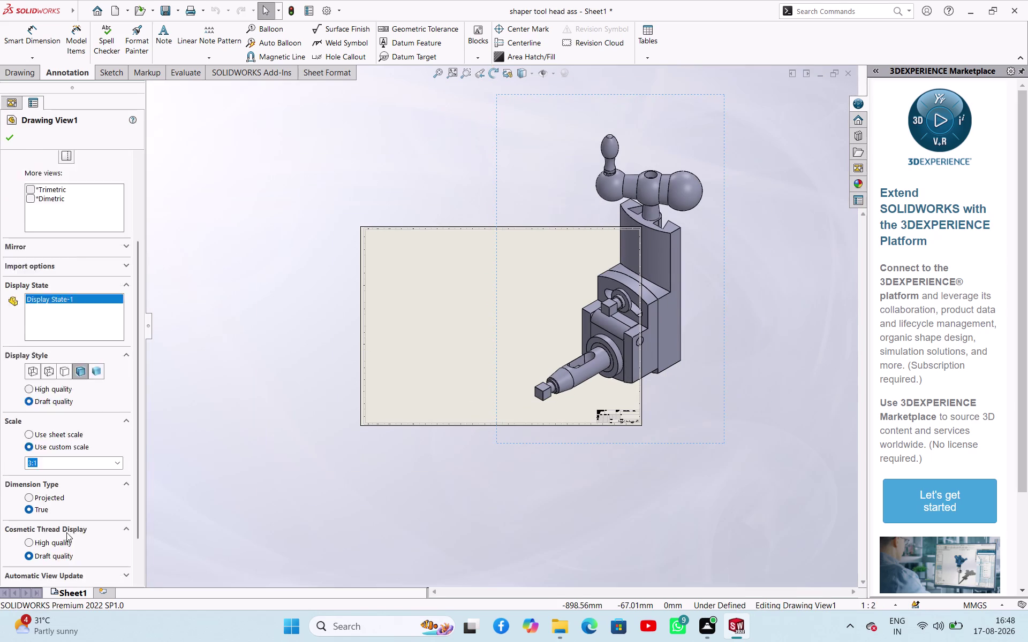
scroll(down, 3)
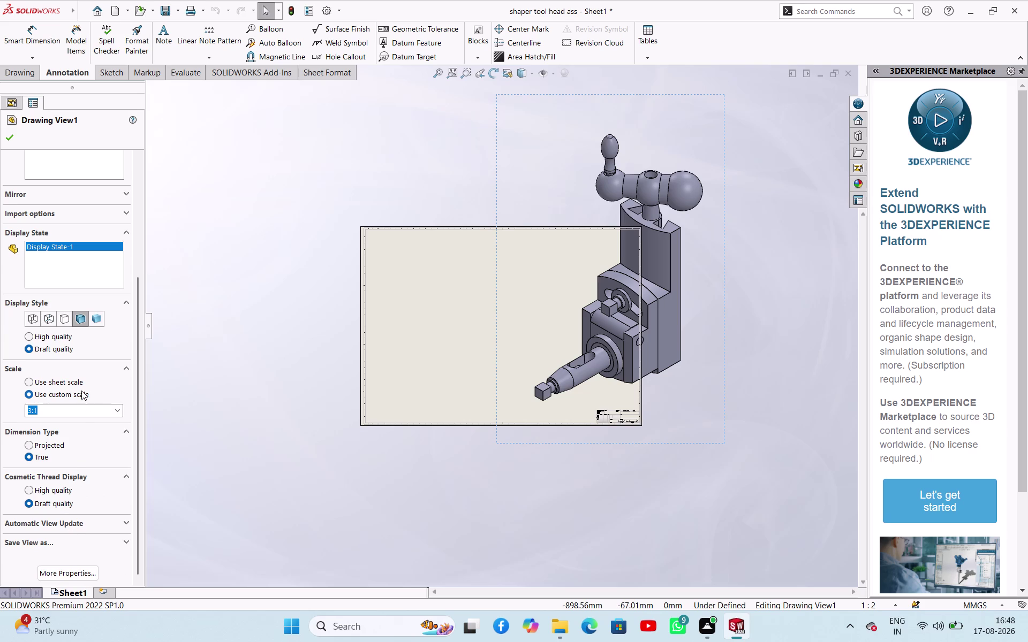
click(93, 403)
click(91, 405)
click(118, 412)
click(76, 473)
click(118, 412)
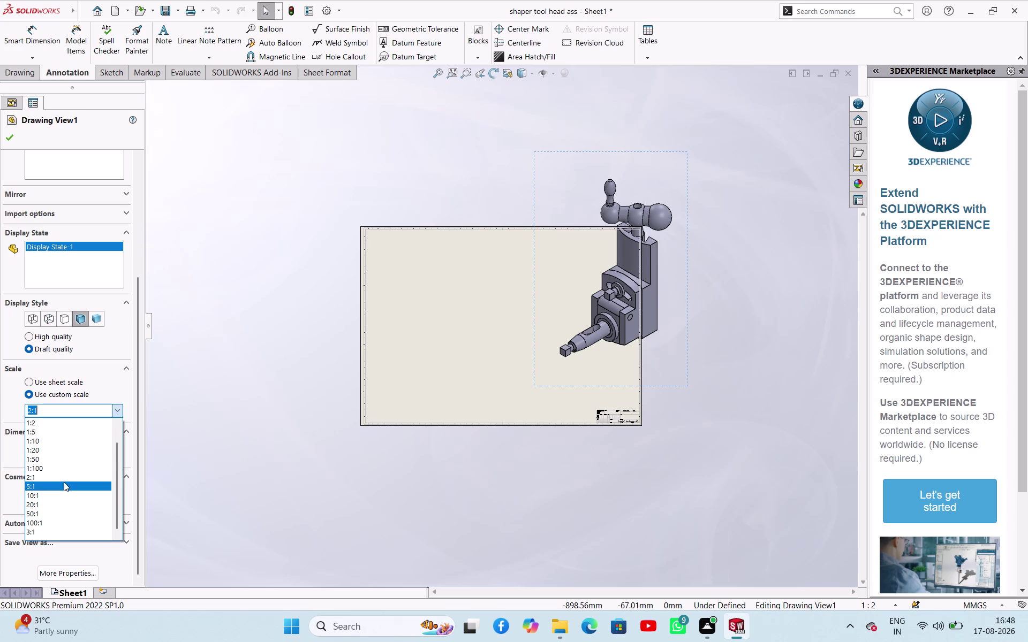
Try preset scales 5:1, 1:100, 1:10 and 2:1, settling on 1:5.
click(64, 483)
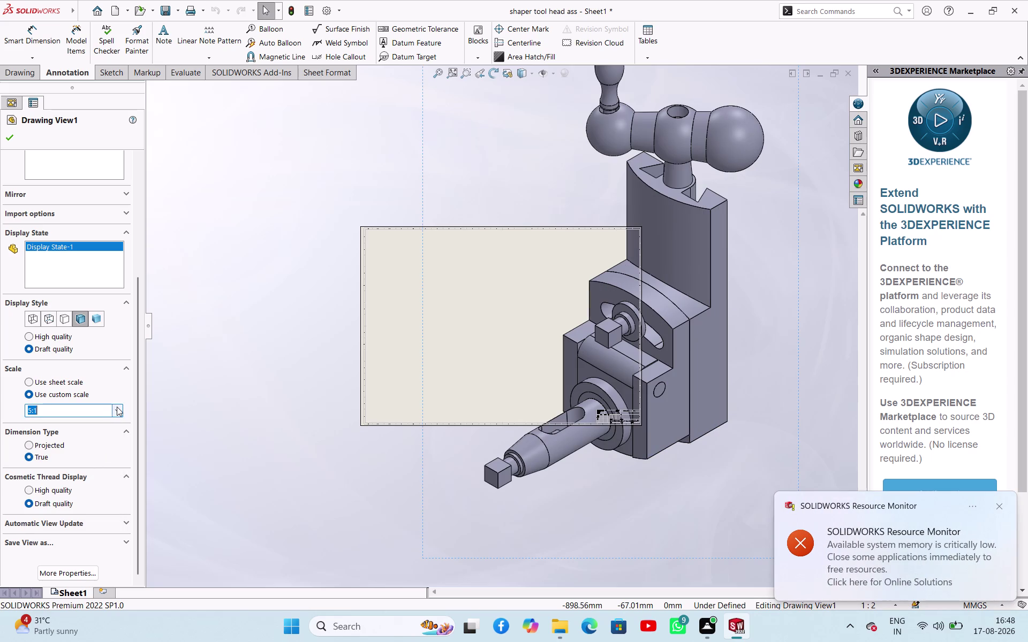
click(117, 407)
click(59, 464)
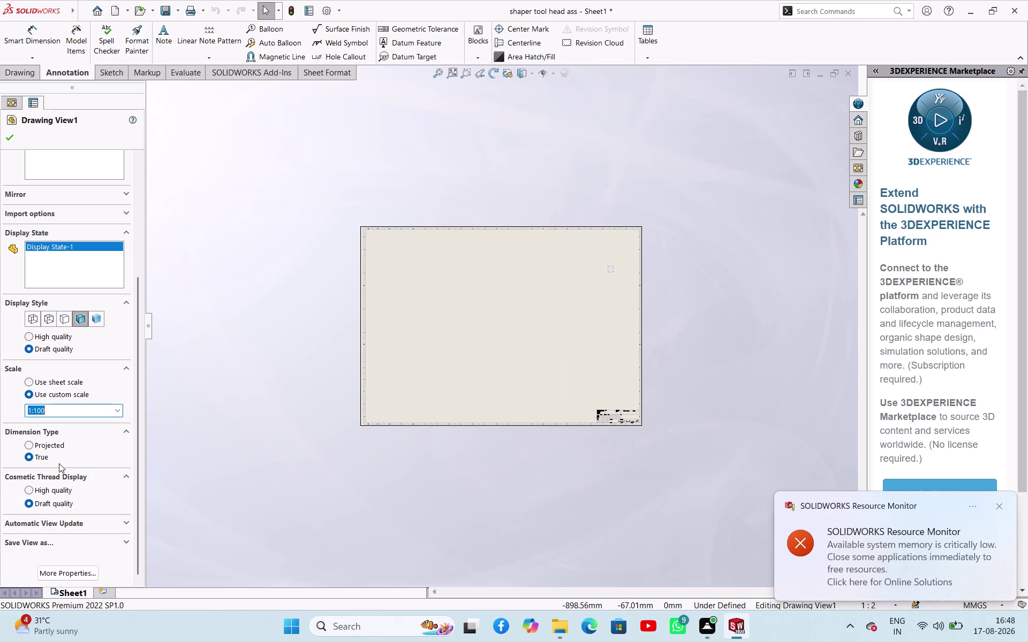
click(119, 416)
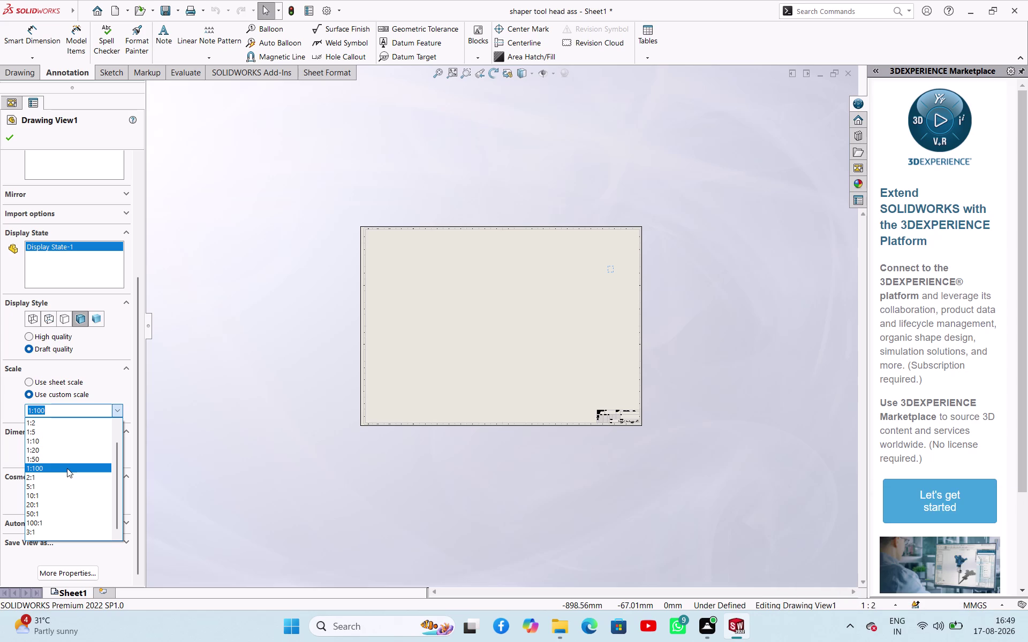
click(57, 421)
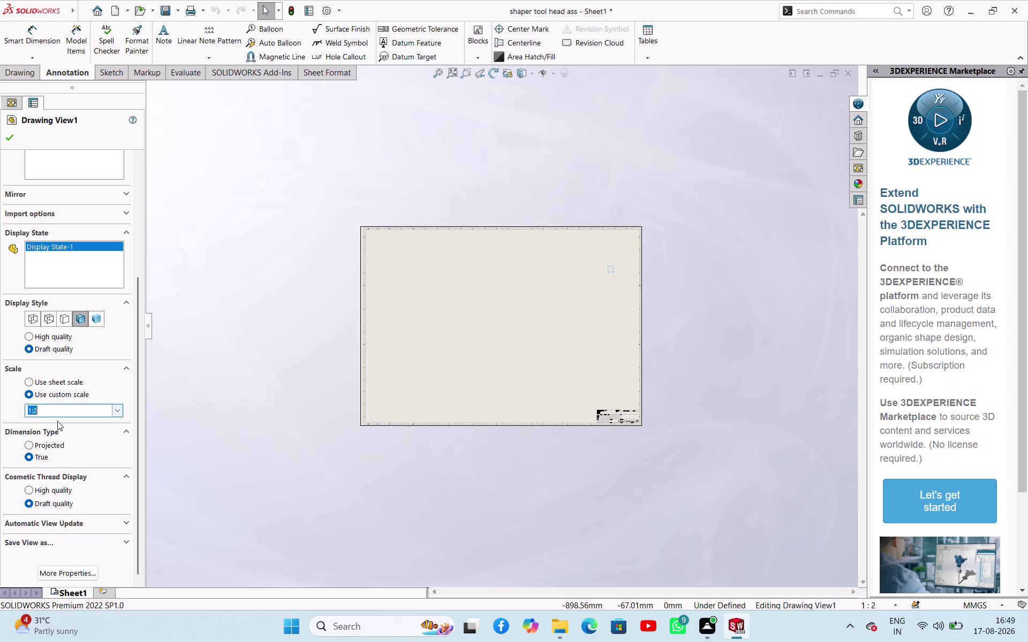
click(113, 413)
click(83, 435)
click(113, 413)
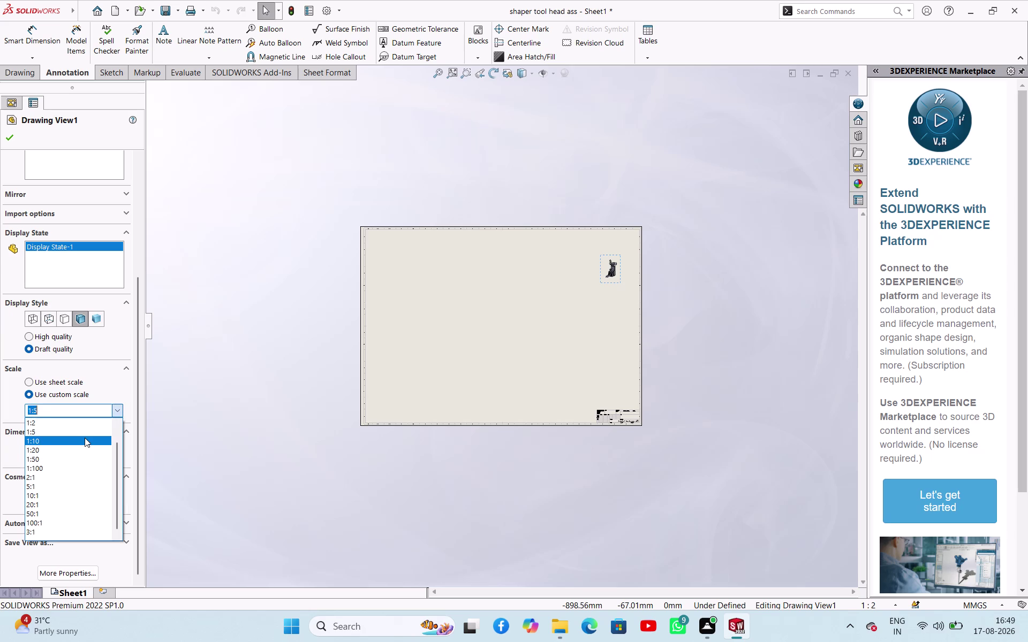
click(85, 438)
click(113, 411)
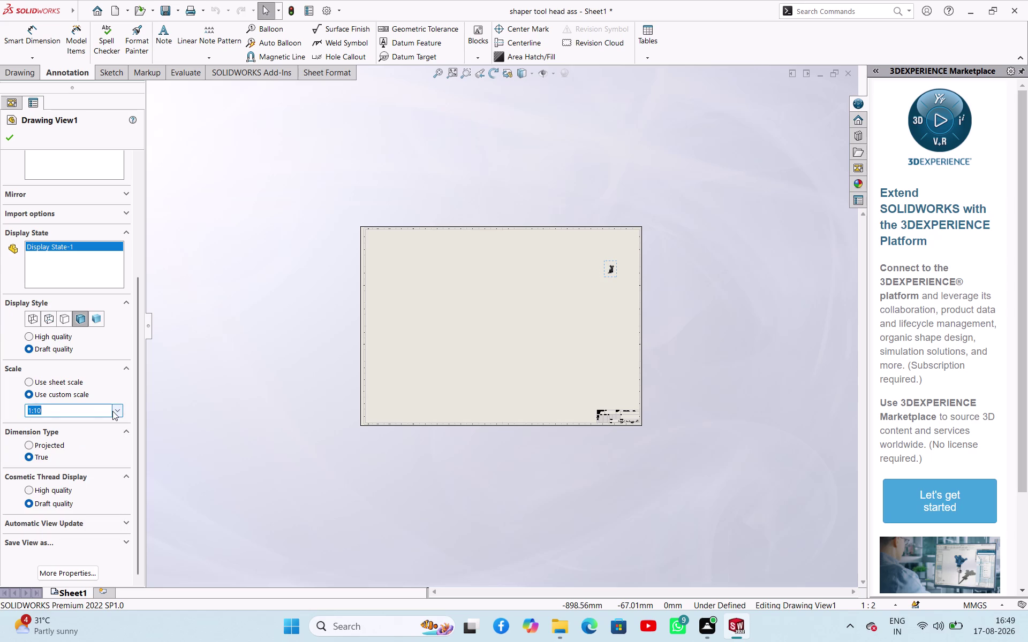
click(75, 448)
click(120, 414)
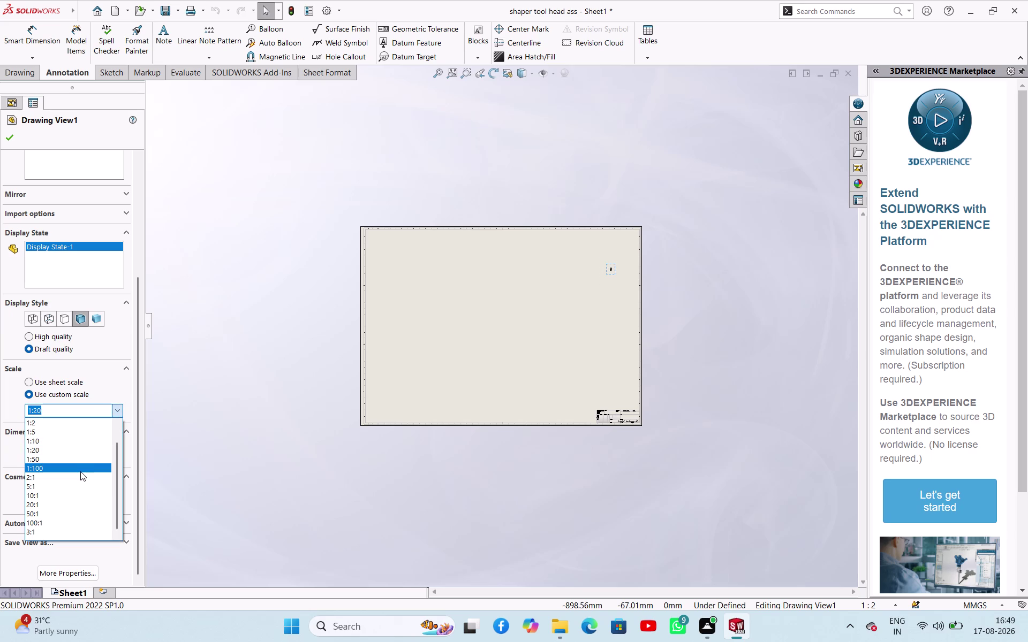
click(80, 473)
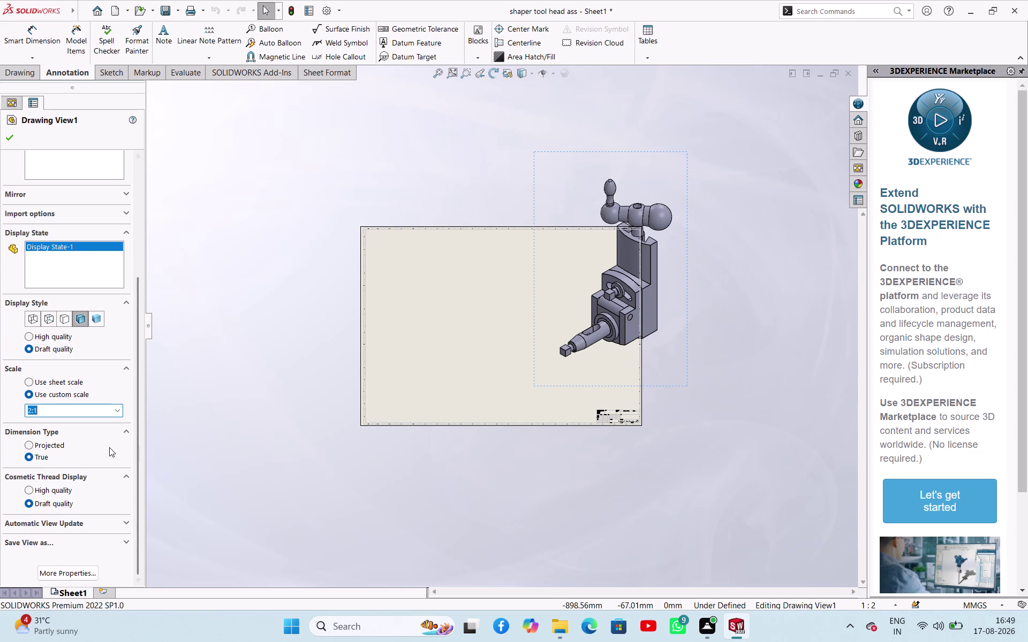
click(116, 414)
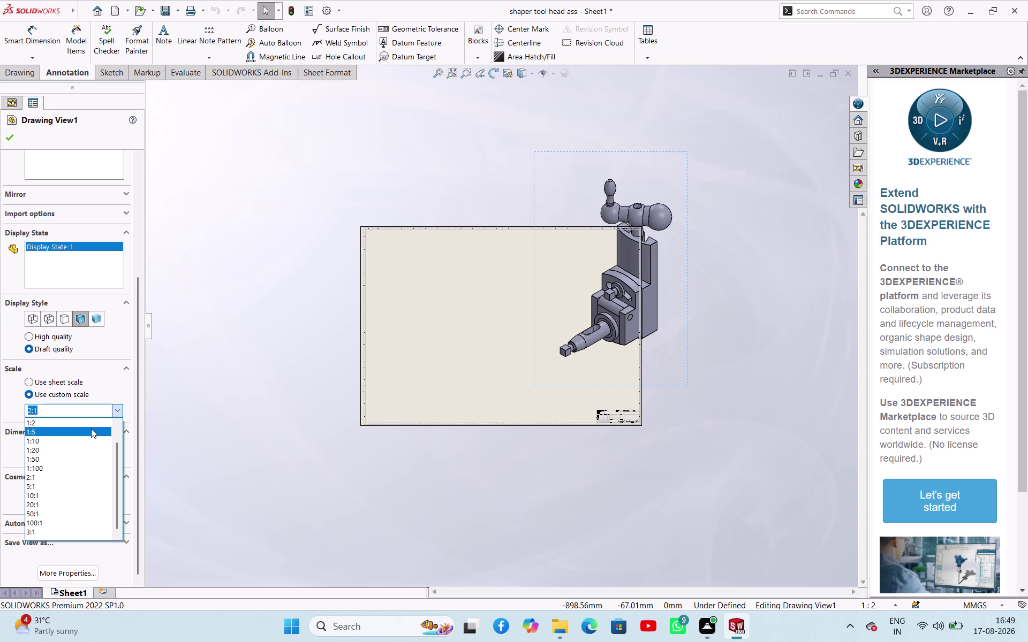
click(90, 425)
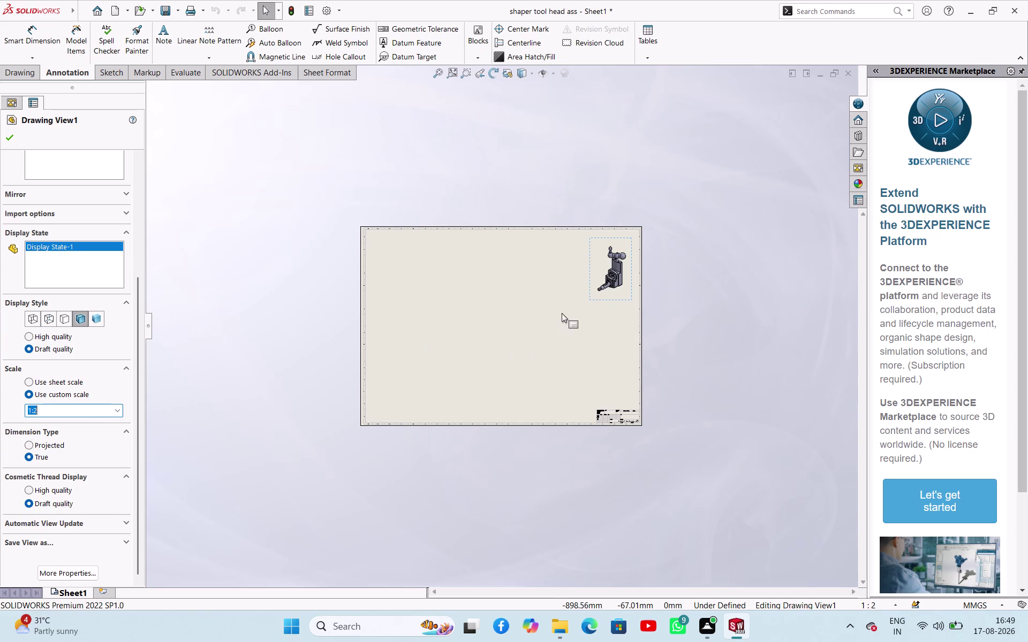
Shift the view slightly lower, confirm the 1:5 scale, and close the view properties.
drag(590, 300, 579, 312)
click(101, 406)
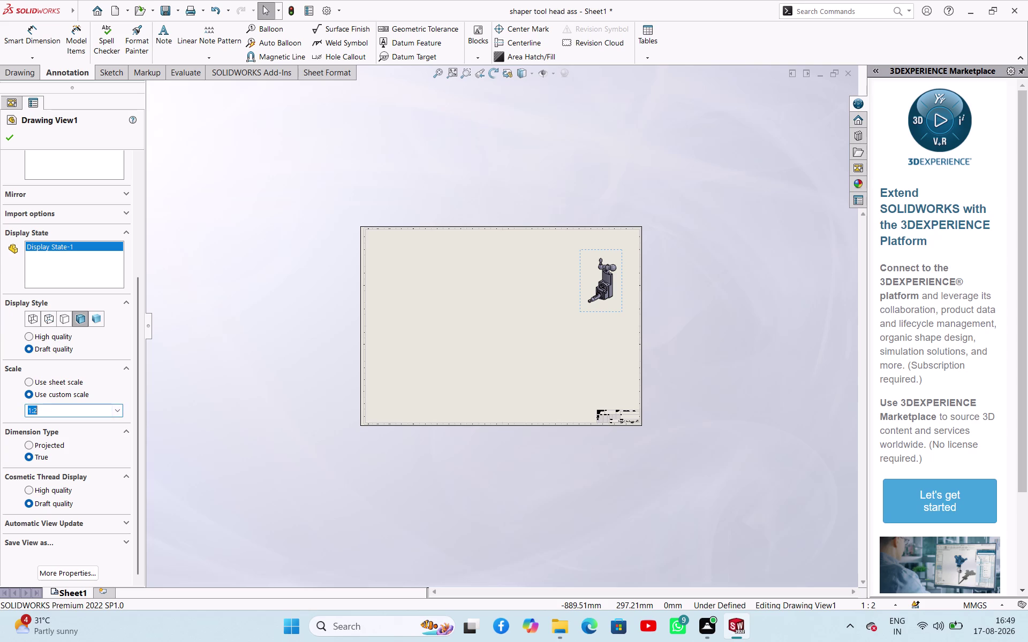
click(100, 406)
key(BackSpace)
key(5)
click(450, 338)
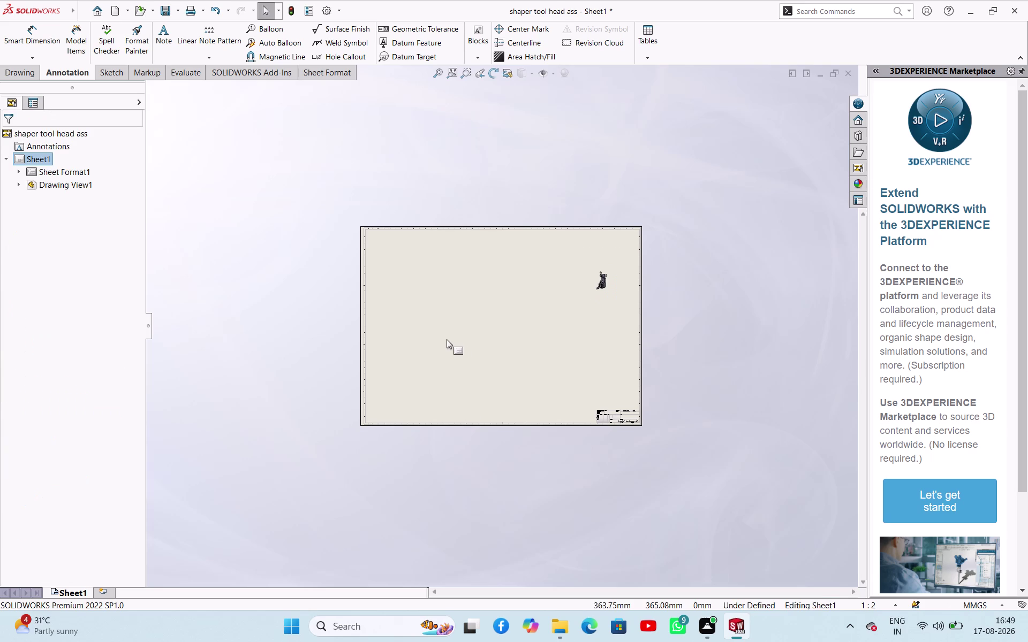
Briefly try a 2:1 scale on the assembly view, then revert to the smaller scale.
click(593, 285)
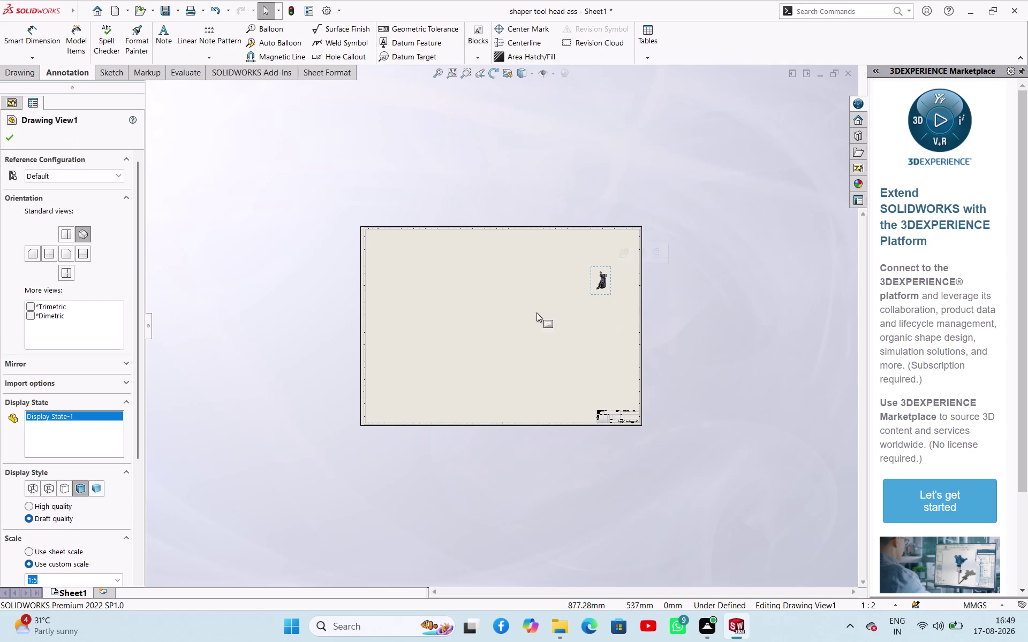
click(119, 578)
click(64, 519)
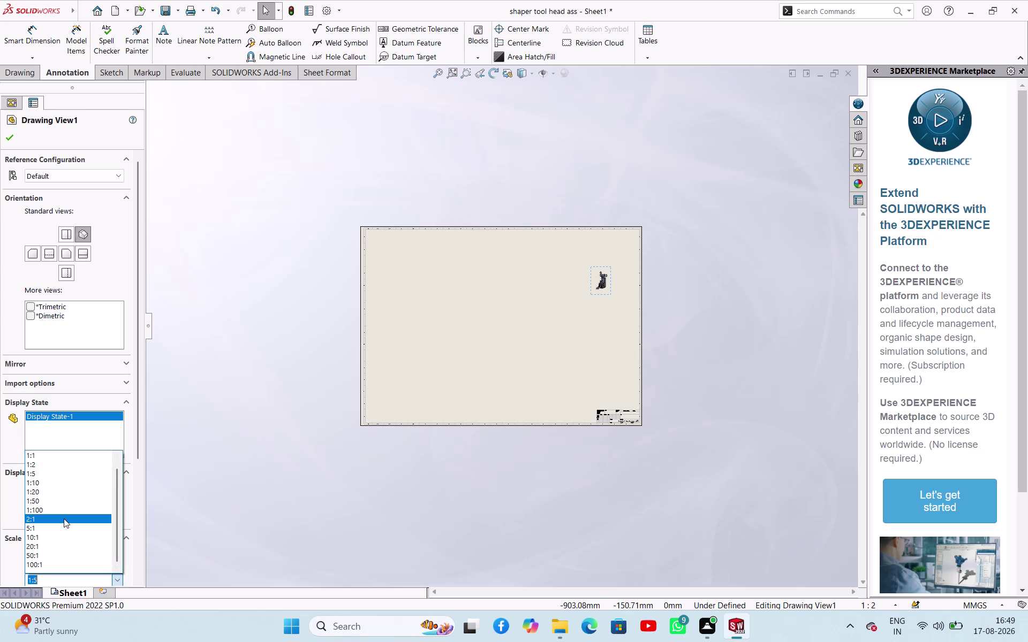
double_click(71, 579)
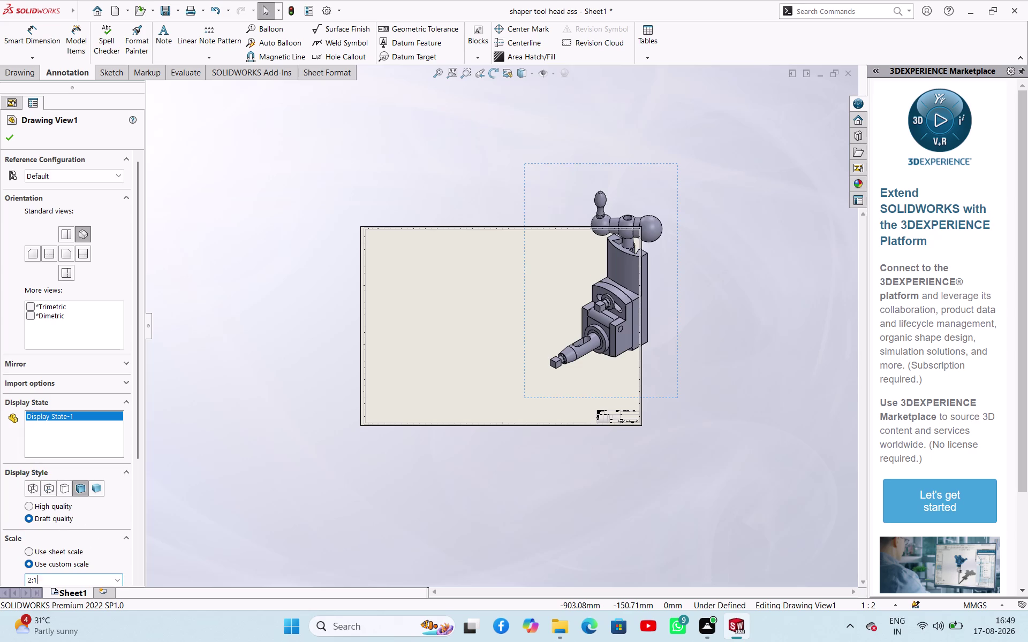
click(71, 580)
key(BackSpace)
key(5)
click(436, 345)
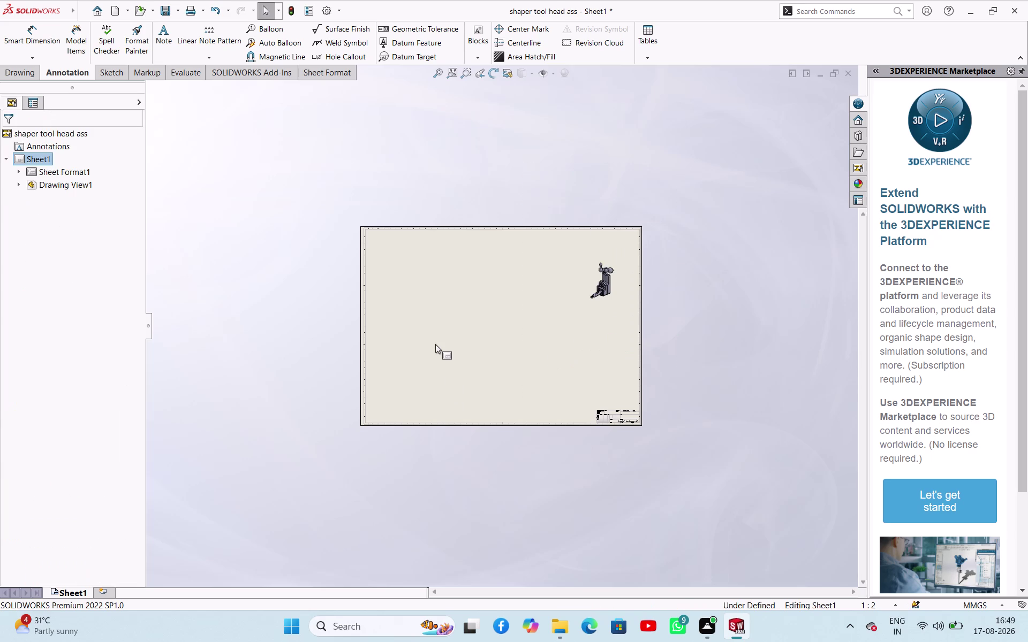
Expand Drawing View1 to list its components, then reopen the view's properties.
click(606, 294)
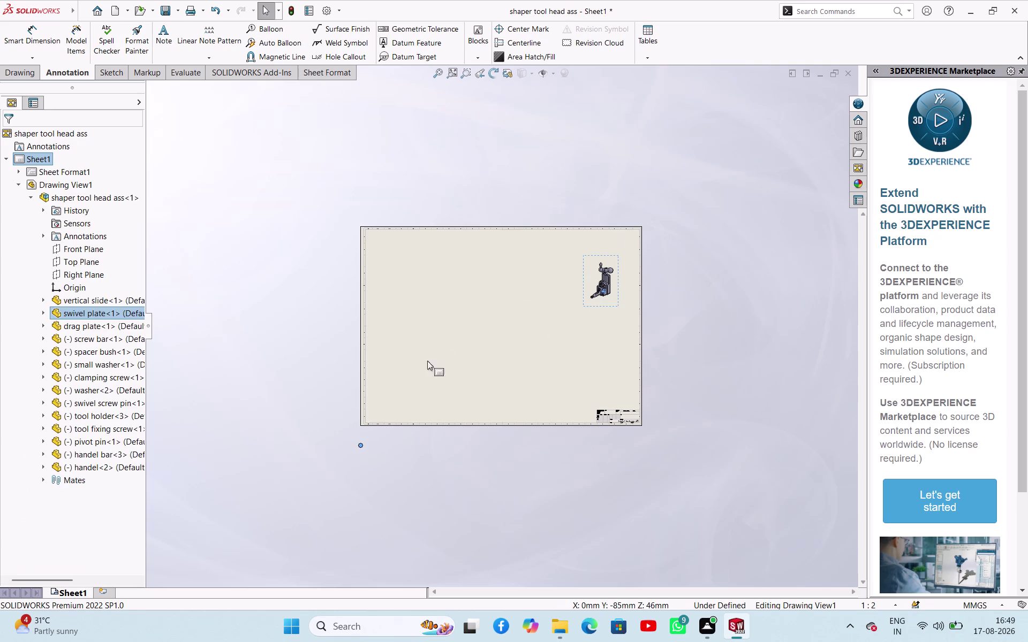
scroll(down, 3)
click(267, 358)
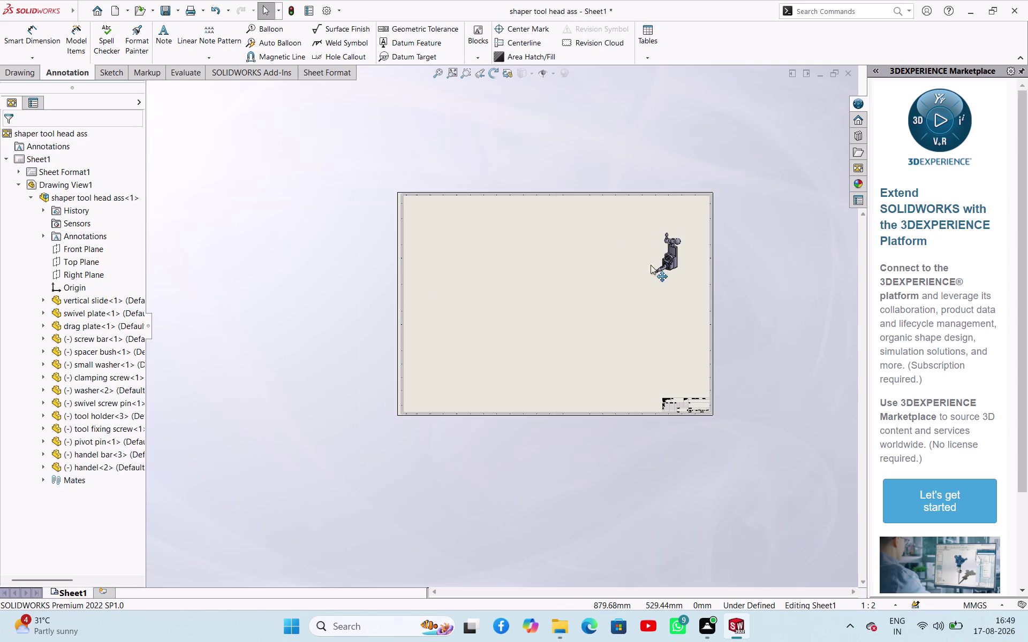
click(667, 256)
click(288, 210)
double_click(288, 210)
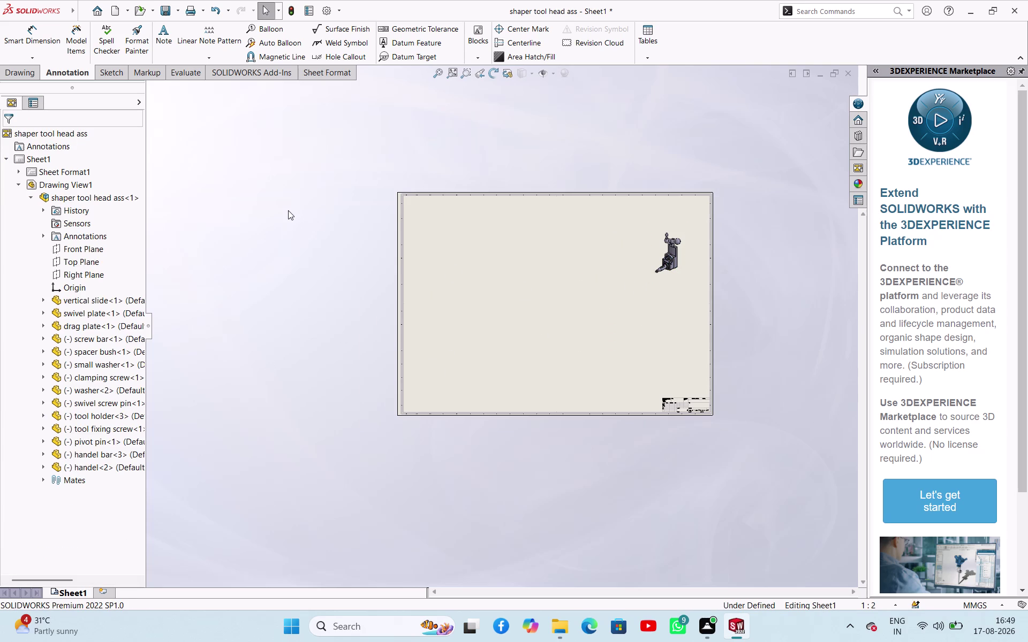
click(656, 237)
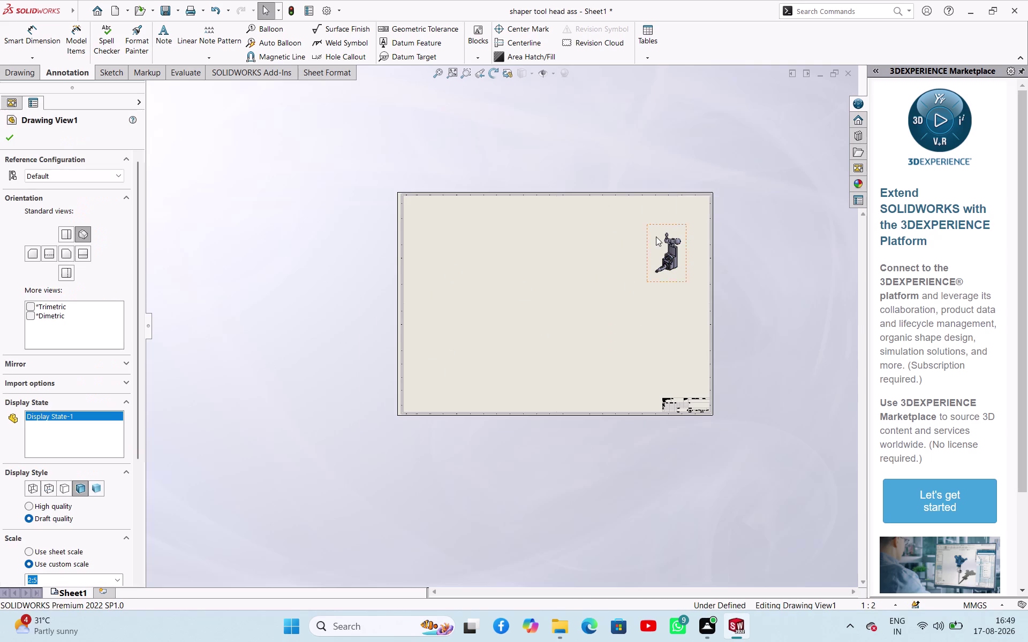
Try preset scales 5:1, 1:2, 1:5 and 1:50 on the assembly view.
scroll(down, 3)
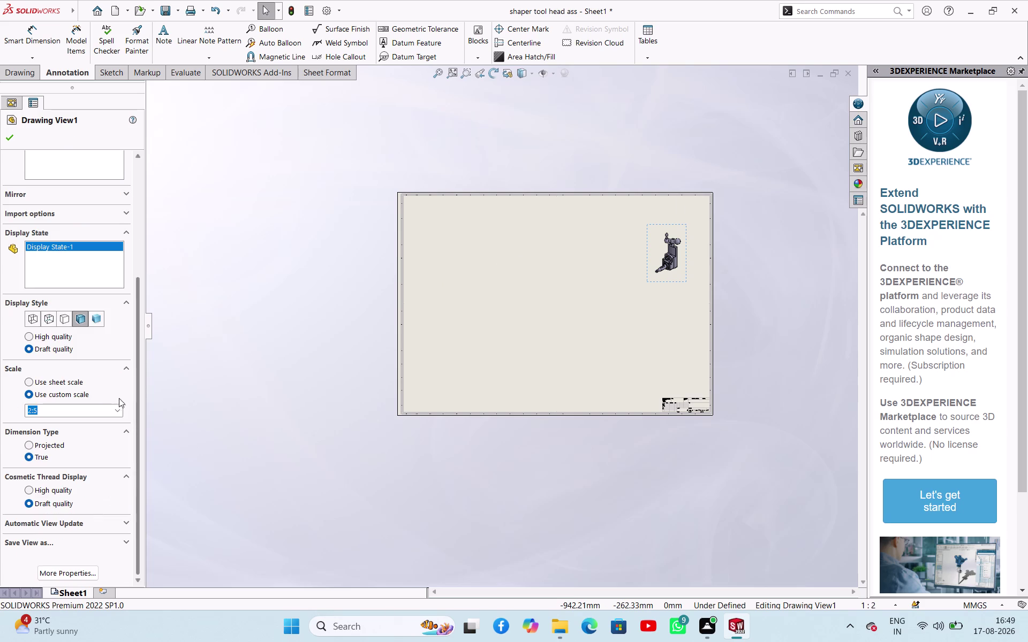
click(118, 407)
click(74, 486)
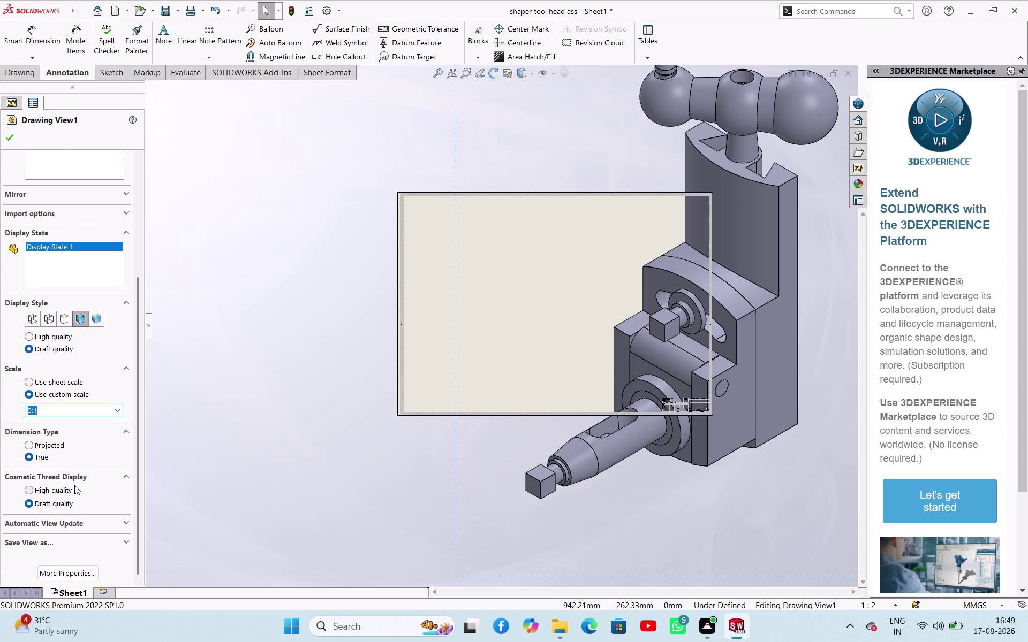
click(117, 414)
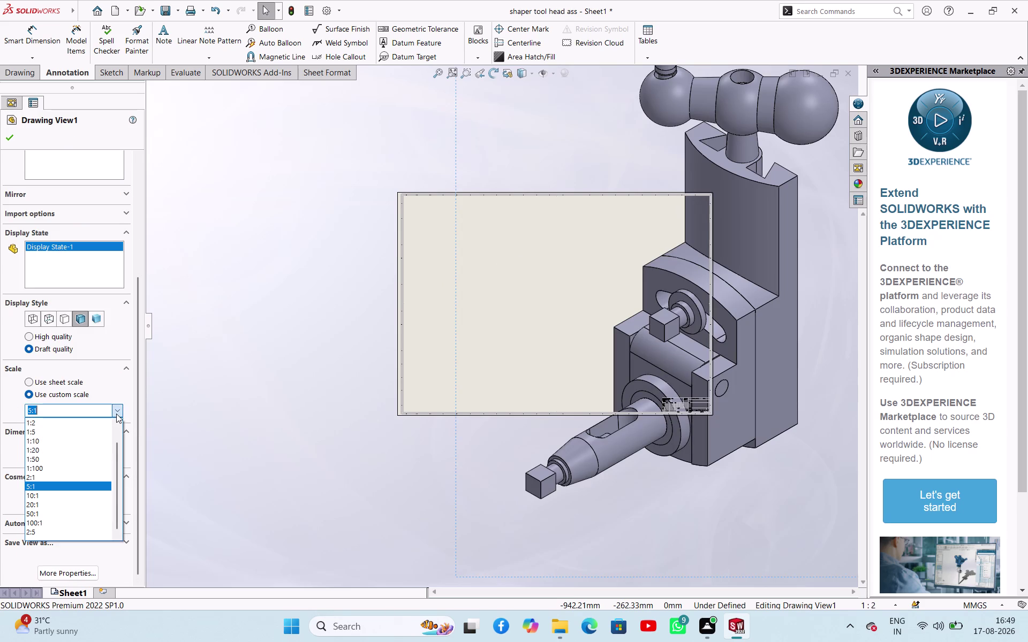
click(93, 416)
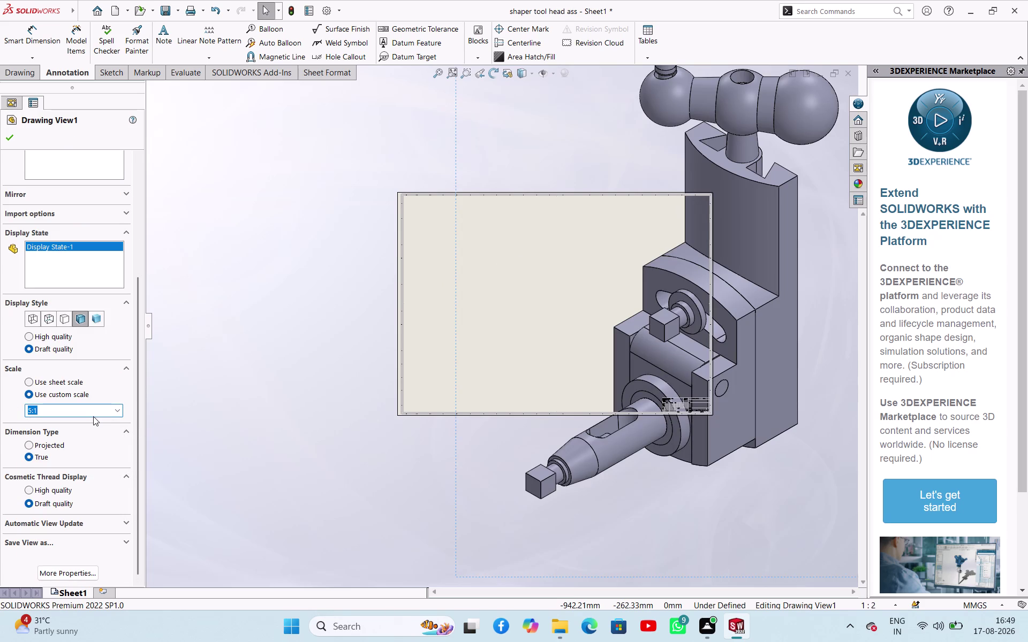
click(113, 409)
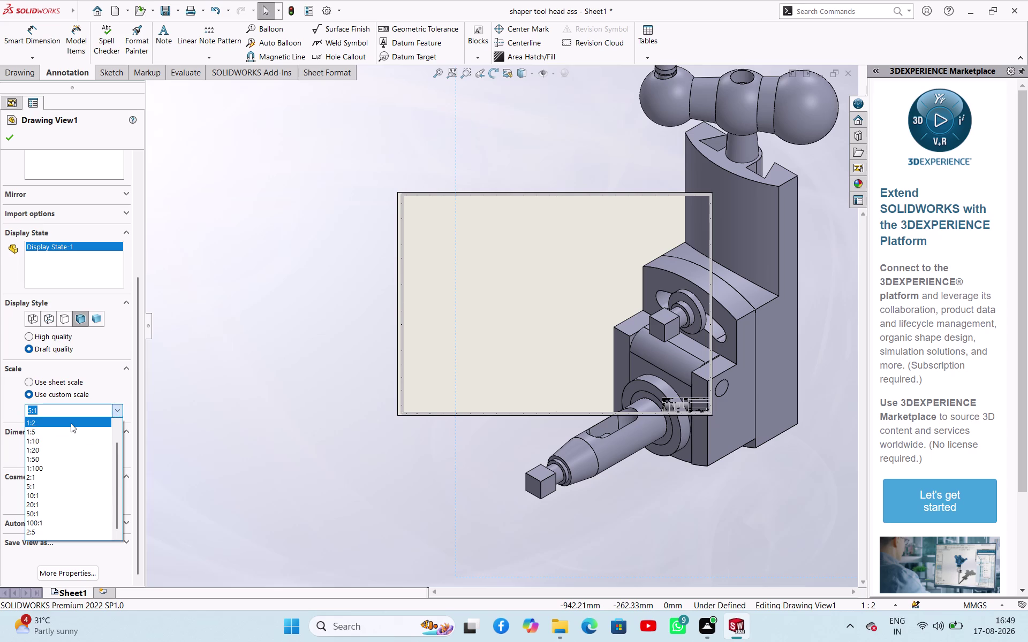
click(70, 423)
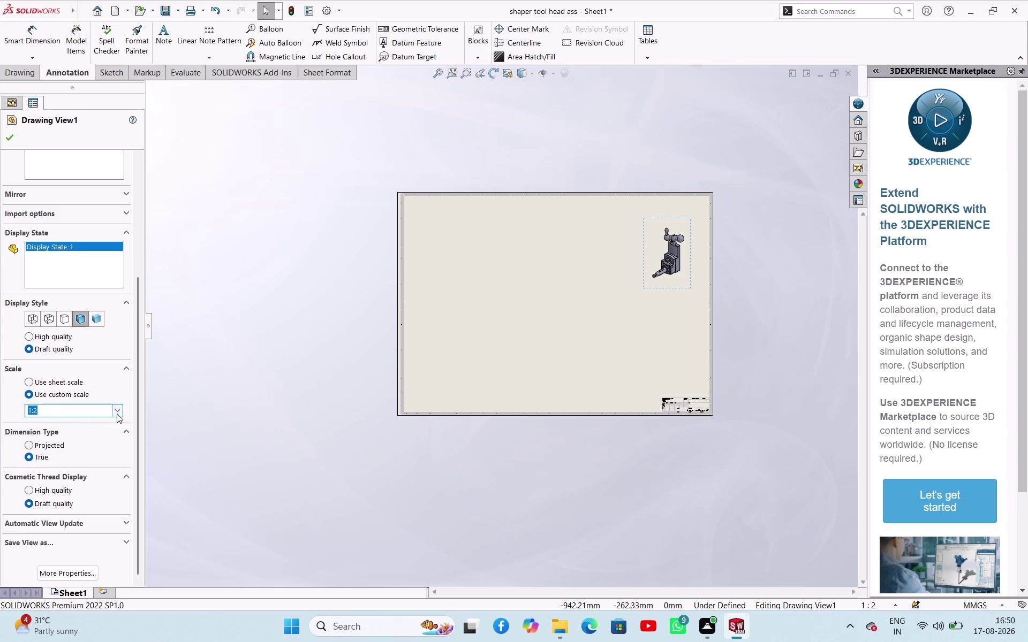
click(117, 414)
click(94, 430)
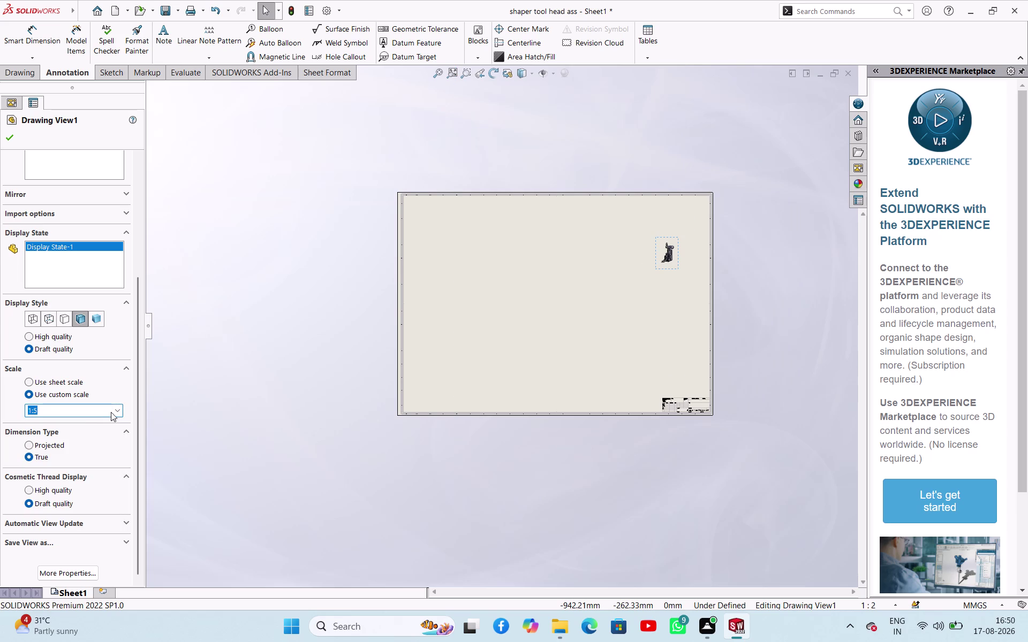
click(114, 411)
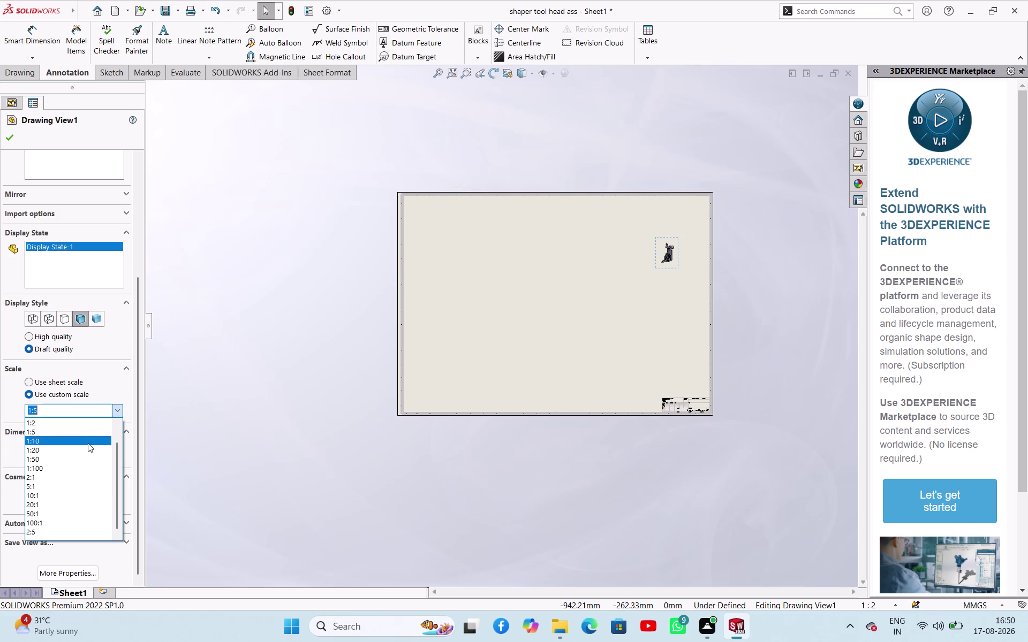
click(79, 458)
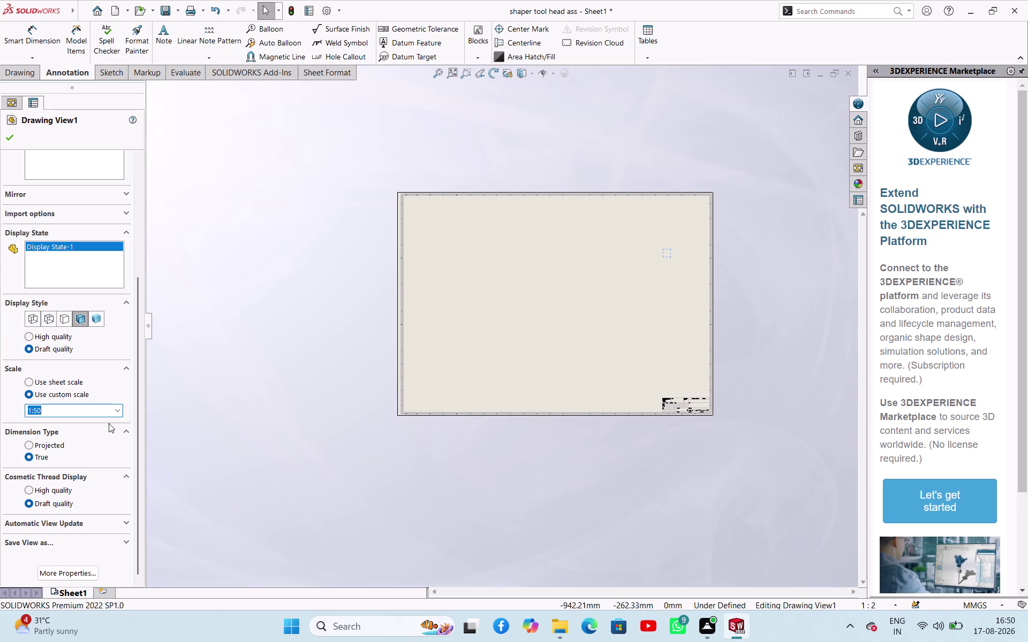
Set the assembly view to a 2:1 scale and accept the changes.
click(121, 413)
click(66, 474)
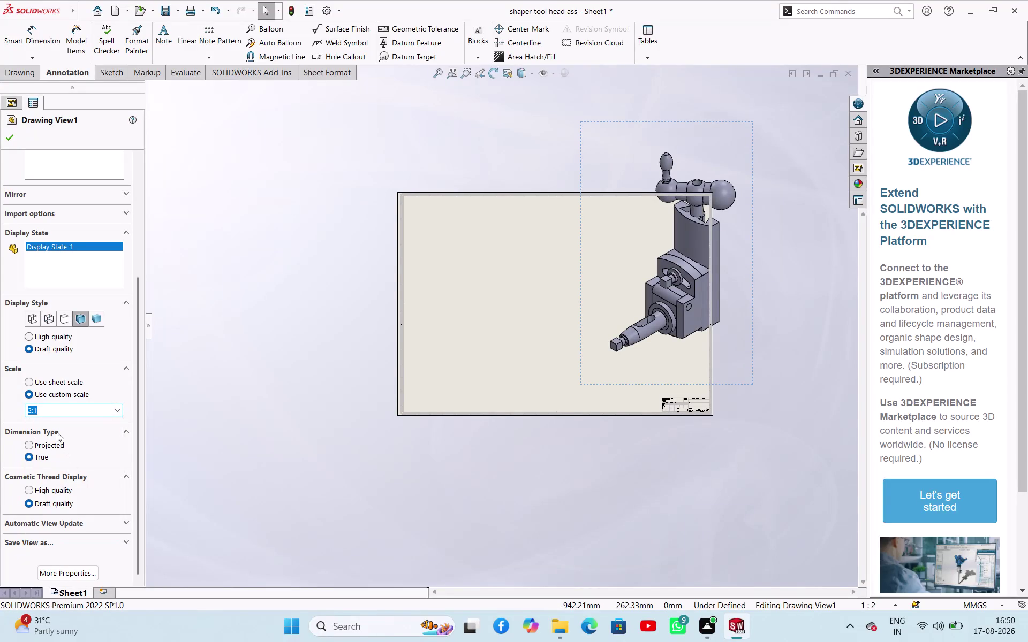
double_click(42, 413)
click(42, 413)
key(BackSpace)
key(2)
click(457, 357)
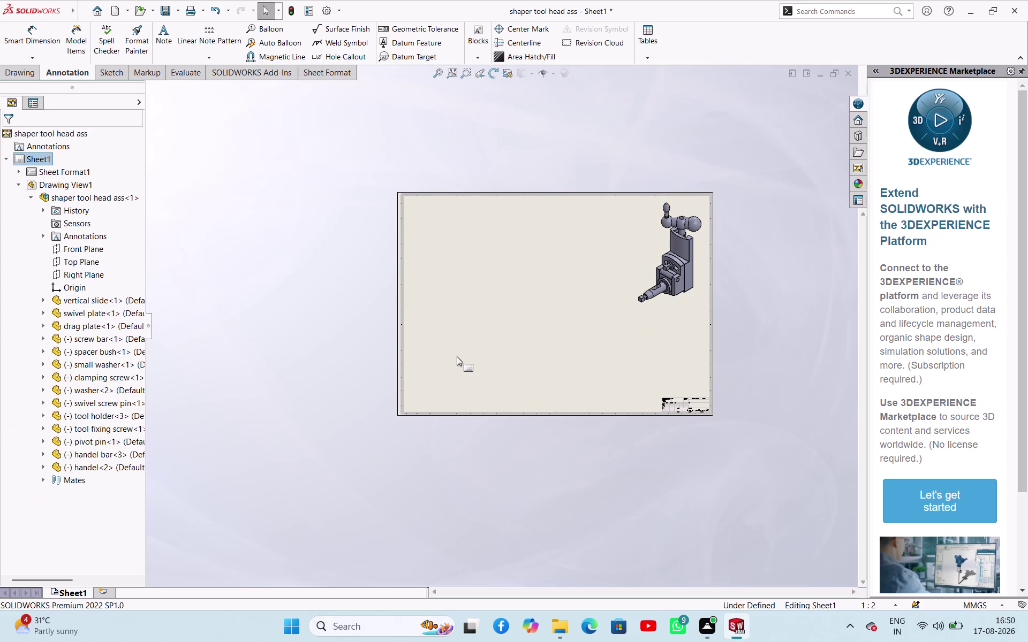
Nudge the isometric assembly view lower-left, then start a new Model View.
drag(672, 320, 671, 320)
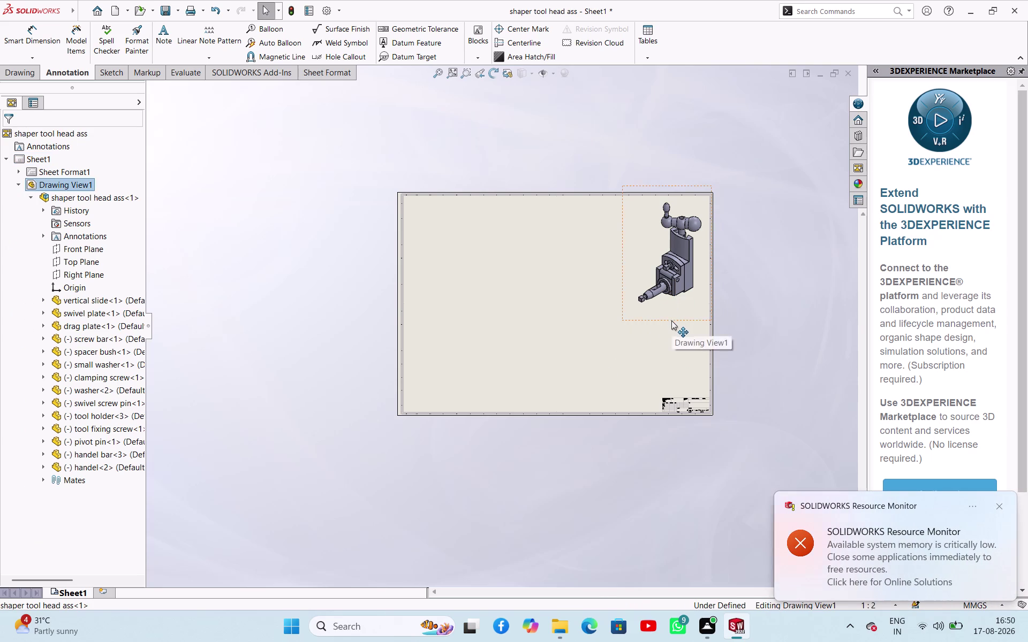
drag(671, 320, 654, 326)
click(275, 256)
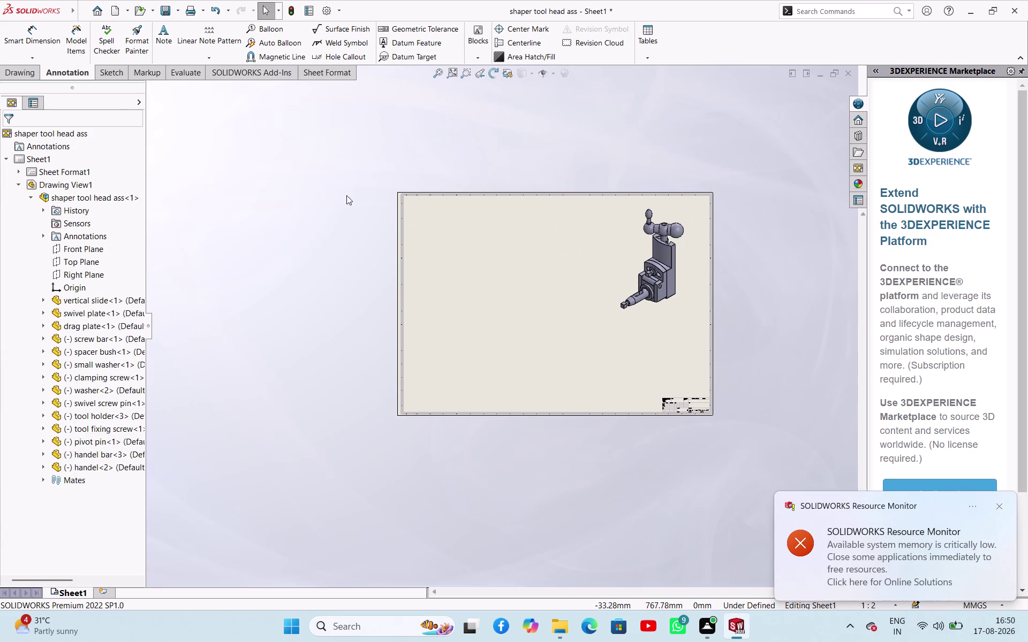
click(20, 72)
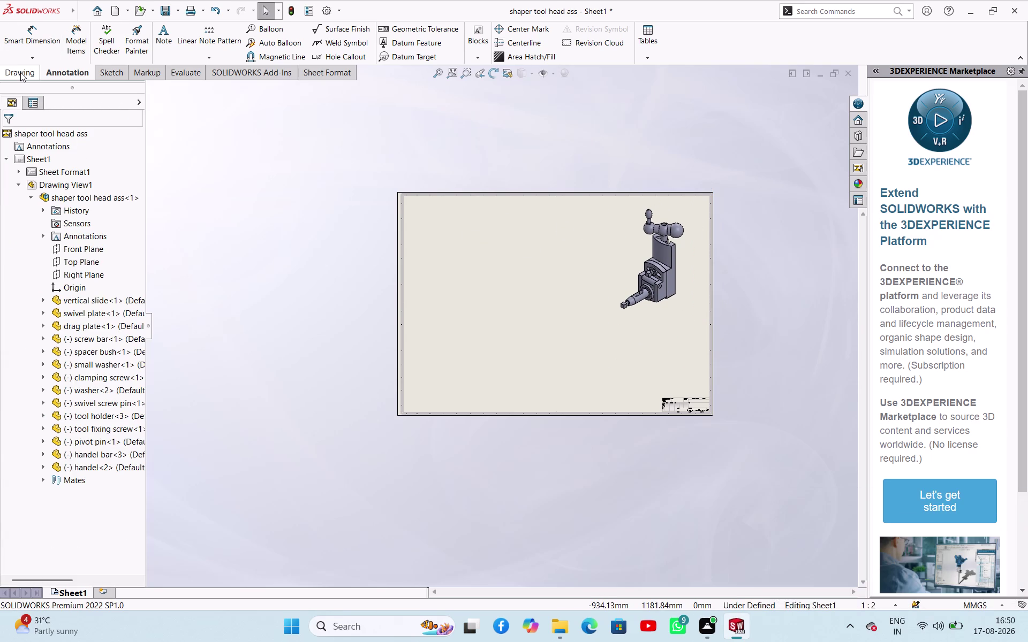
click(24, 40)
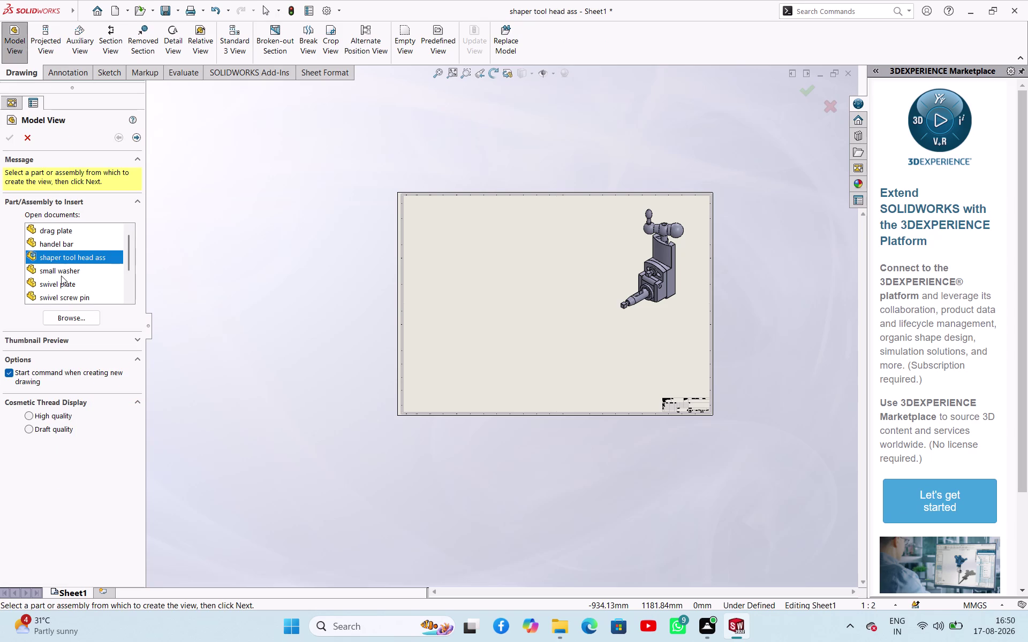
Insert the slotted round plate part and place its view at the sheet's top-left.
click(74, 320)
scroll(up, 3)
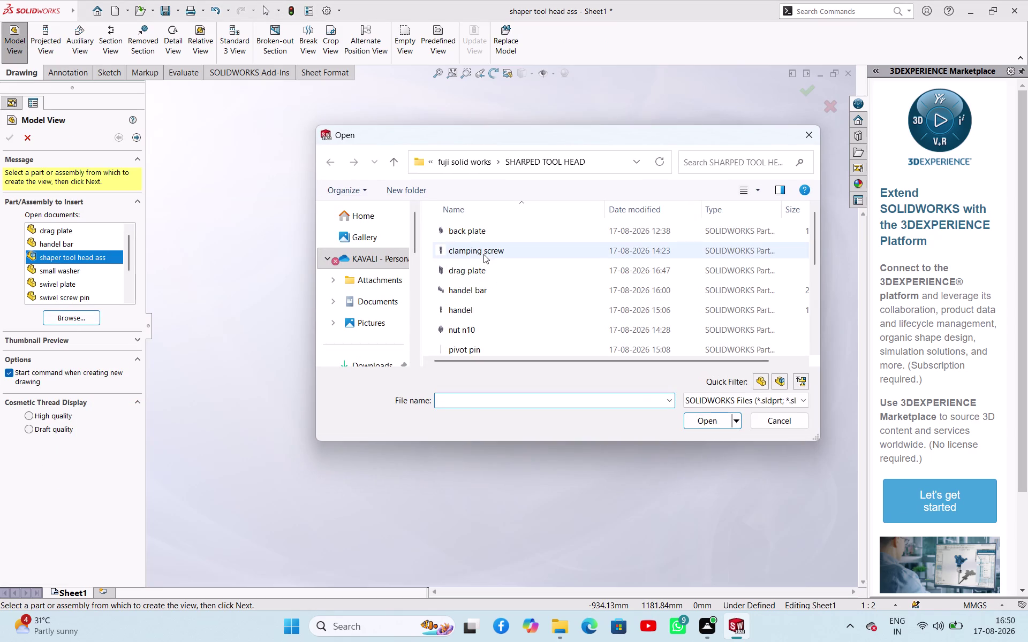
drag(470, 230, 471, 240)
click(703, 421)
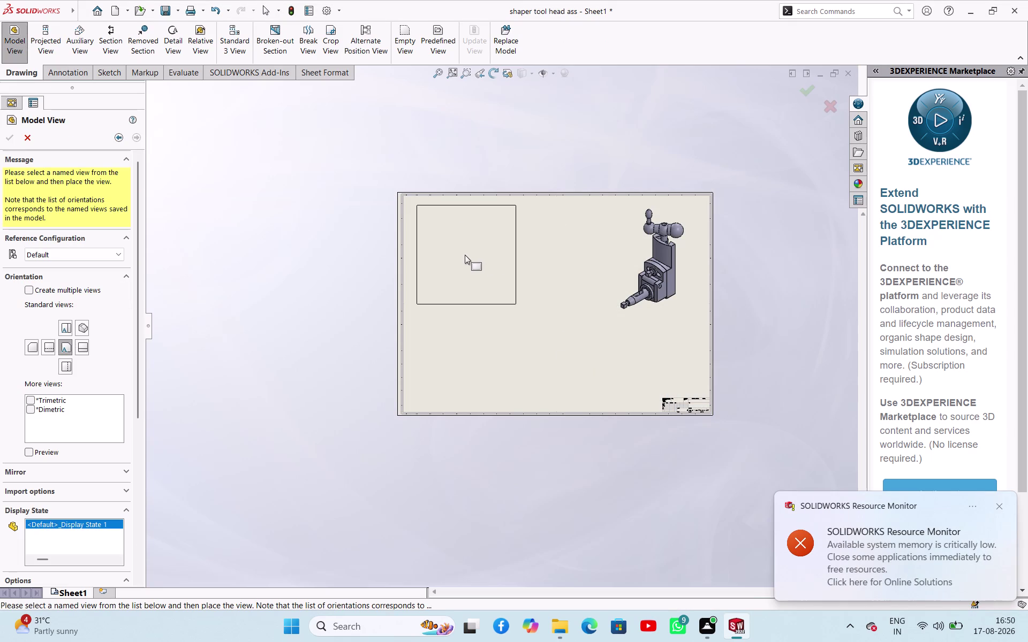
click(465, 255)
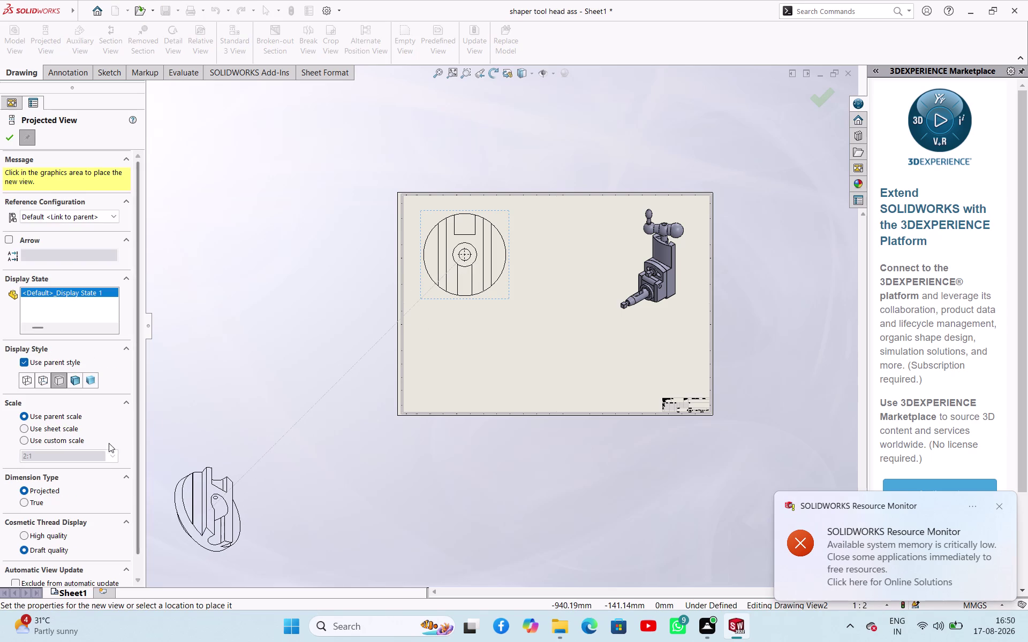
Add a projected view with a 2:1 custom scale below the plate.
click(114, 456)
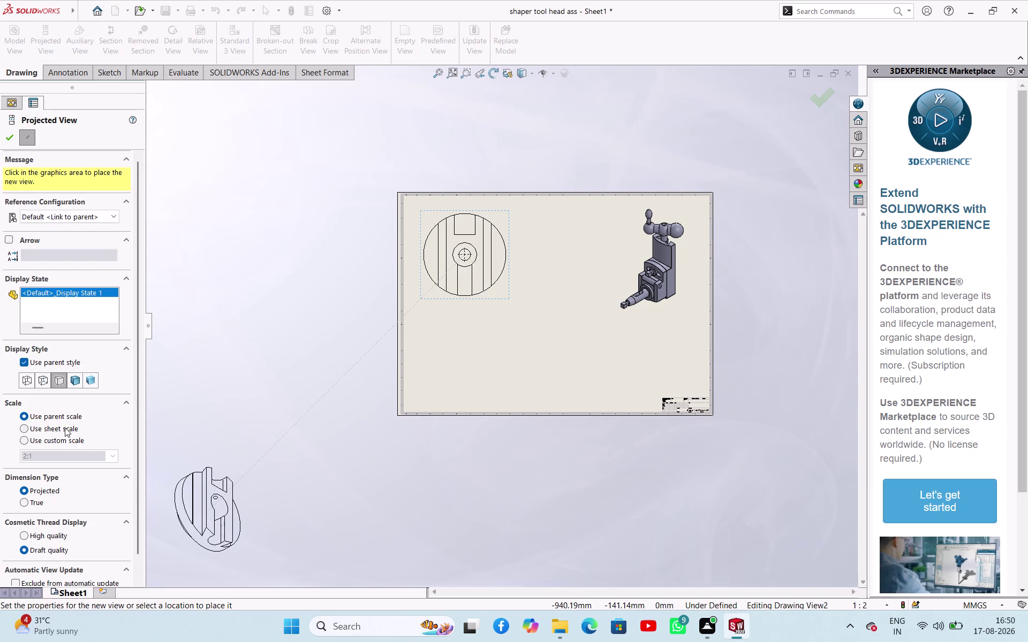
click(65, 428)
click(114, 458)
click(113, 458)
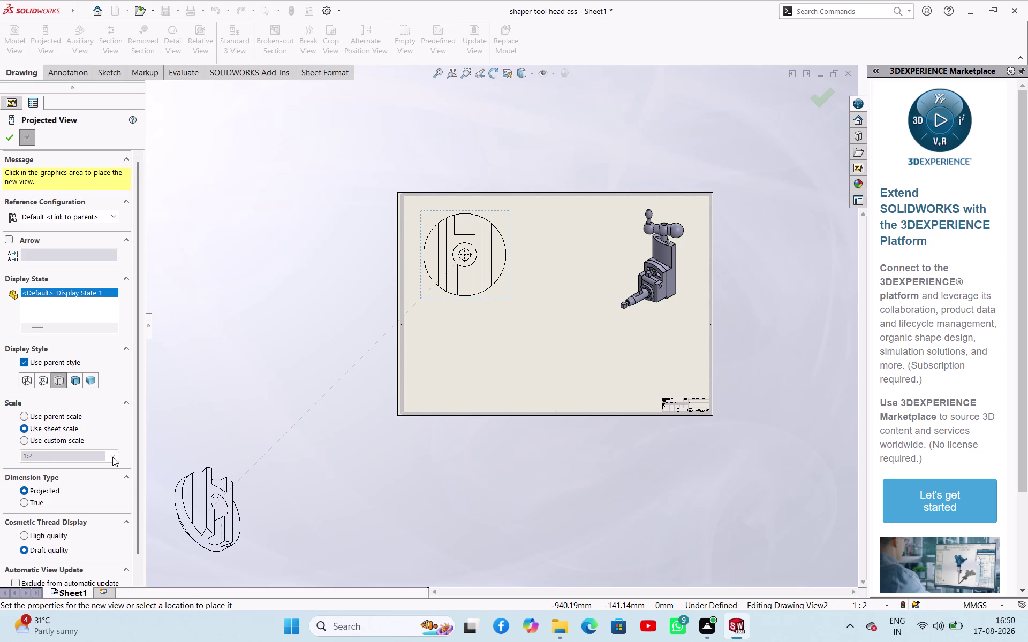
click(71, 441)
click(110, 456)
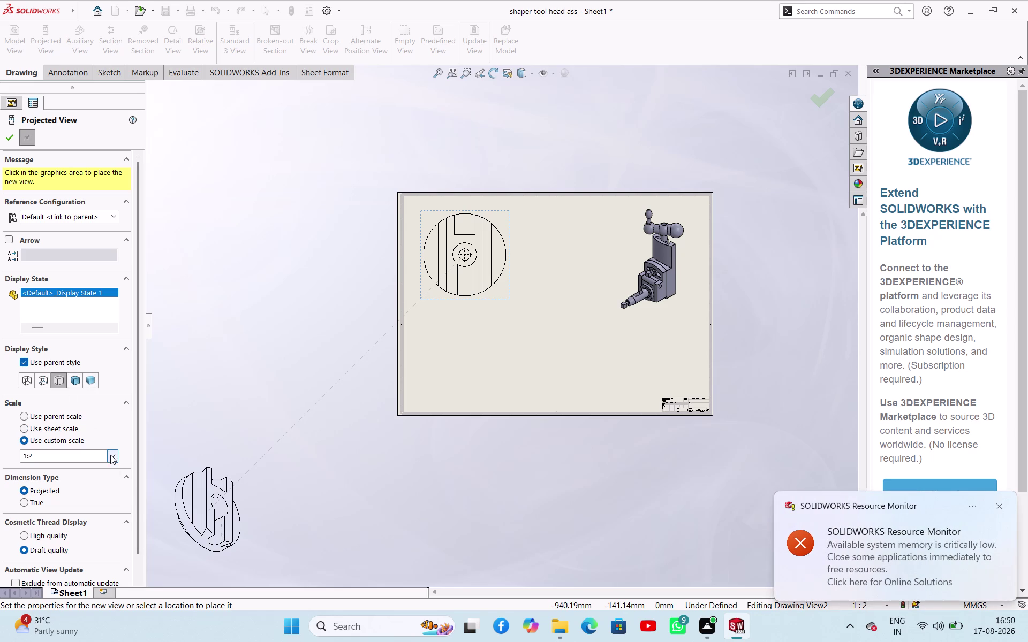
click(61, 529)
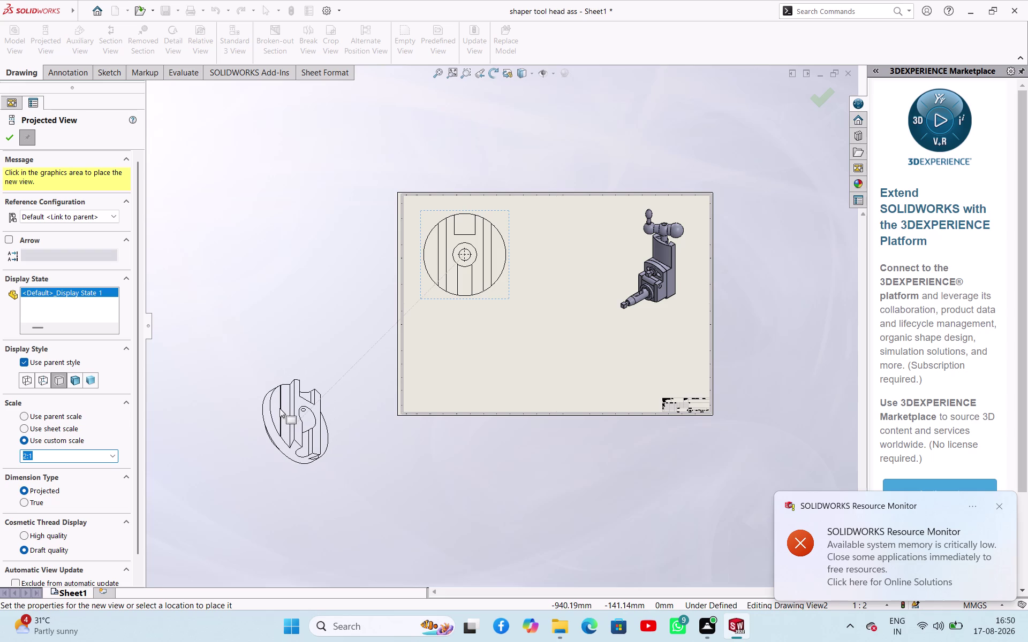
key(Escape)
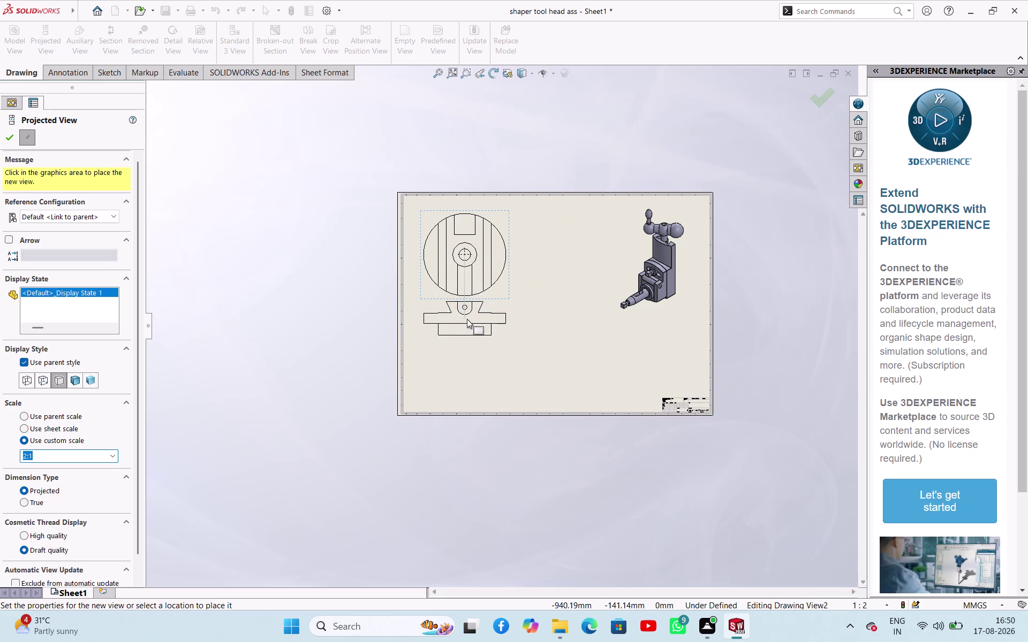
click(466, 322)
key(Escape)
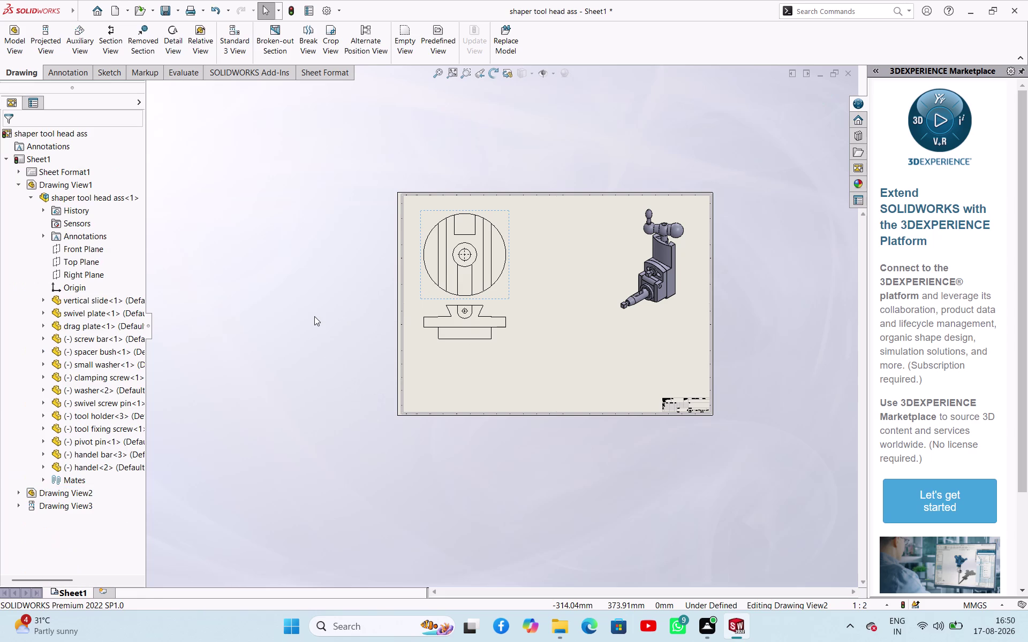
Shrink the plate's projected view and main view to smaller preset scales.
key(Escape)
click(443, 302)
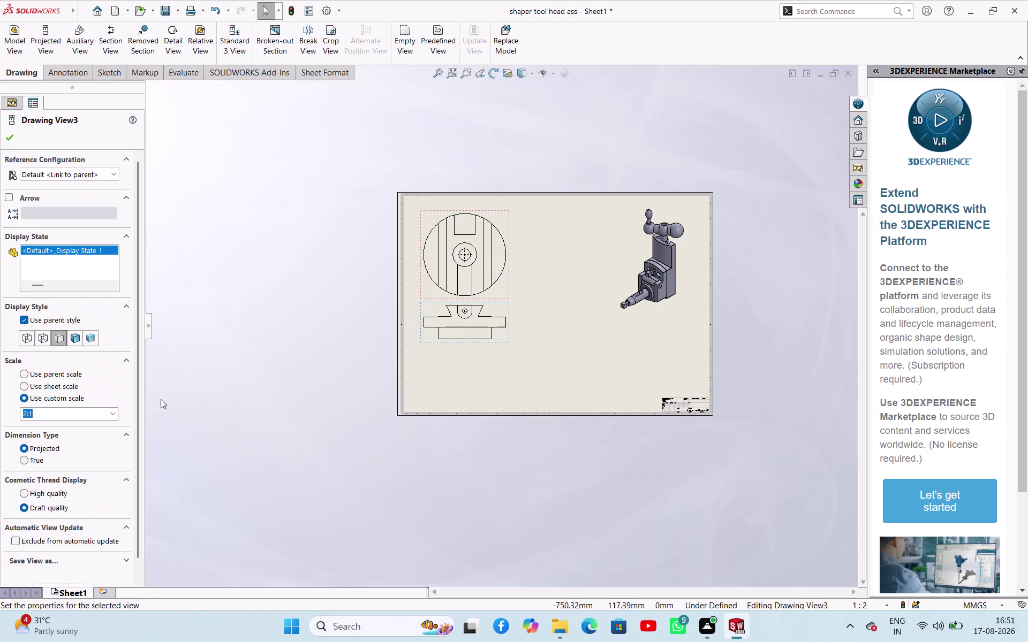
click(110, 416)
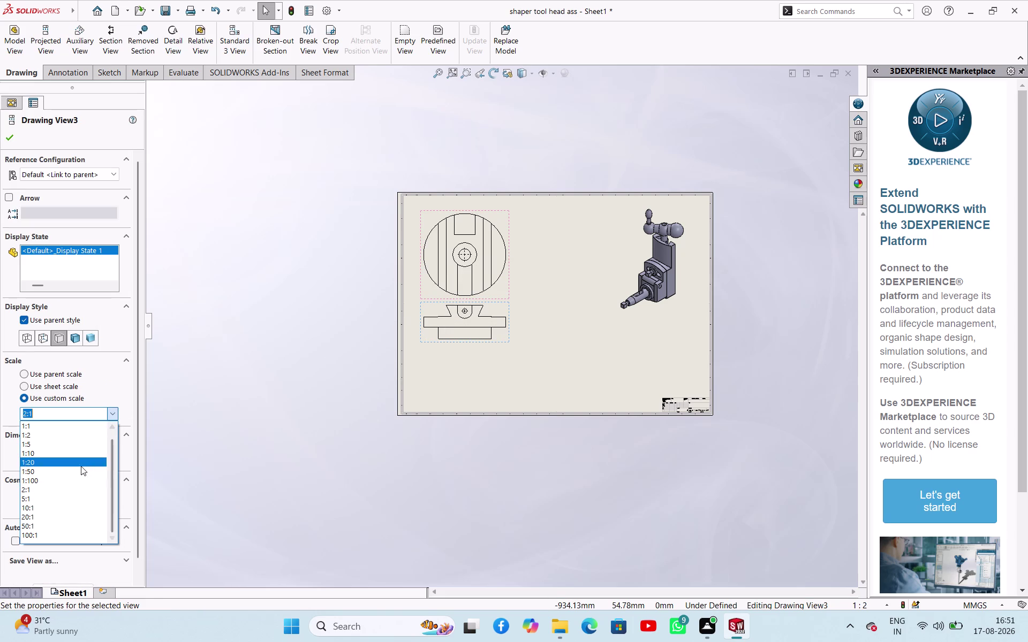
click(58, 428)
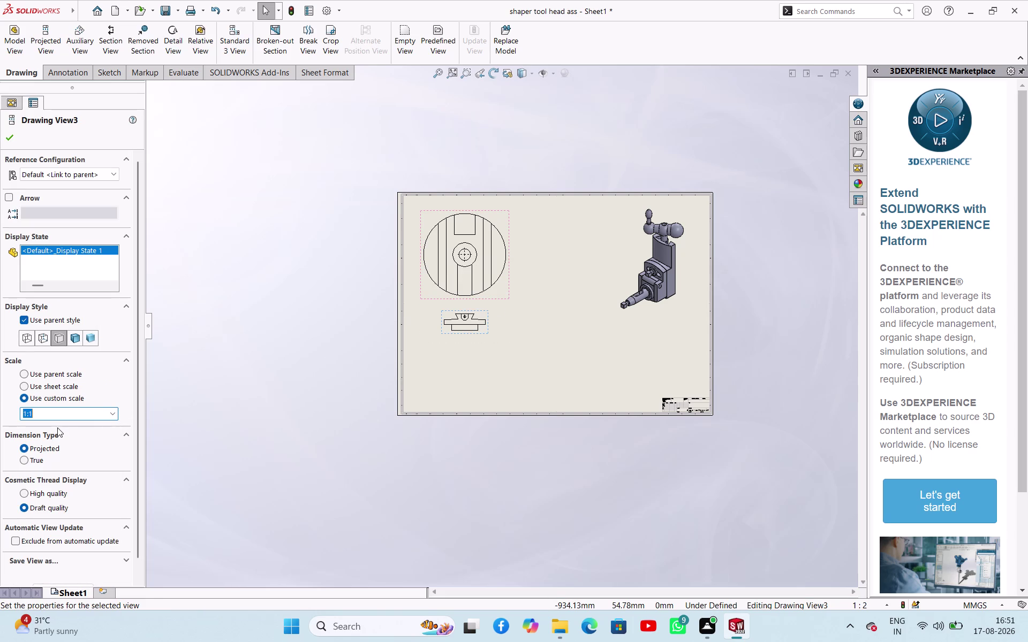
click(429, 297)
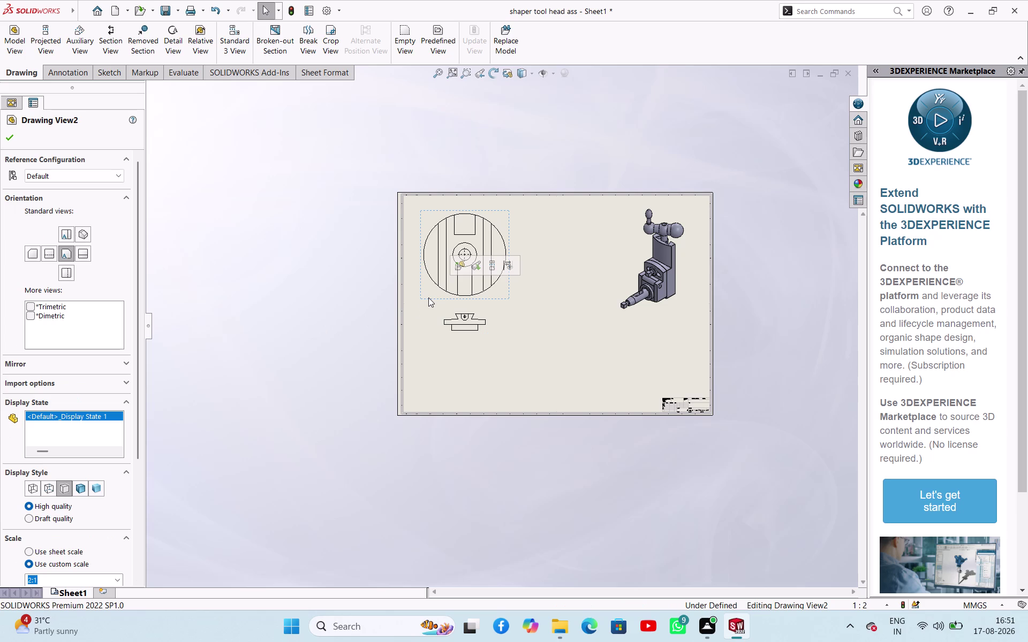
click(428, 298)
click(430, 301)
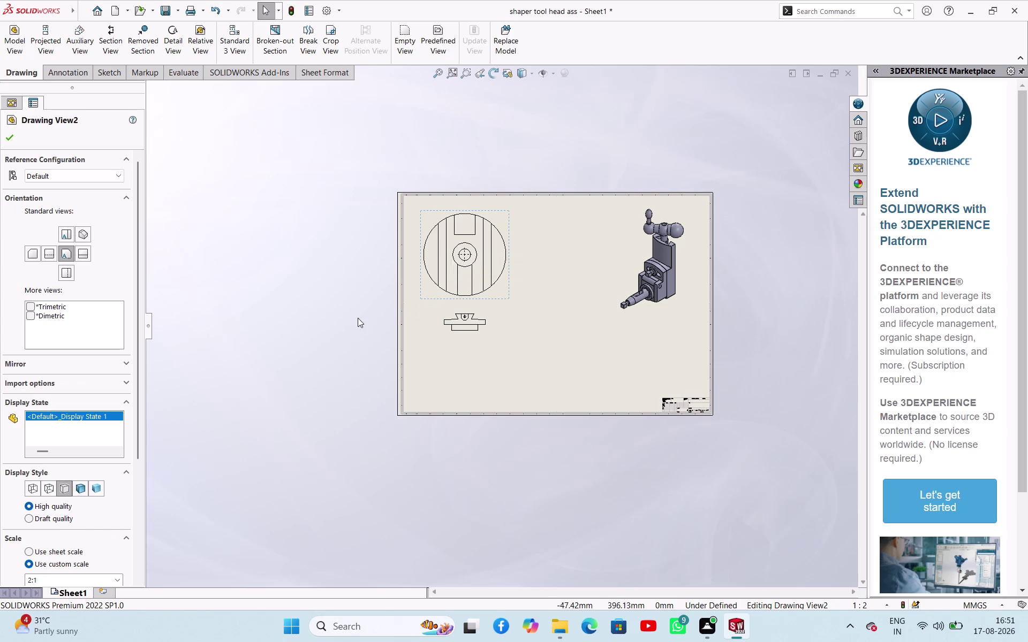
scroll(down, 3)
click(122, 462)
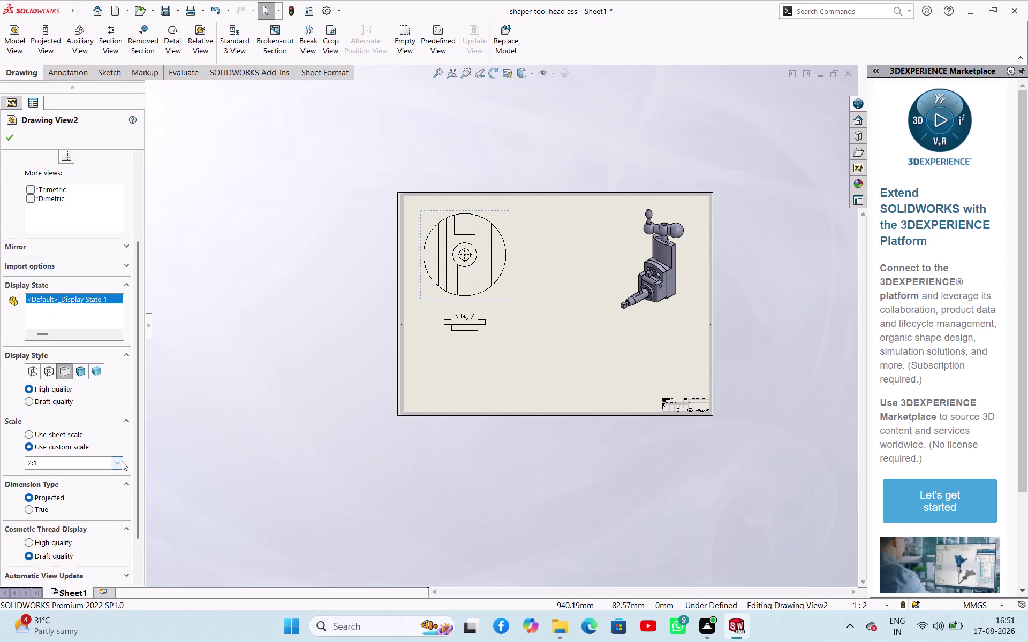
click(78, 473)
click(305, 385)
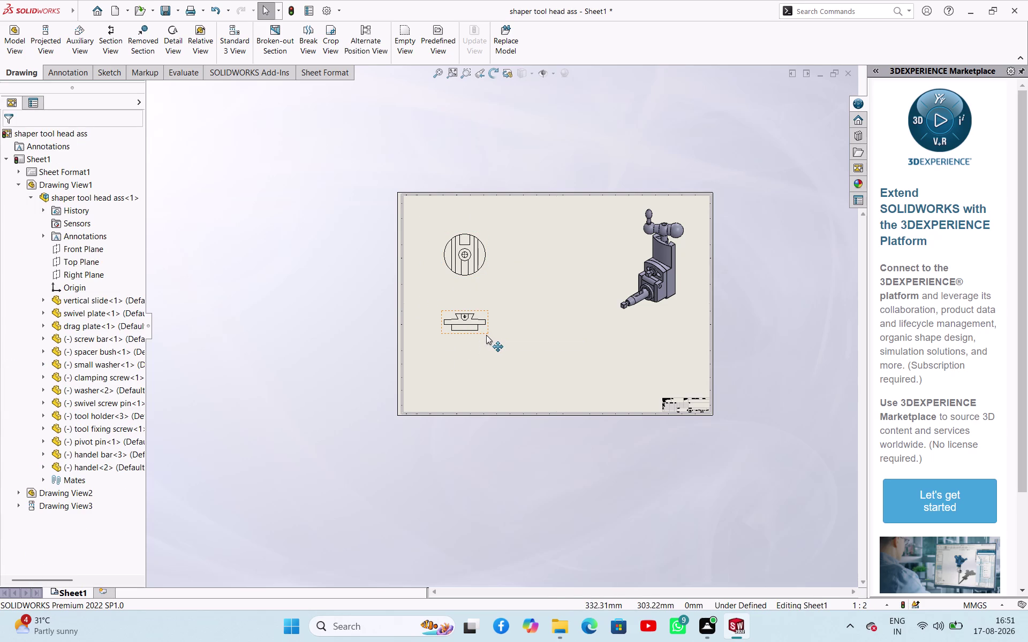
Drag both plate views together into the sheet's top-left corner and finish editing.
drag(488, 333, 441, 301)
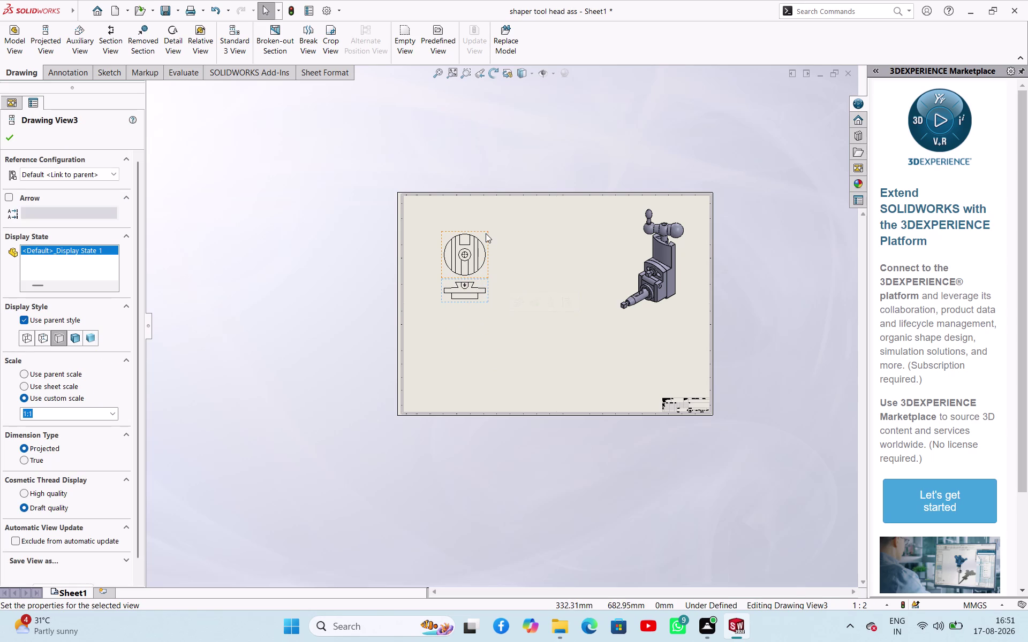
drag(486, 233, 449, 210)
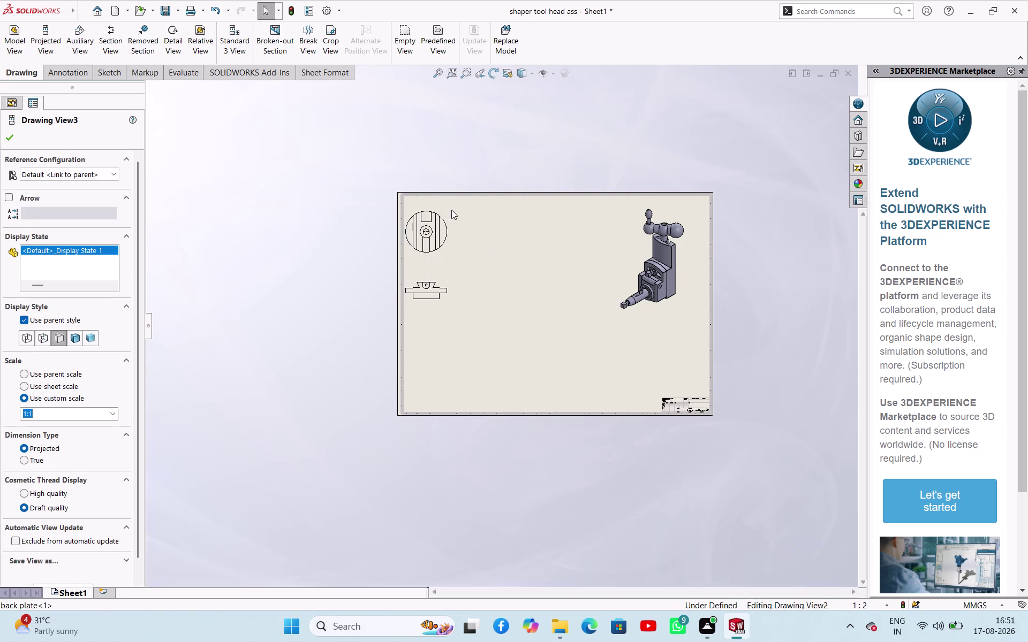
drag(449, 210, 451, 204)
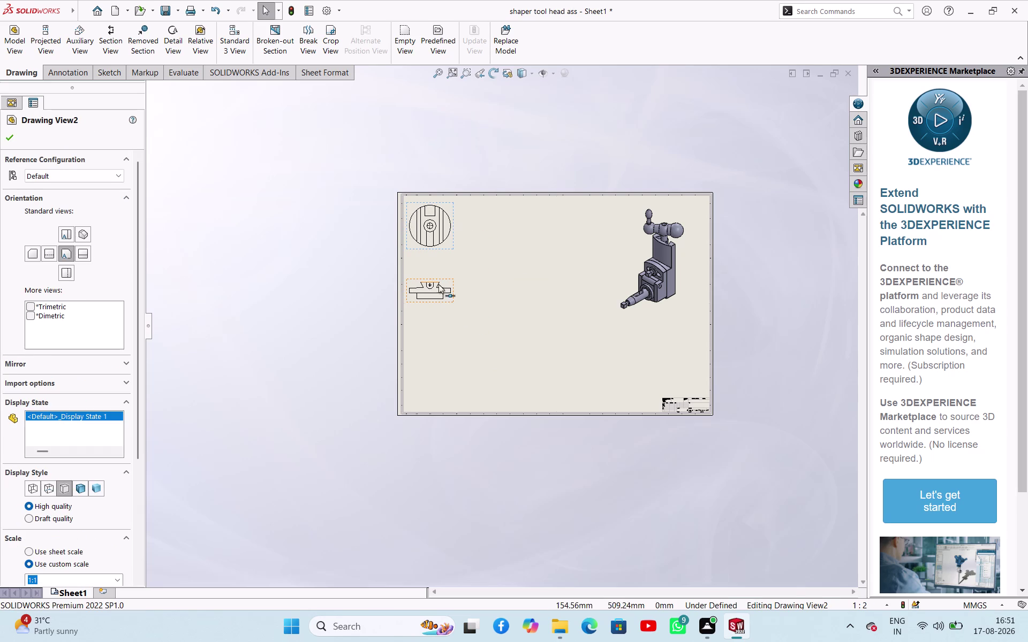
drag(452, 298, 451, 268)
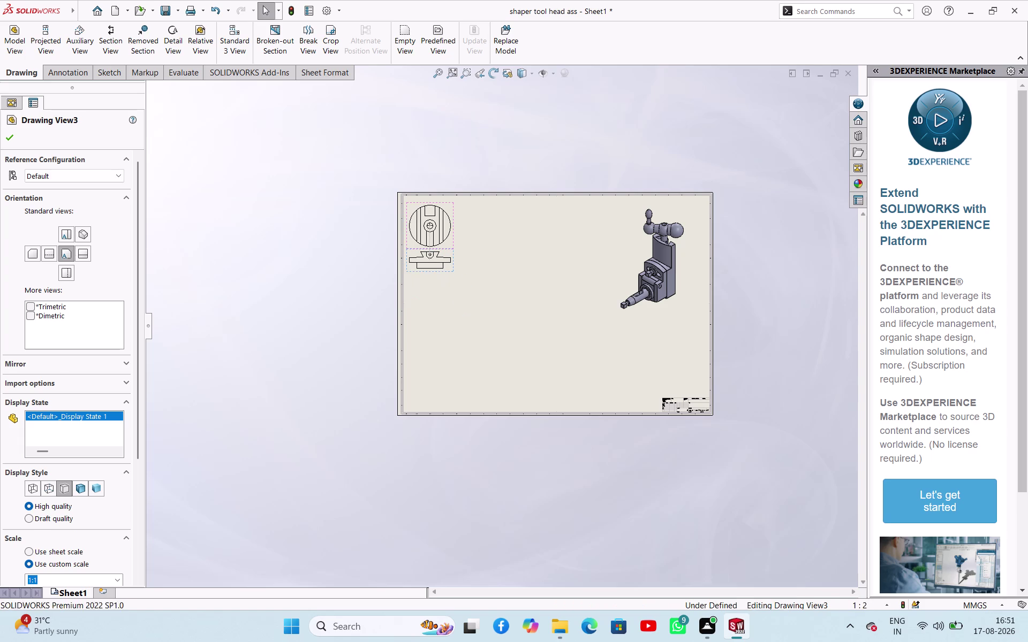
click(318, 291)
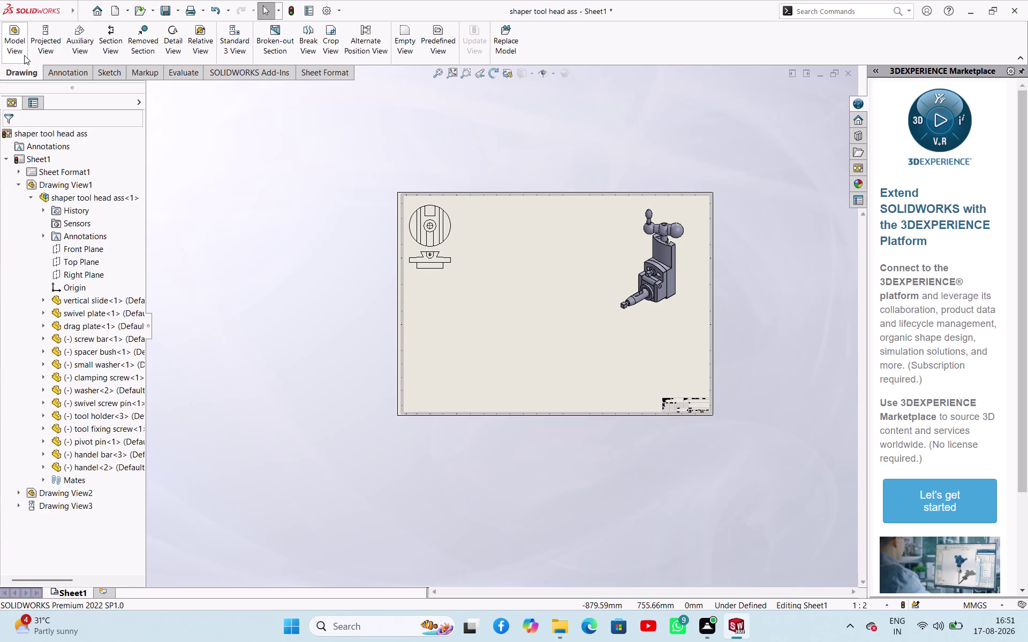
Insert the clamping screw part and place its front view with a projected top view.
click(24, 55)
click(61, 318)
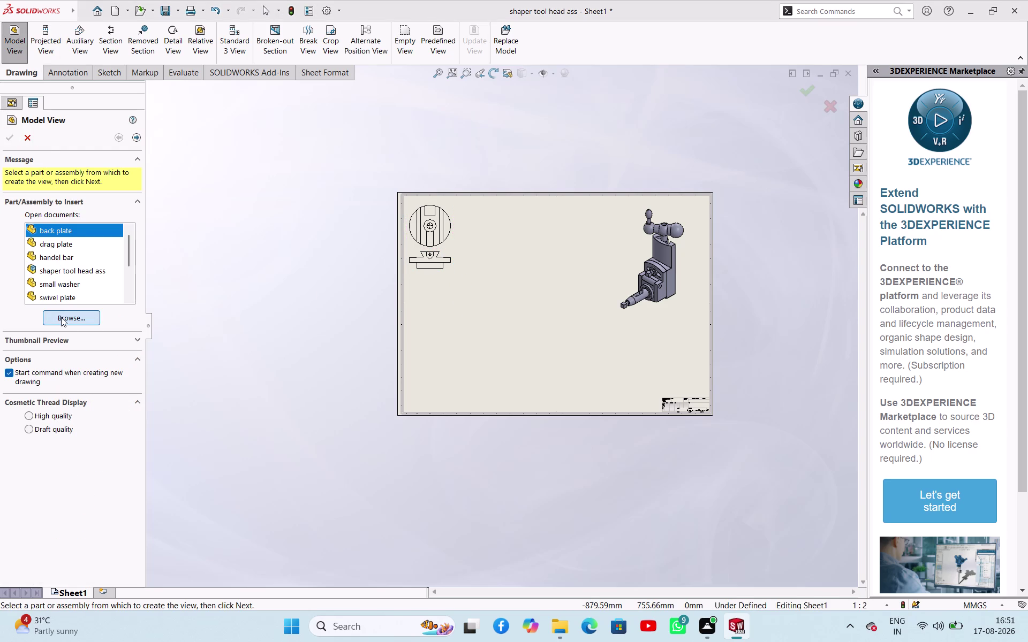
click(494, 249)
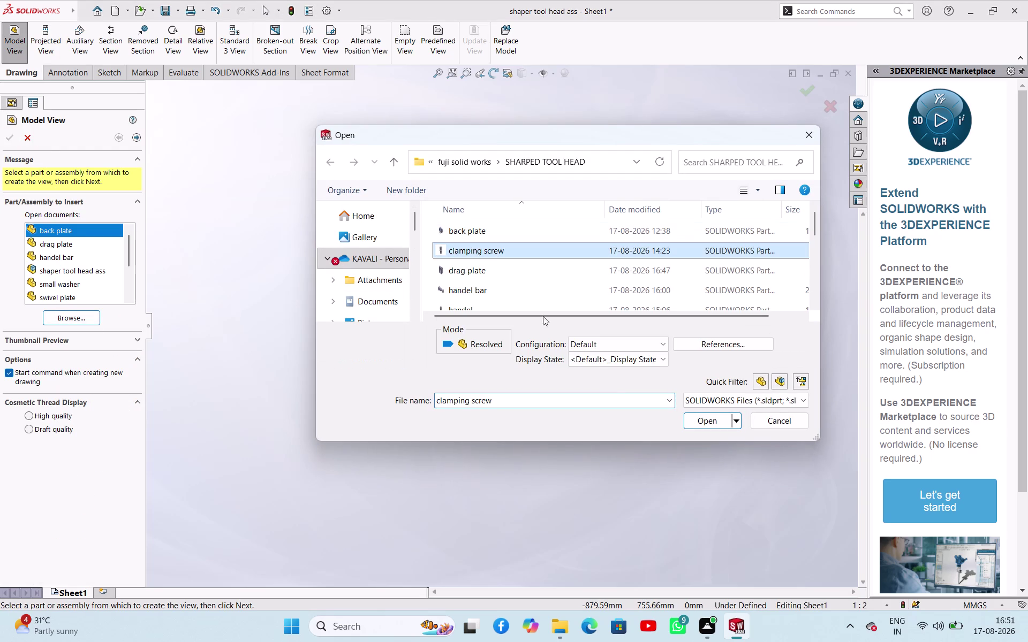
click(700, 423)
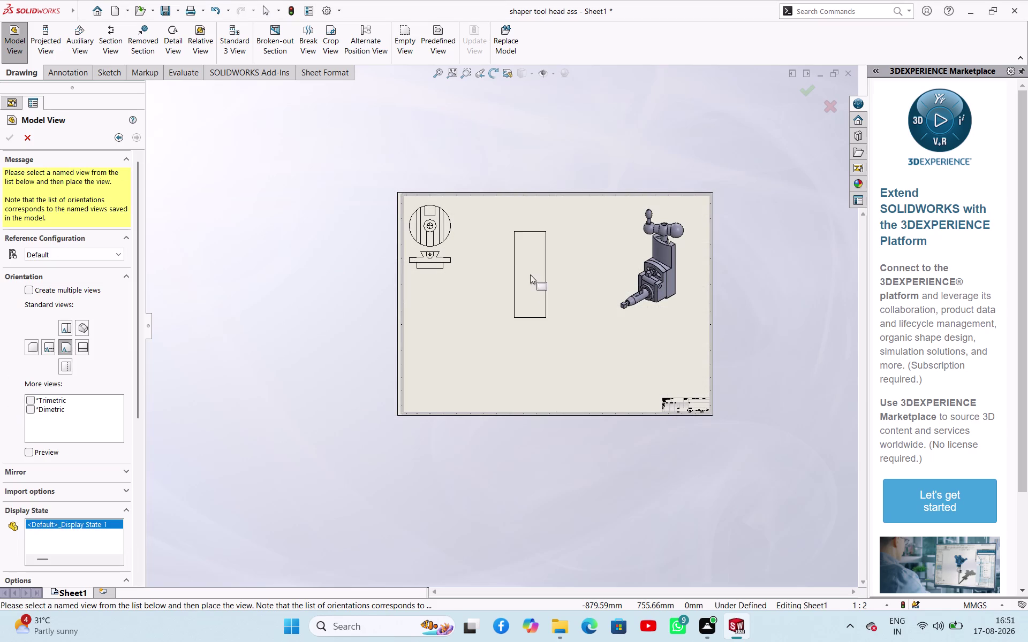
click(489, 251)
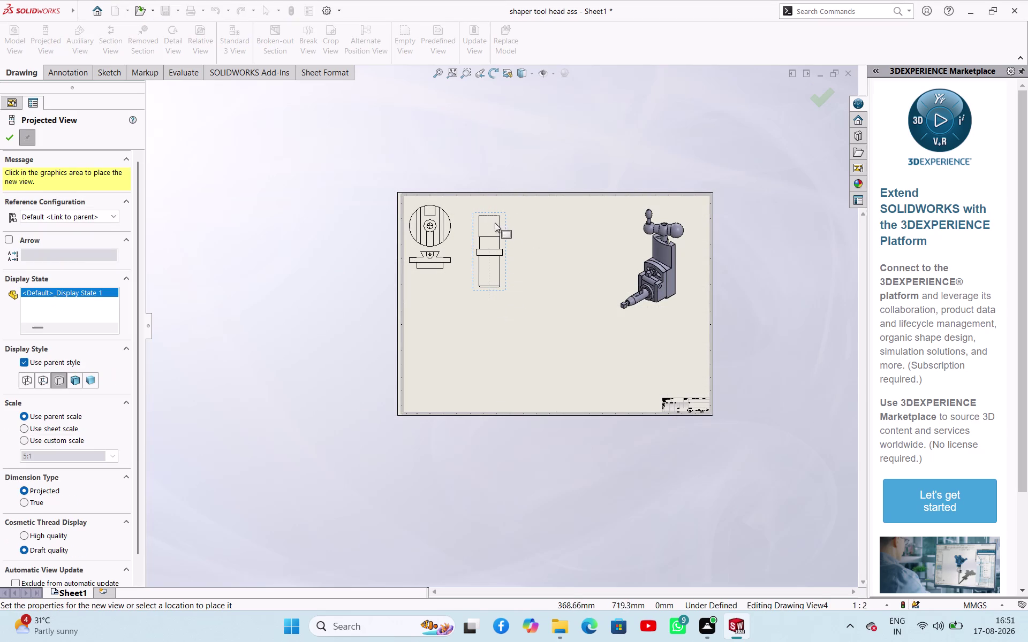
click(488, 192)
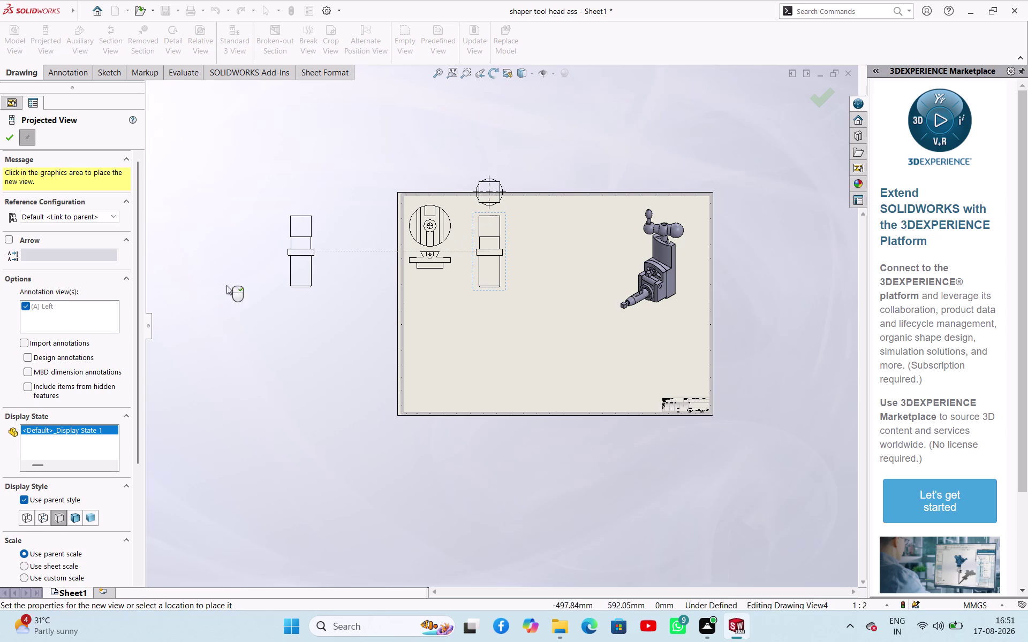
key(Escape)
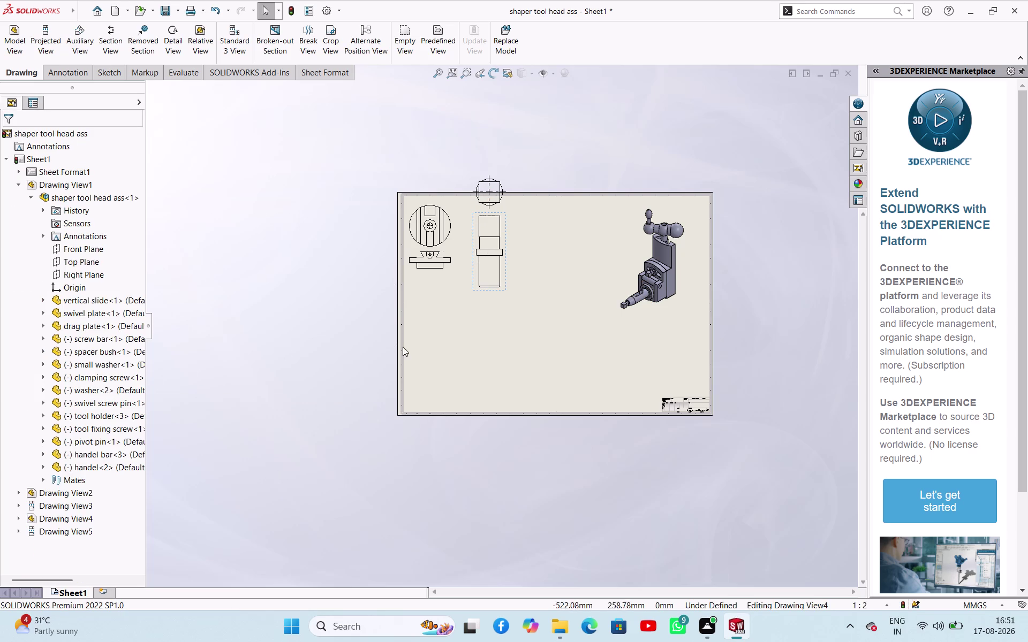
Set the clamping screw views to a custom 2:1 scale and move the top view closer.
click(507, 285)
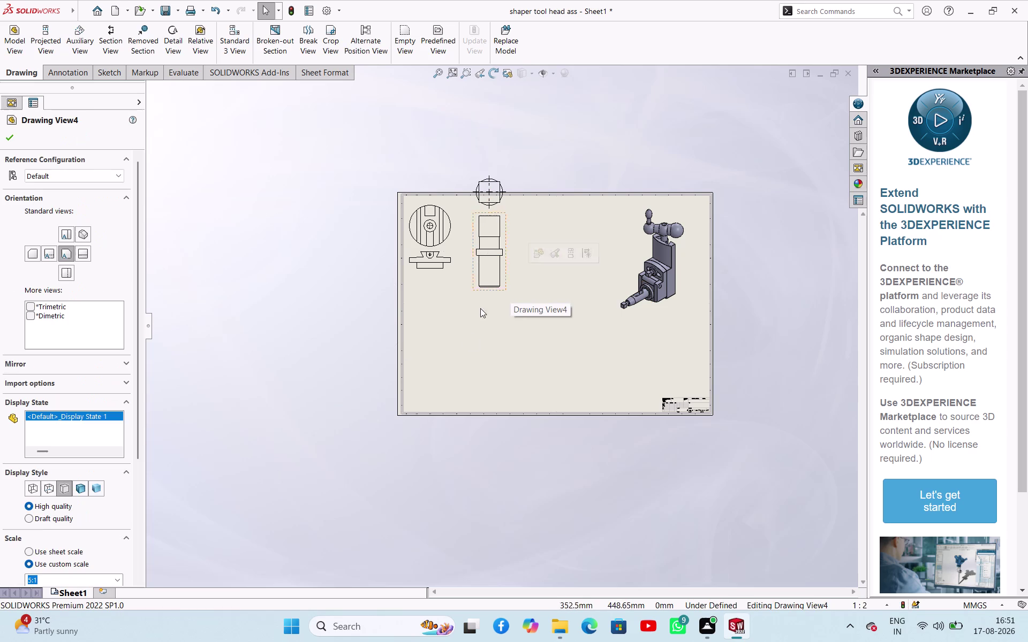
scroll(down, 3)
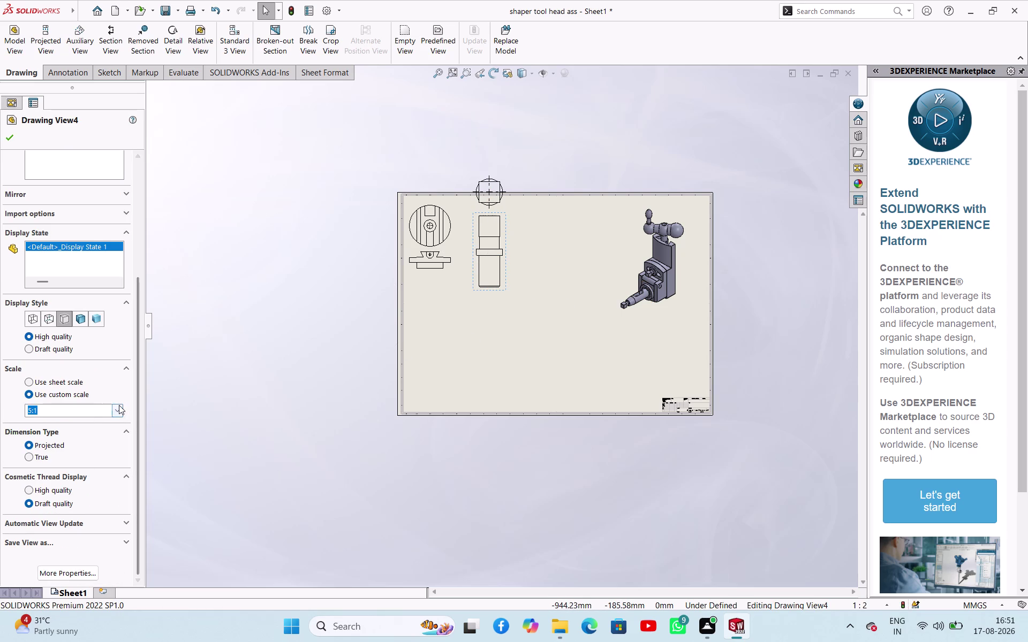
click(119, 405)
click(76, 422)
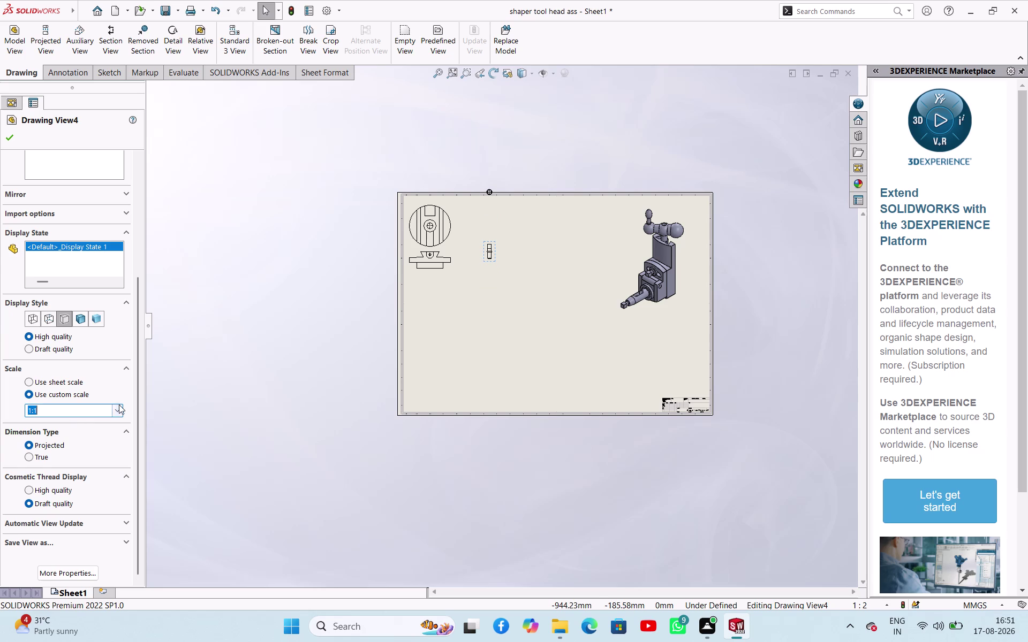
click(119, 406)
click(82, 429)
click(121, 410)
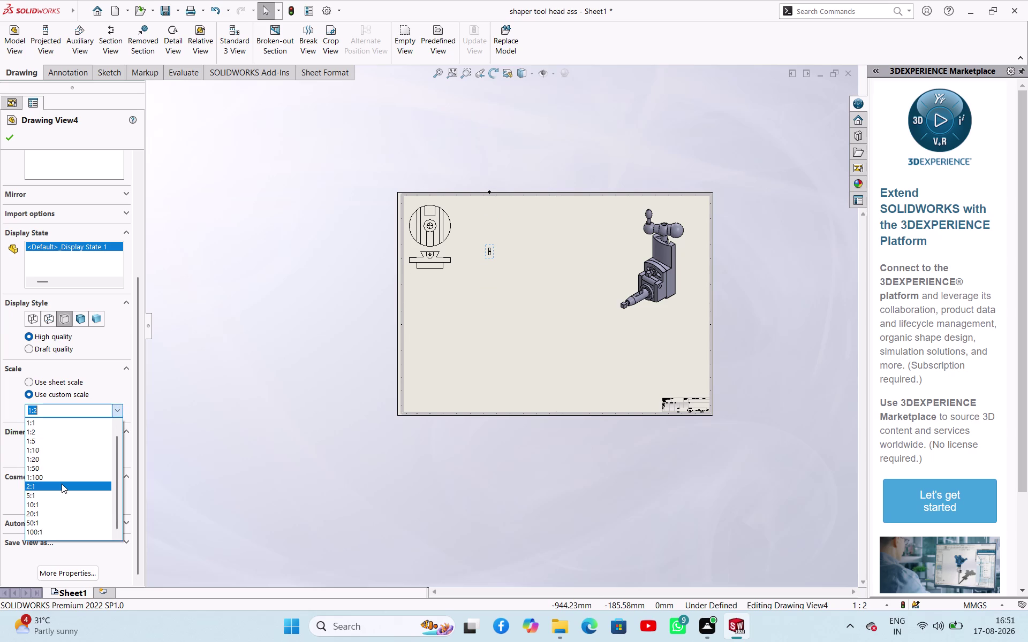
click(62, 484)
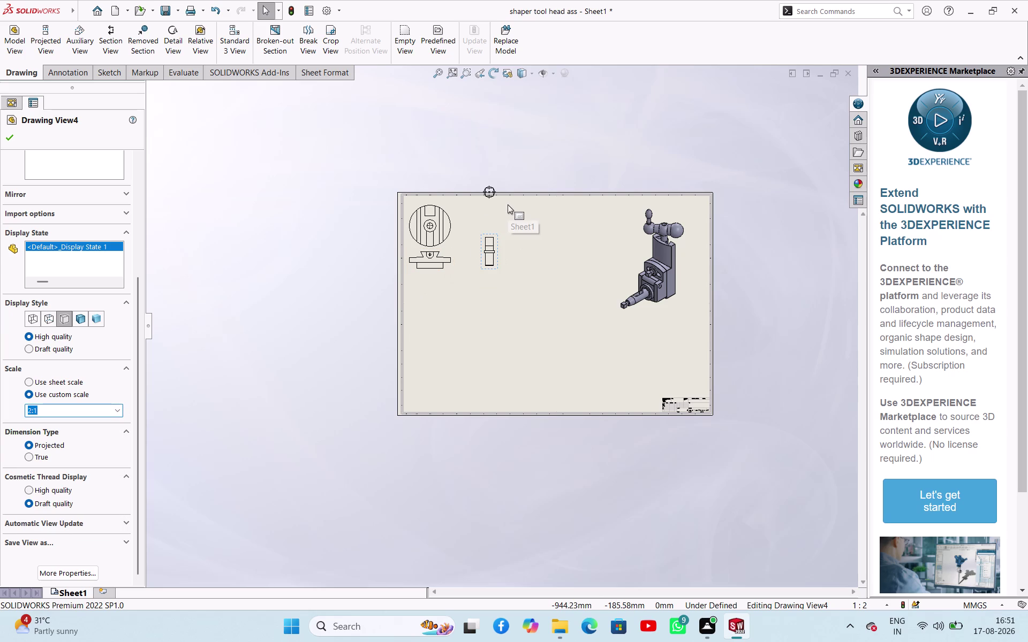
drag(501, 195, 499, 210)
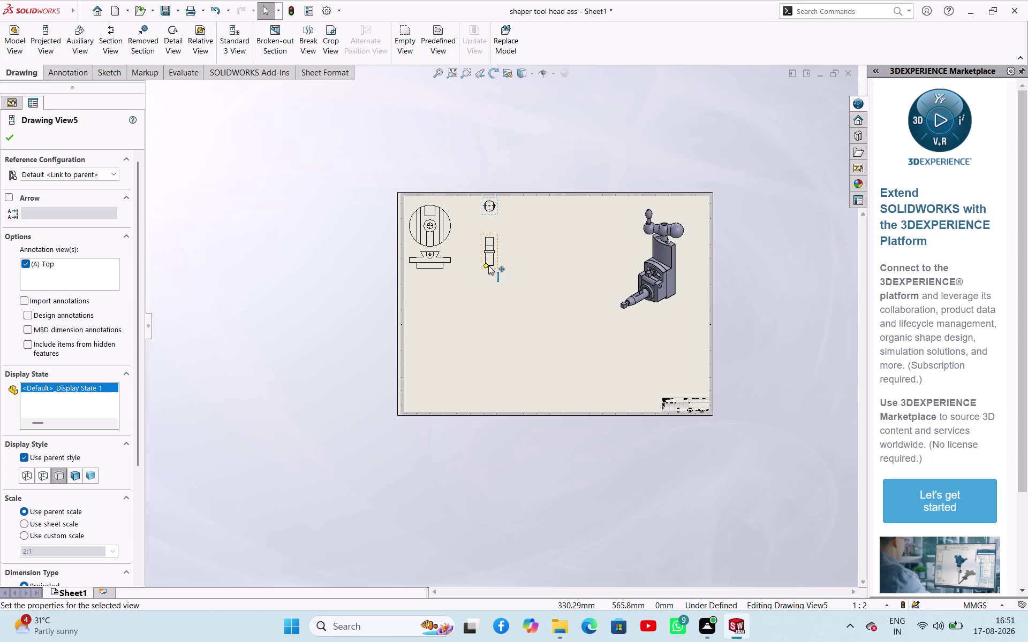
drag(499, 270, 500, 256)
click(340, 284)
click(20, 56)
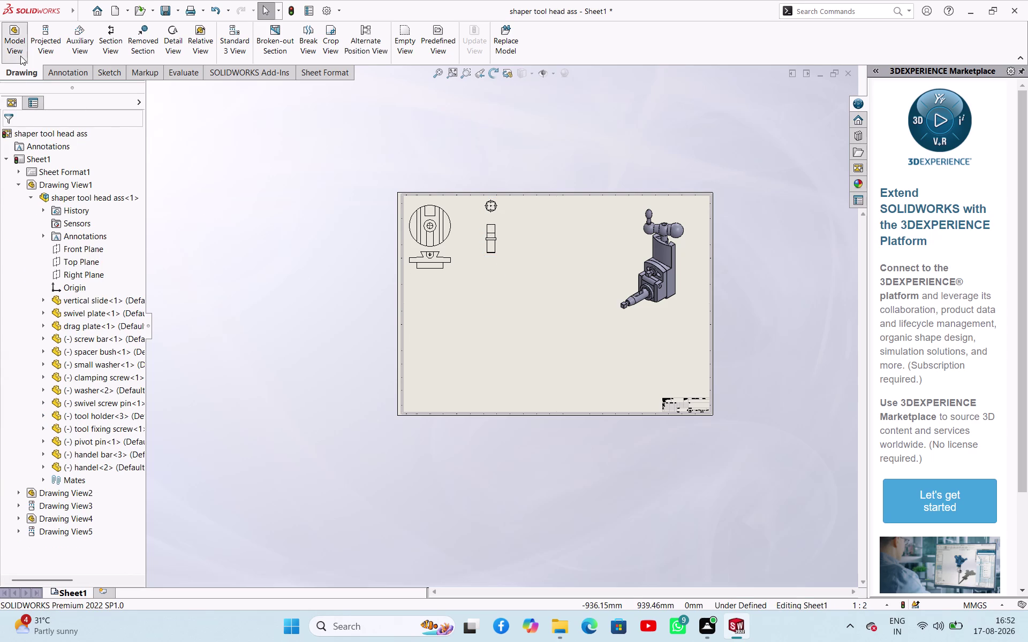
Insert the drag plate part and place its front view with a projected side view.
click(72, 324)
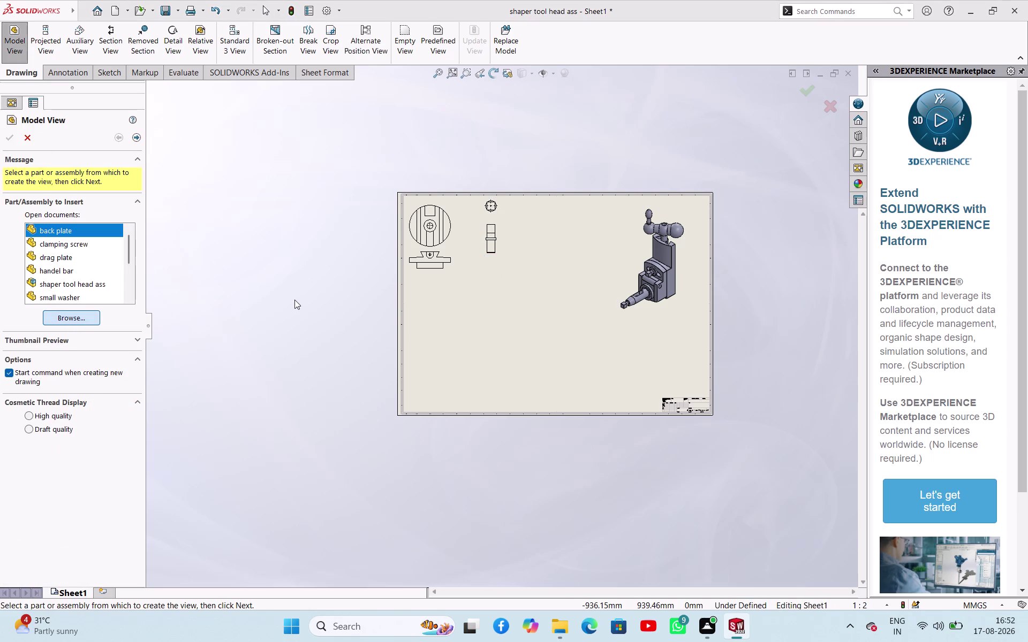
click(486, 262)
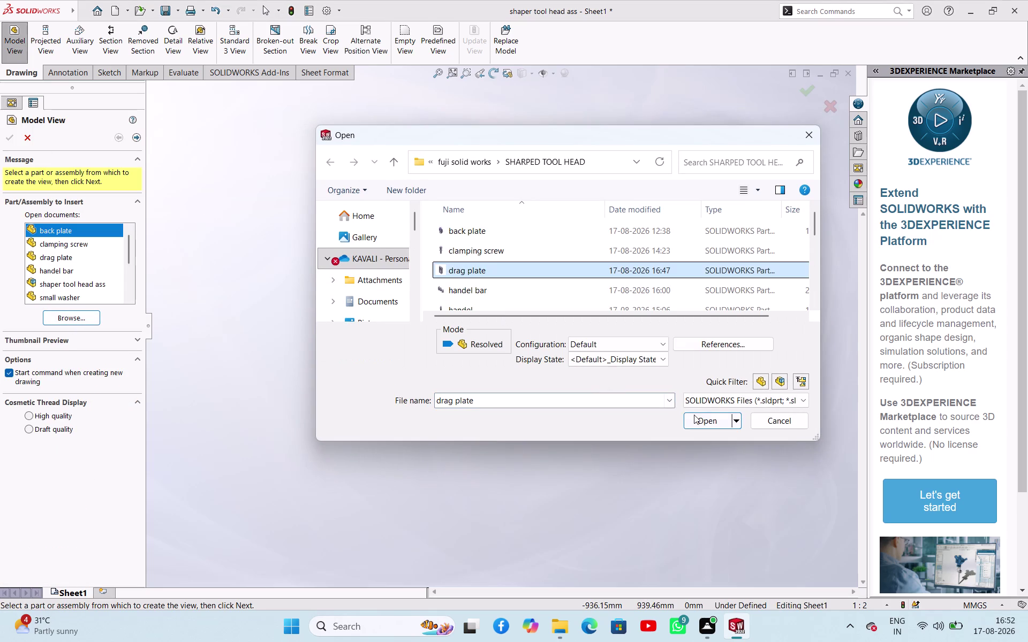
click(694, 415)
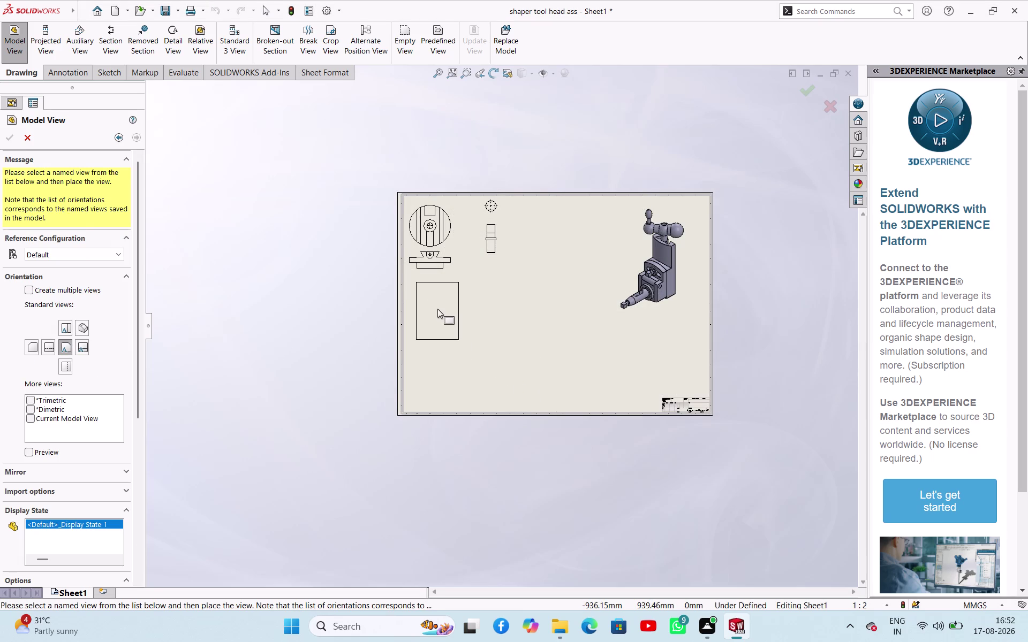
click(437, 309)
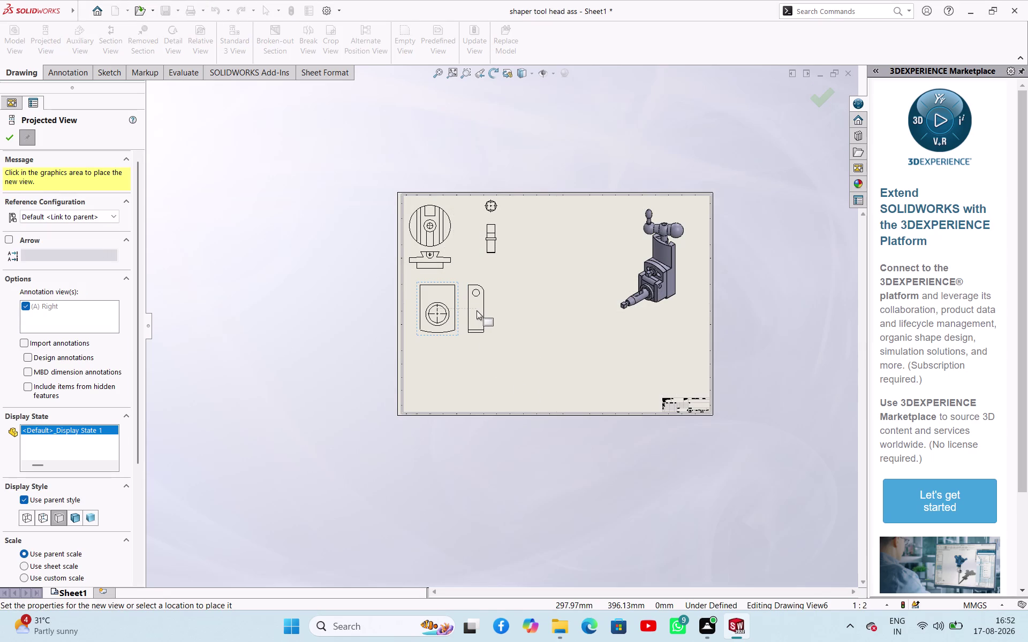
click(477, 310)
key(Escape)
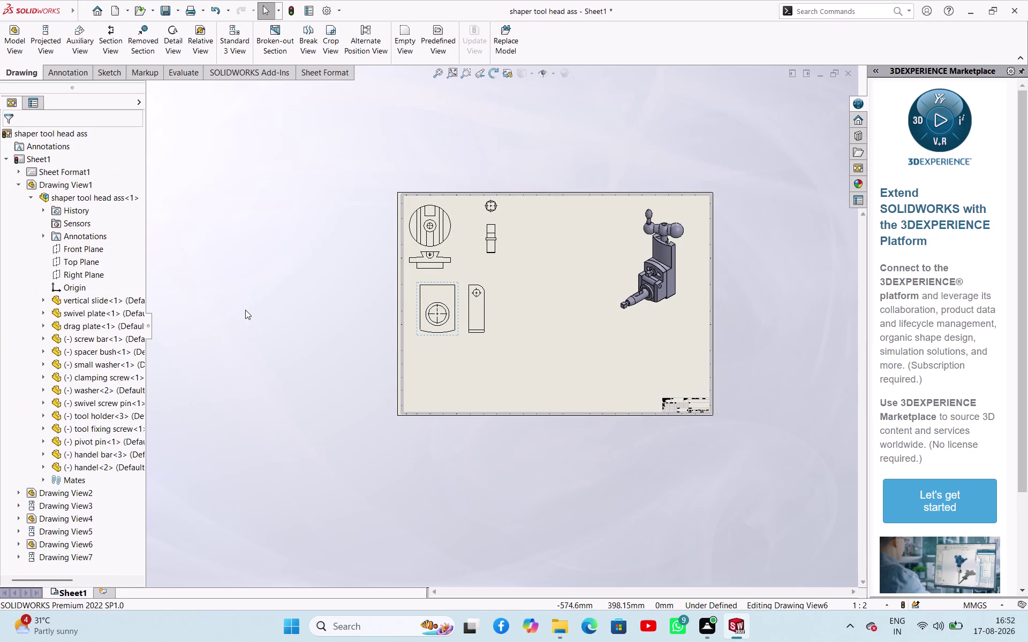
click(19, 56)
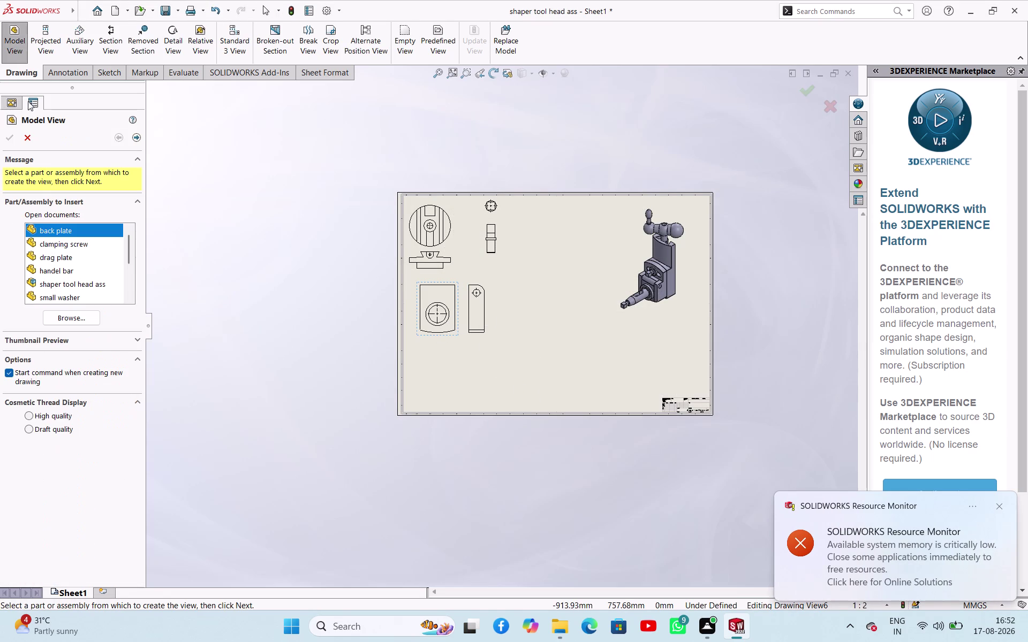
Place a single handel bar view at the top of the sheet.
click(59, 322)
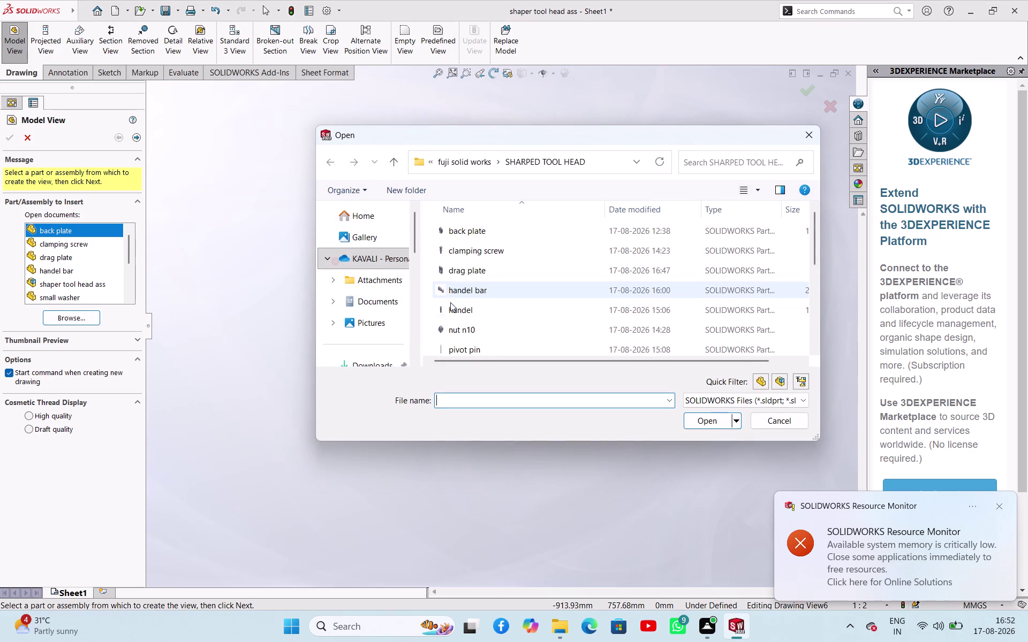
click(466, 290)
click(698, 416)
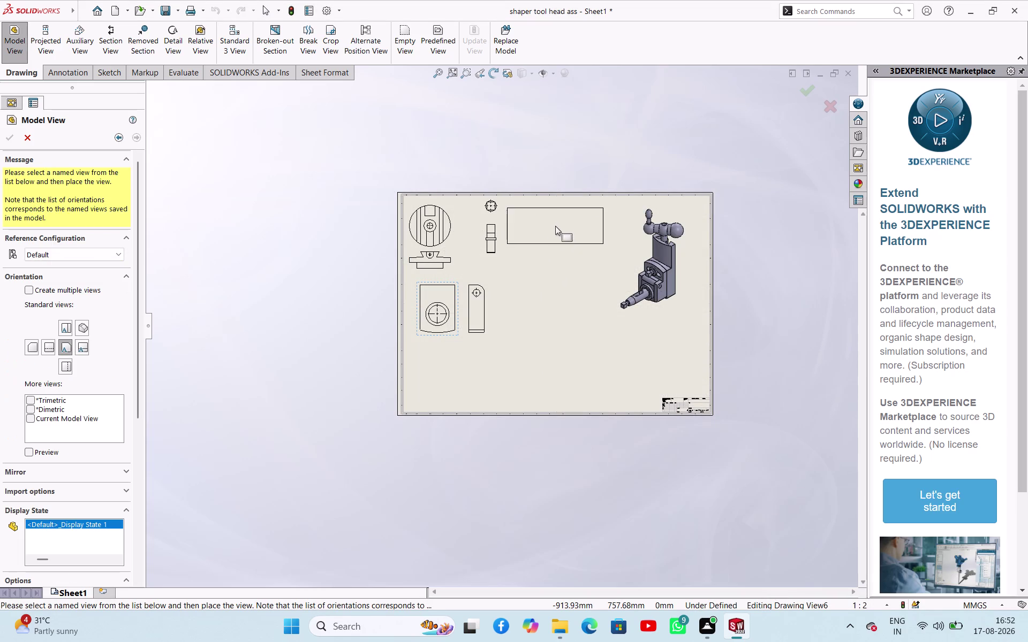
click(555, 226)
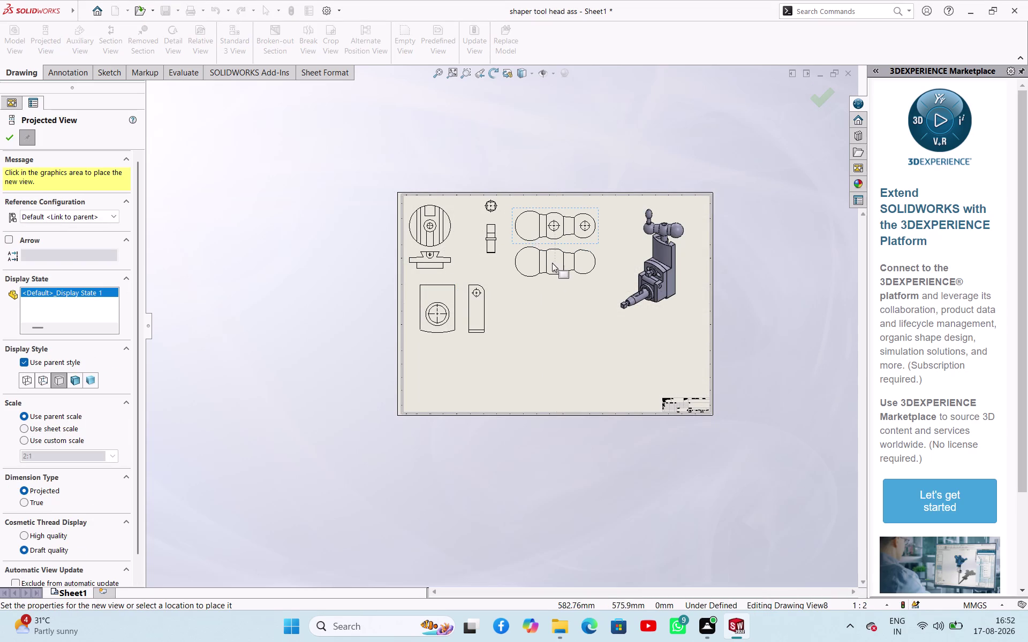
key(Escape)
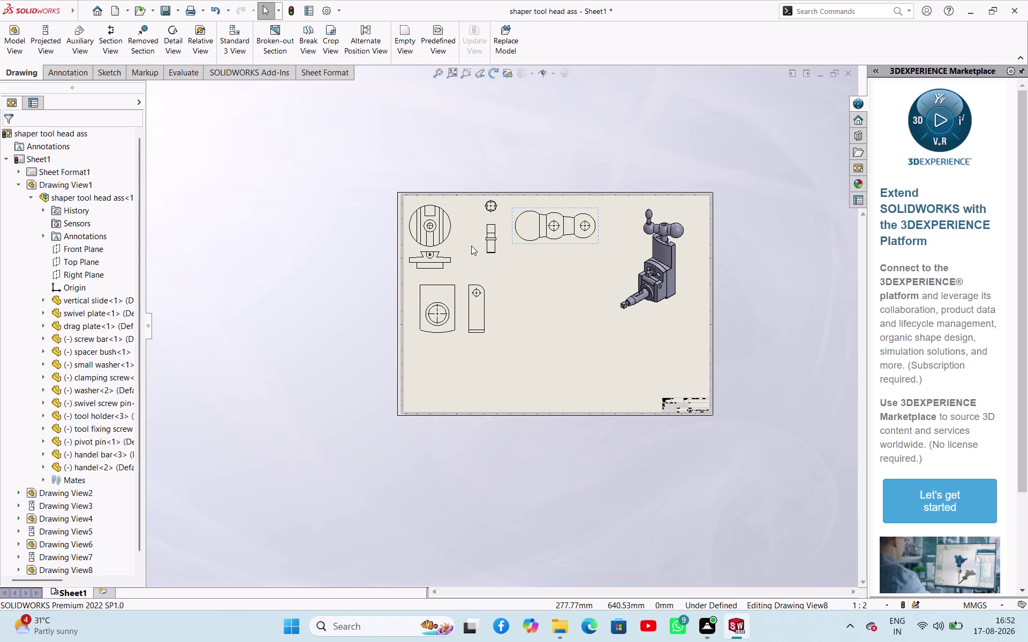
Place a single view of the knob-shaped part below the handel bar.
click(7, 46)
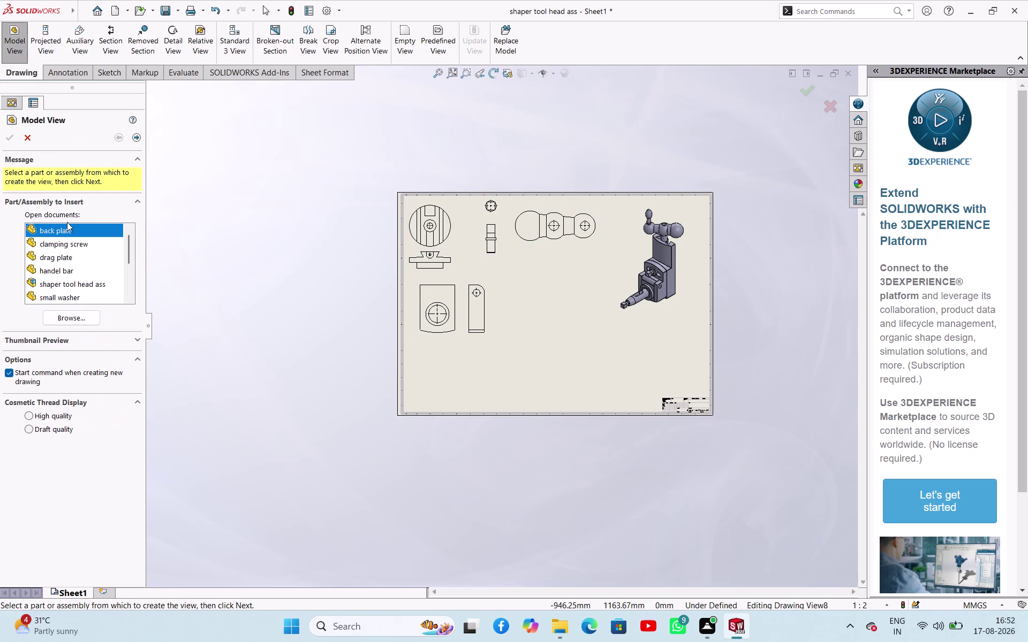
click(60, 320)
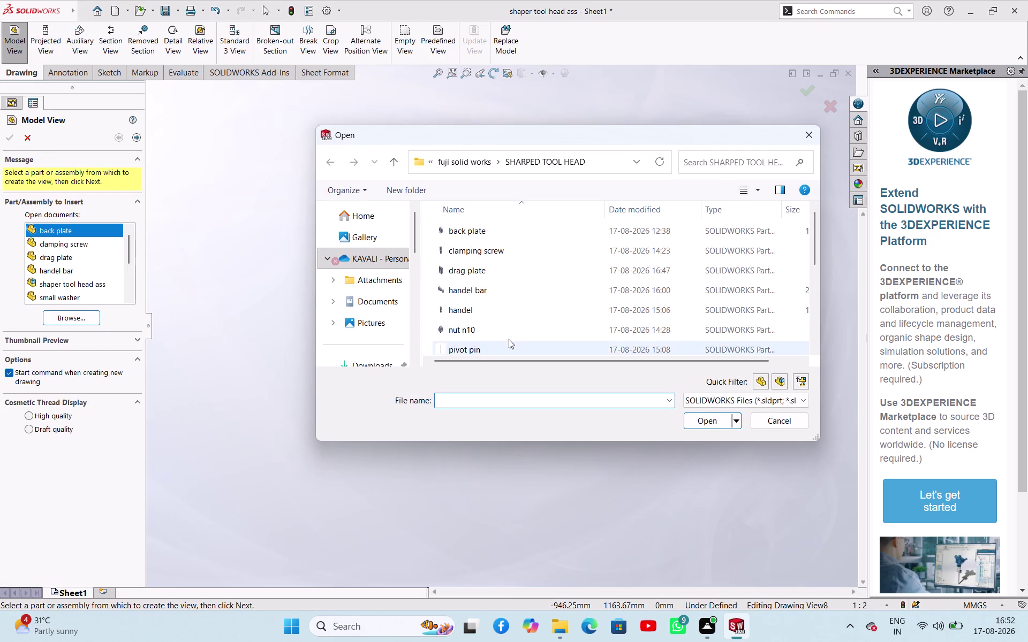
click(465, 312)
click(704, 425)
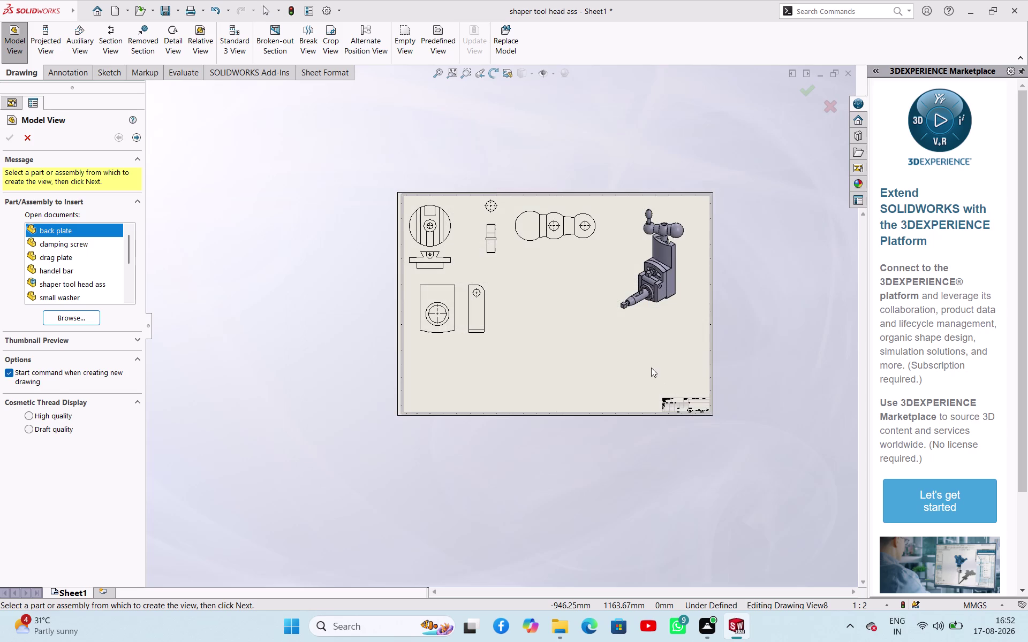
click(531, 268)
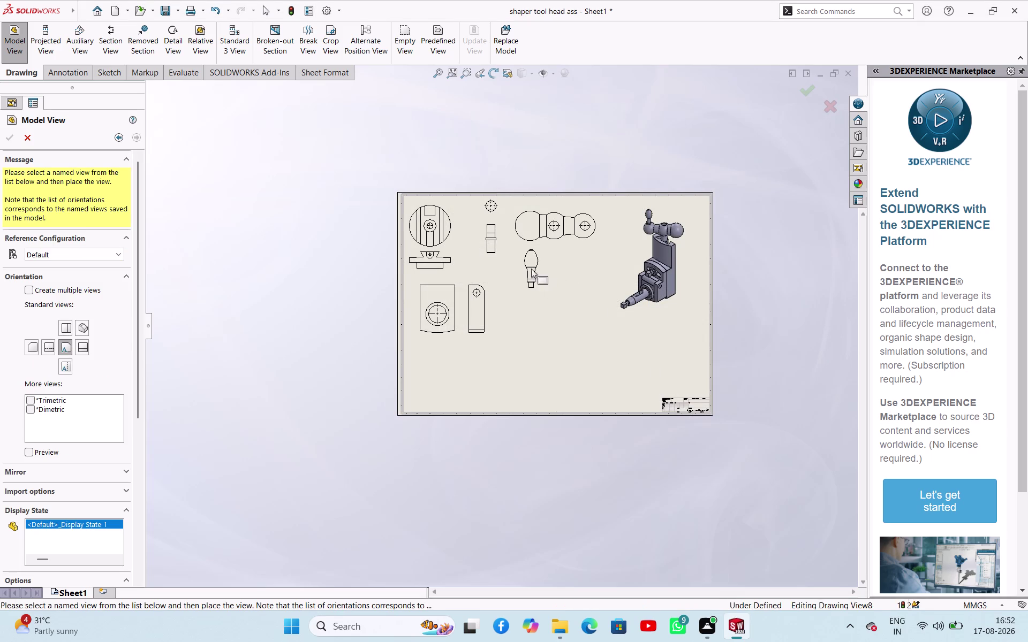
key(Escape)
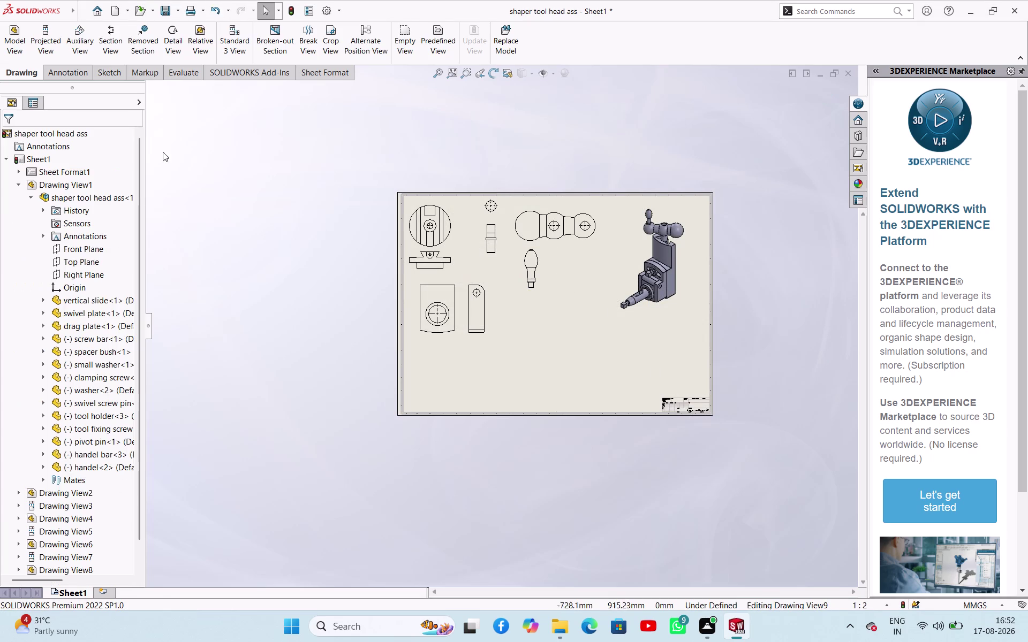
click(19, 53)
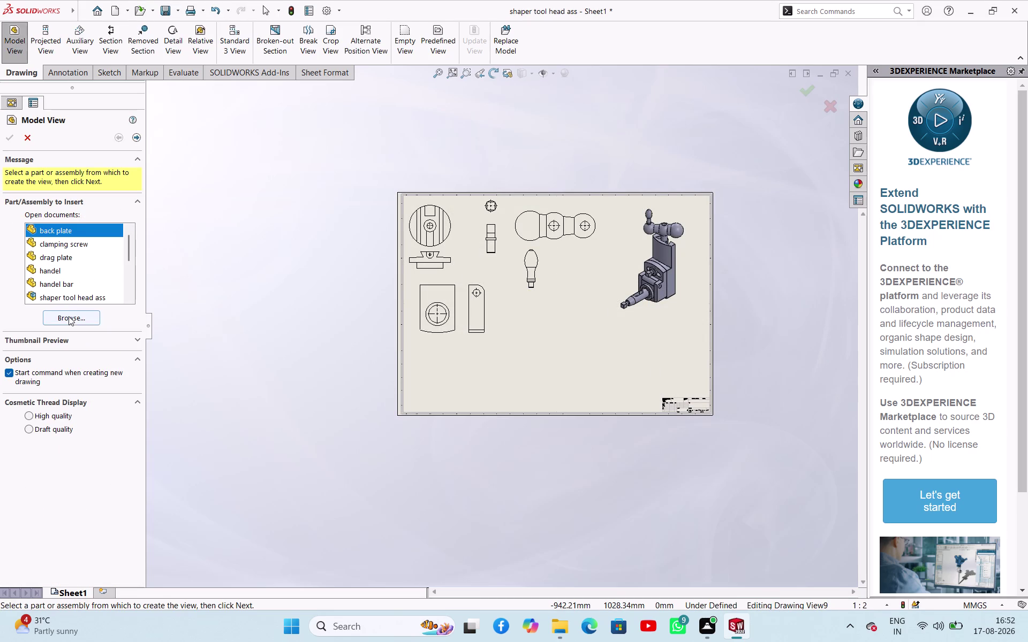
Place the nut n10 side view with its hexagonal face view beside it.
click(68, 316)
click(468, 329)
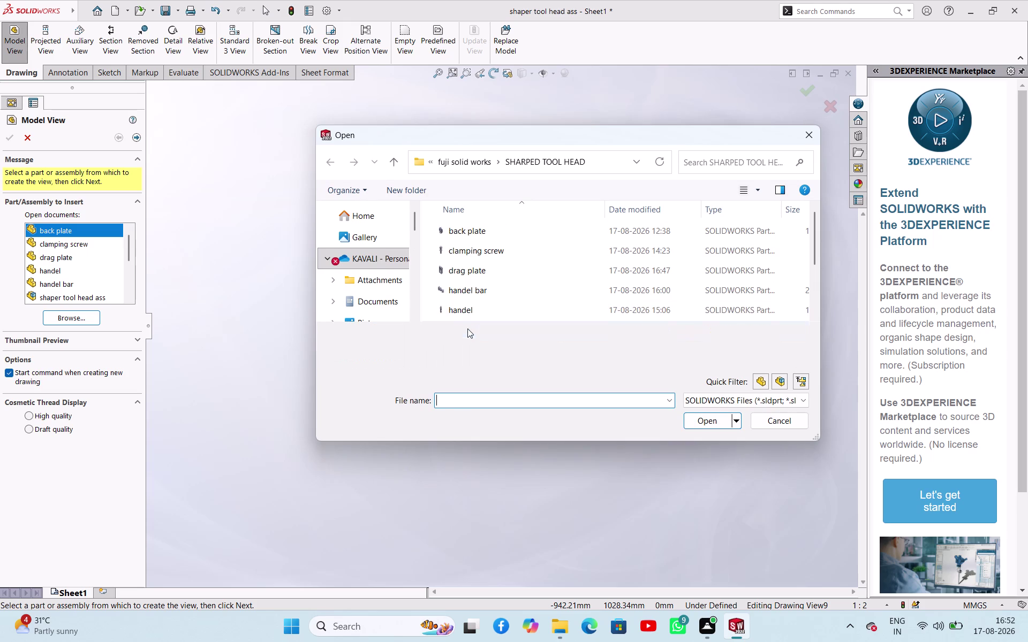
click(698, 423)
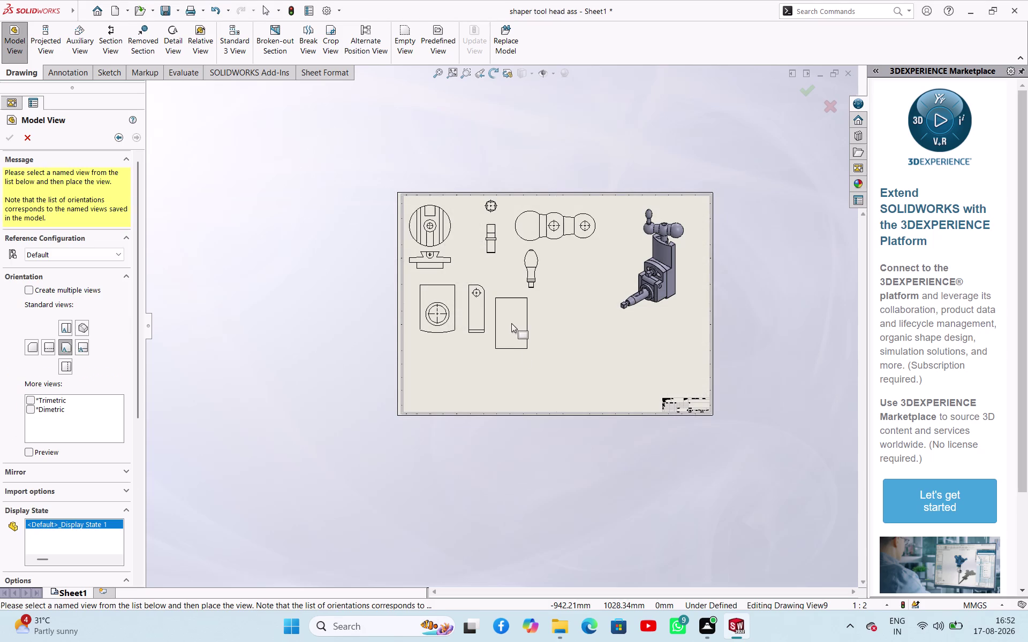
click(512, 323)
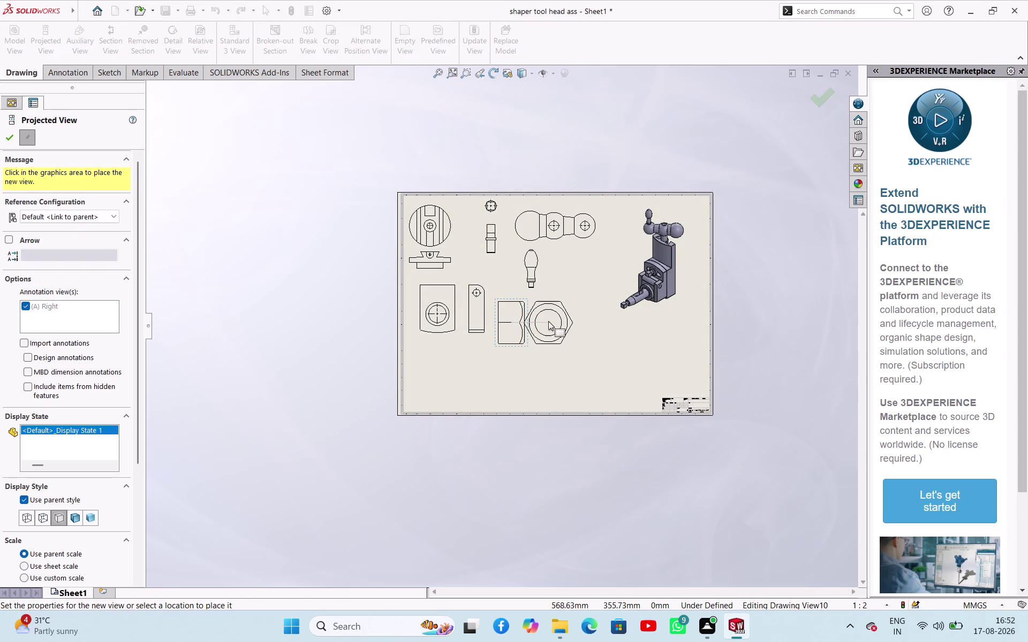
click(554, 322)
key(Escape)
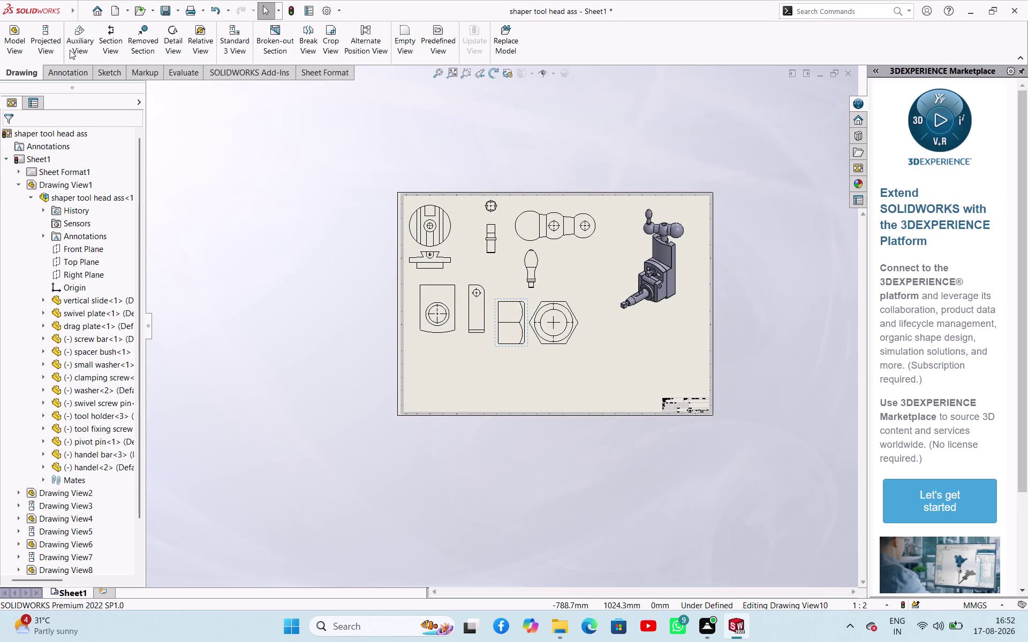
Place a single pivot pin view at the lower left of the sheet.
click(26, 49)
click(56, 319)
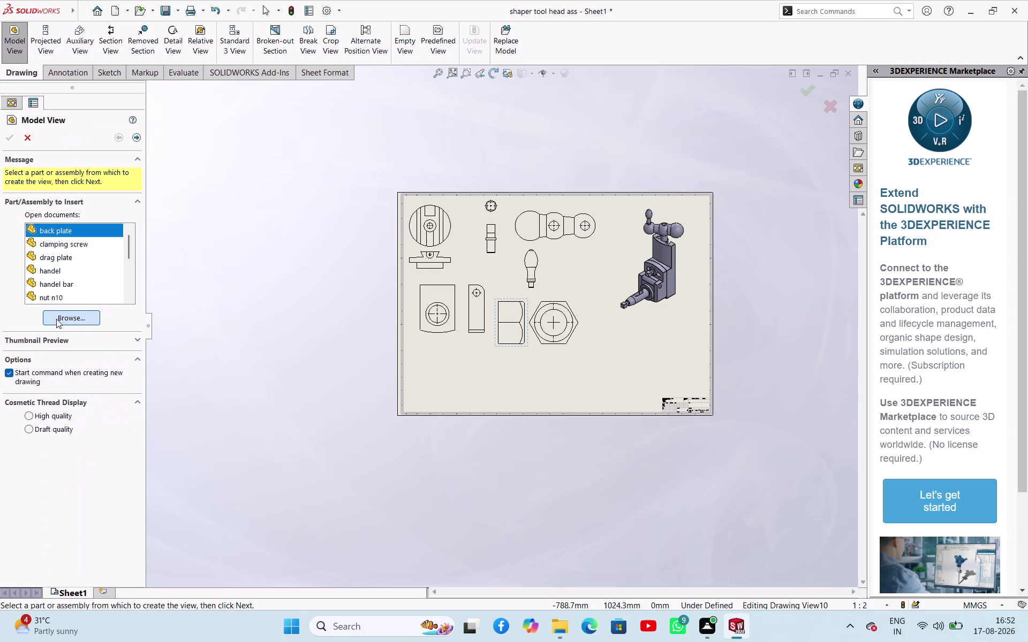
scroll(down, 3)
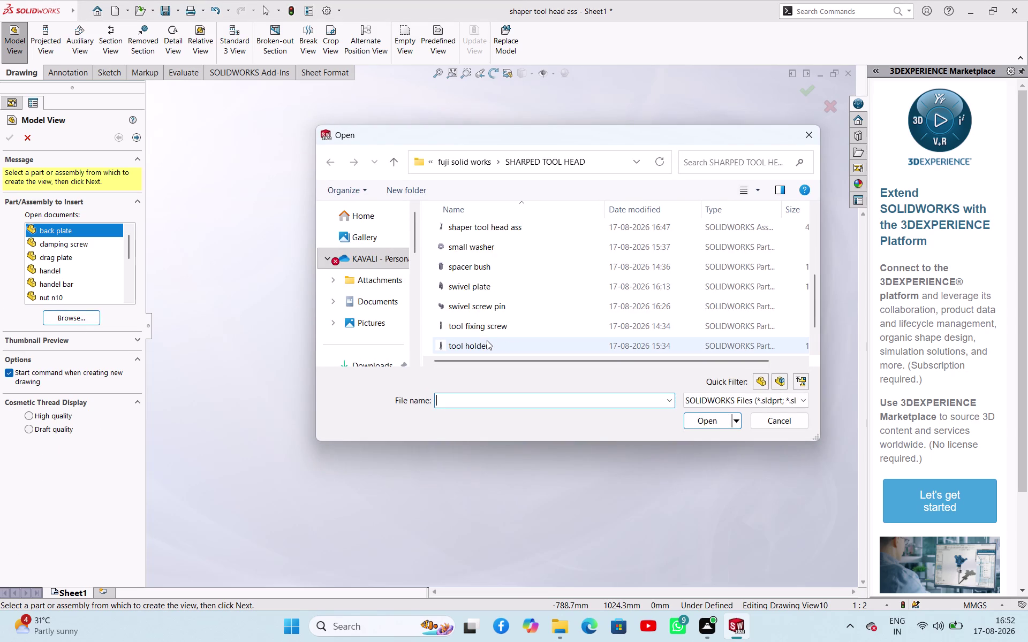
scroll(up, 3)
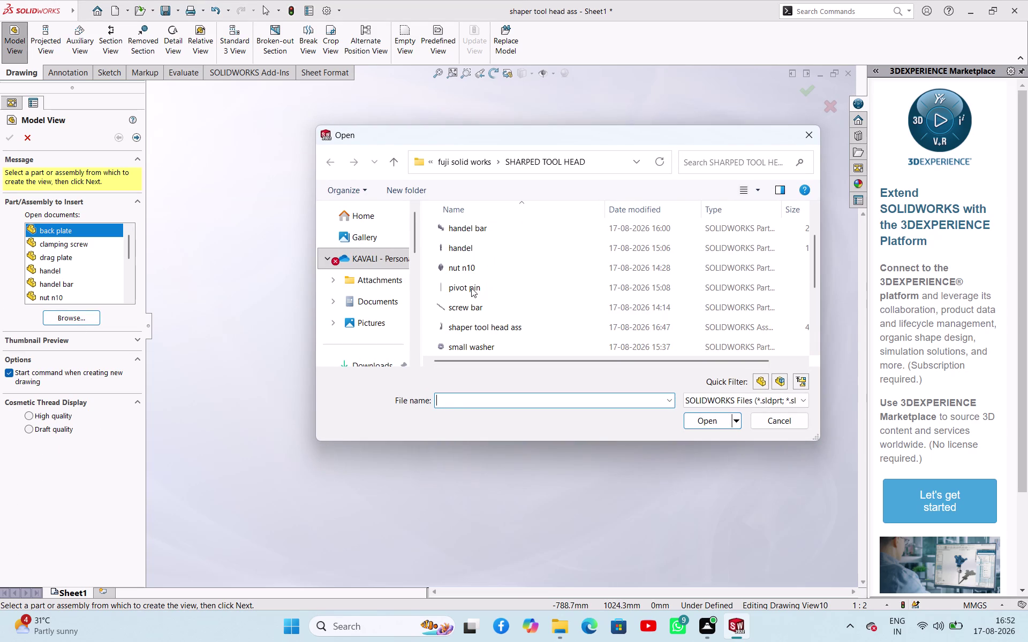
click(471, 288)
click(701, 423)
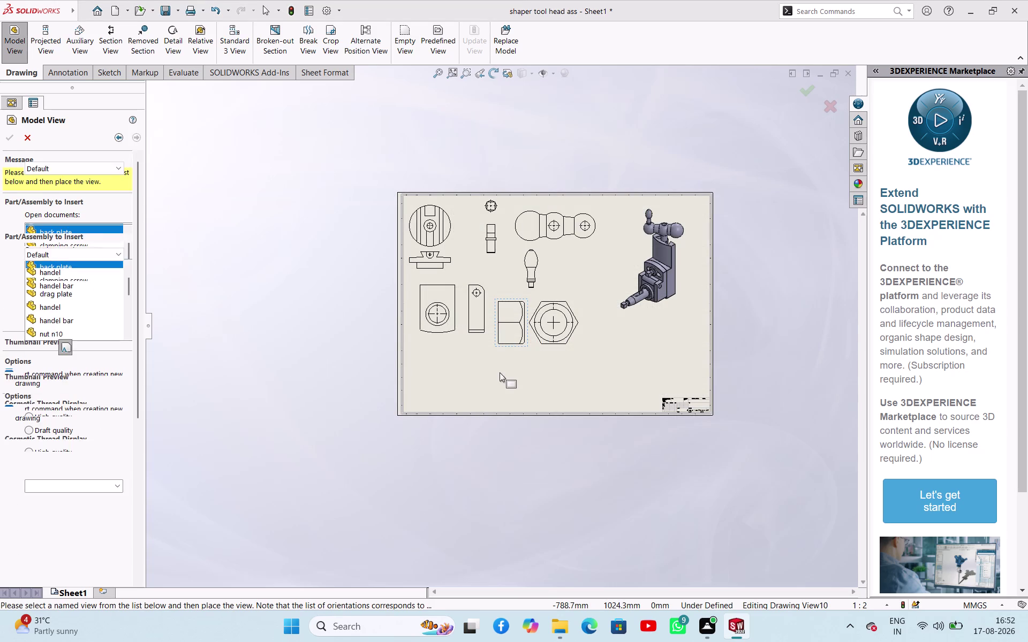
click(418, 373)
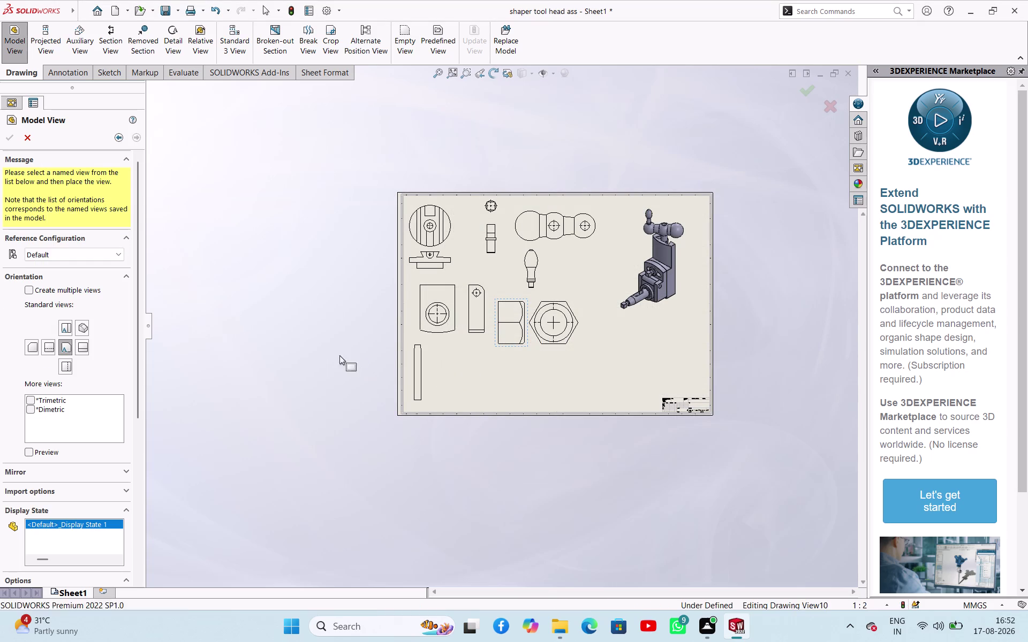
key(Escape)
Place the screw bar view along the bottom of the sheet.
click(19, 53)
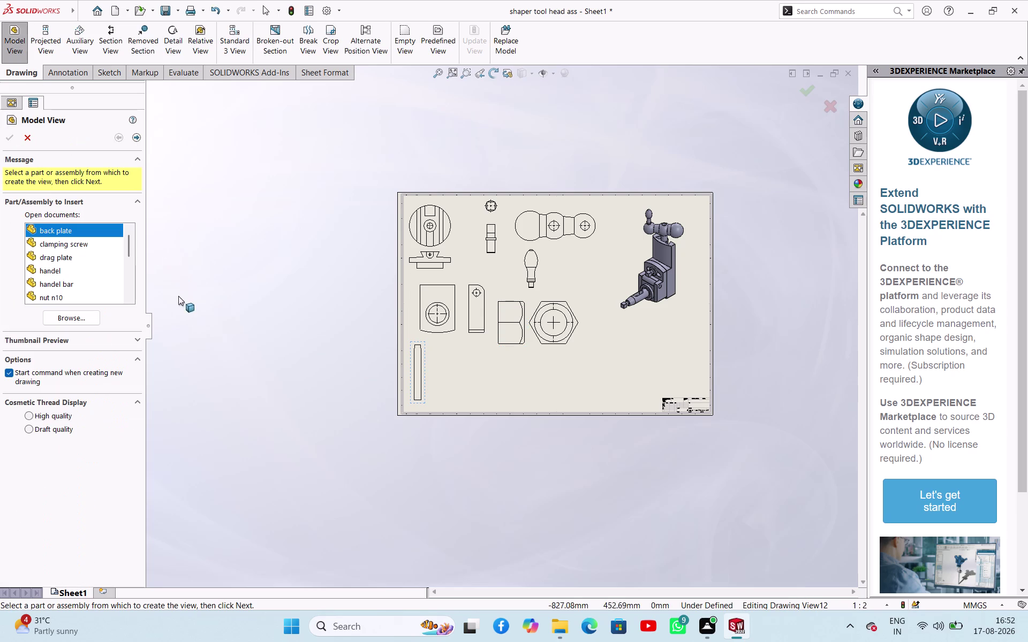
click(97, 318)
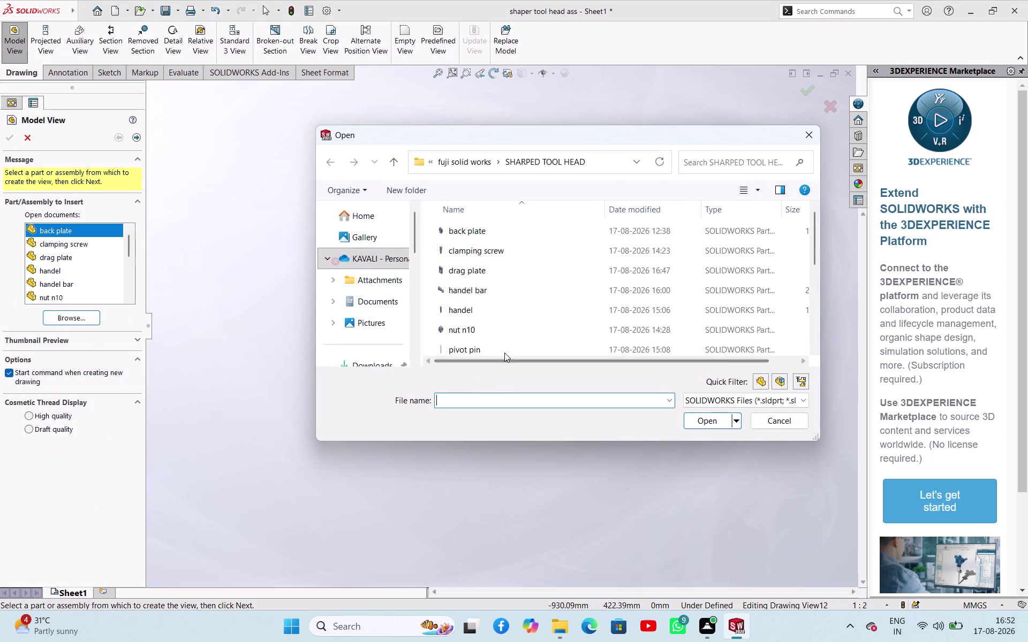
scroll(down, 3)
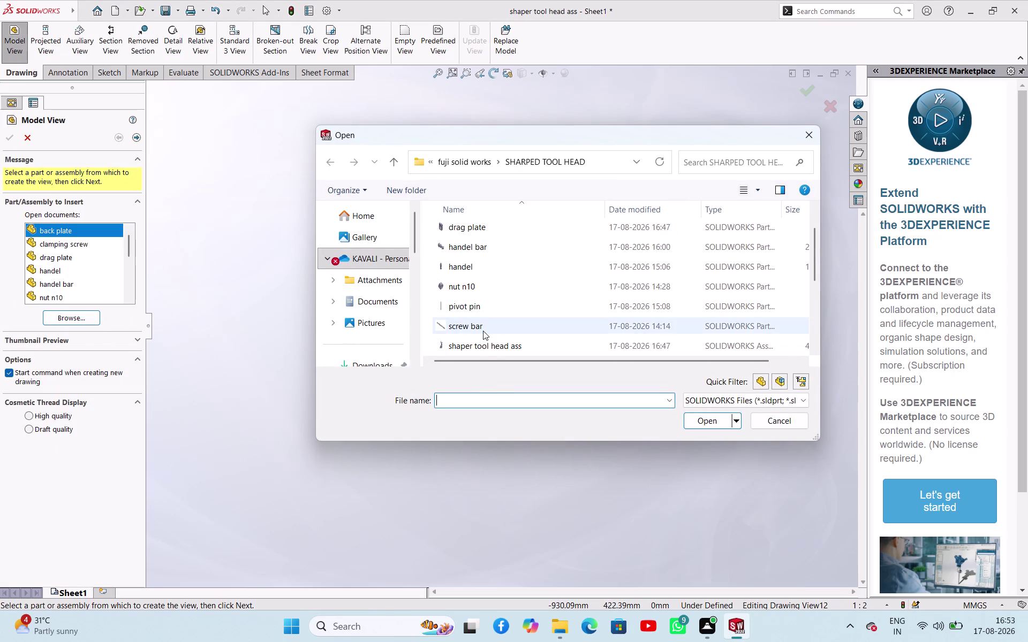
click(483, 331)
click(706, 424)
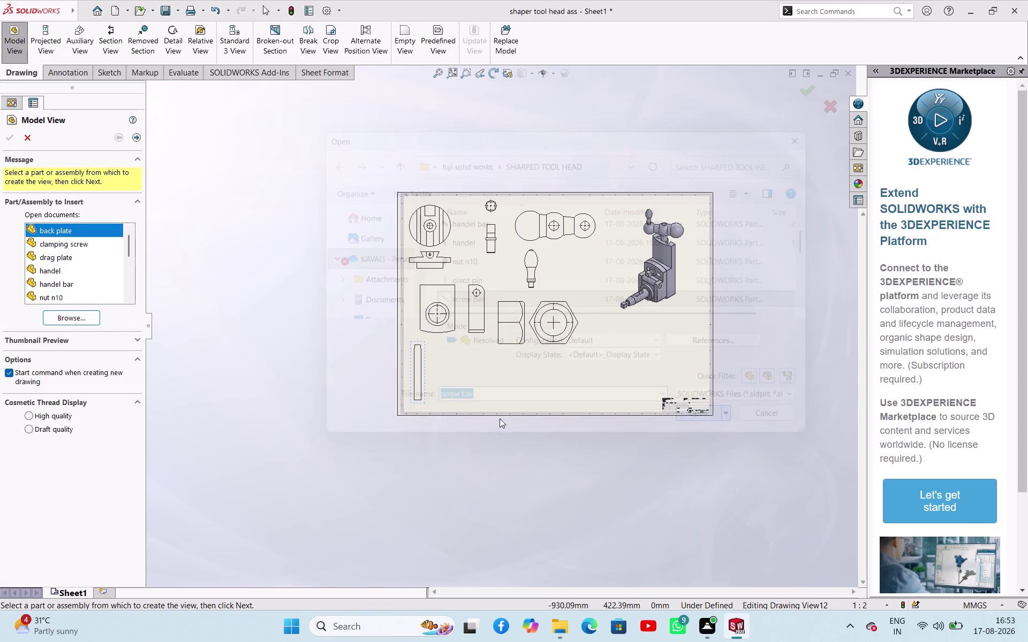
click(508, 404)
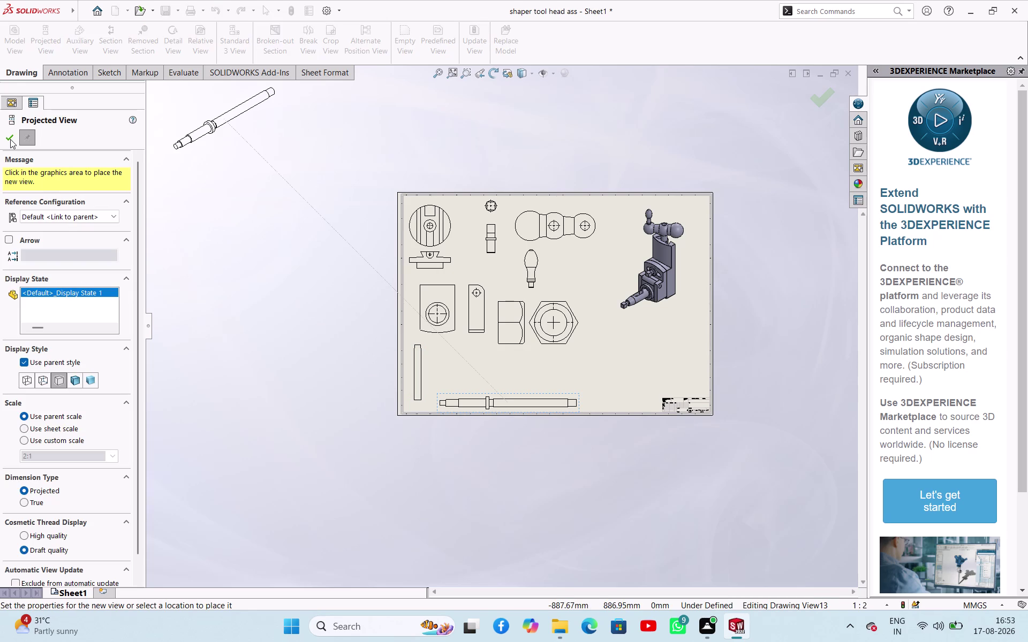
key(Escape)
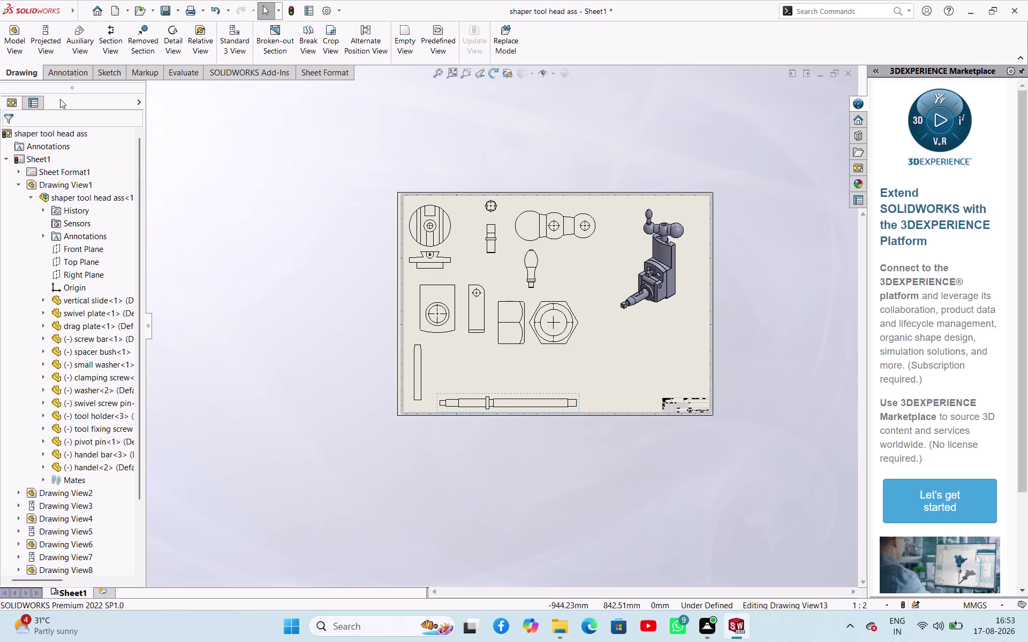
click(10, 50)
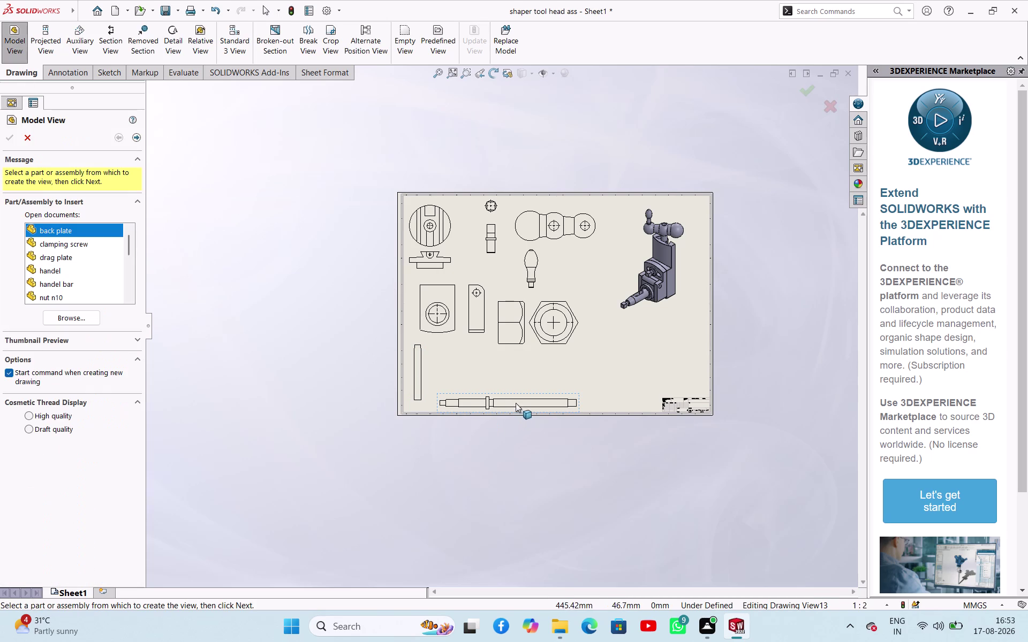
click(90, 315)
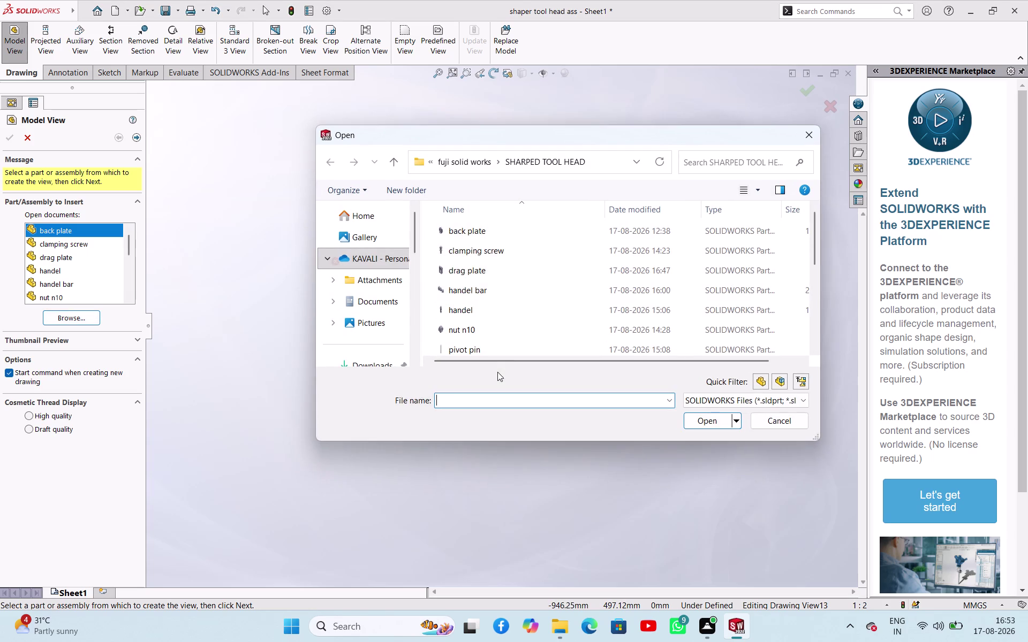
scroll(down, 3)
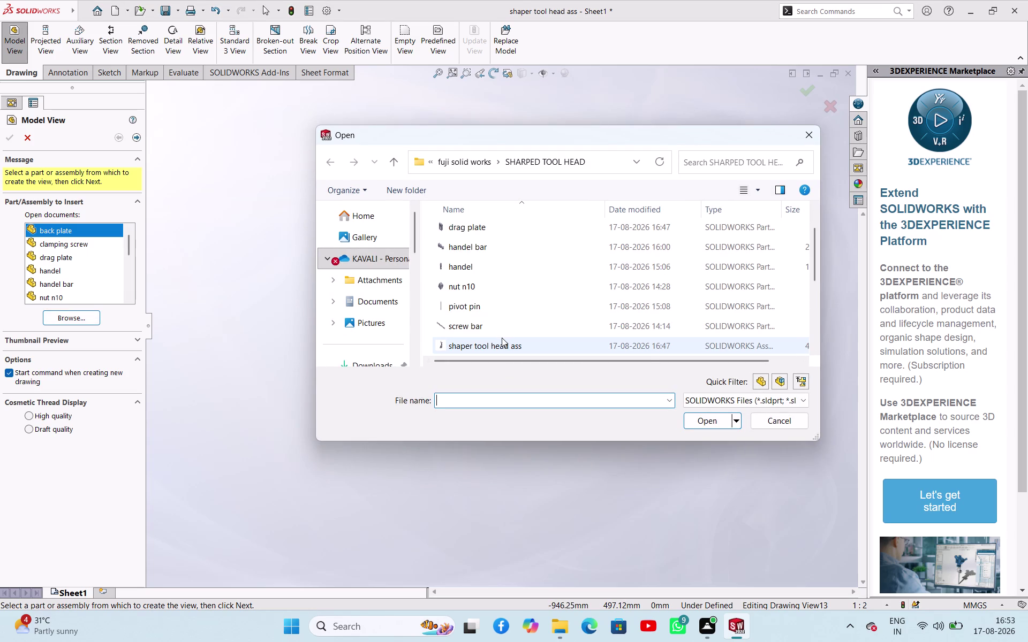
click(490, 345)
click(709, 419)
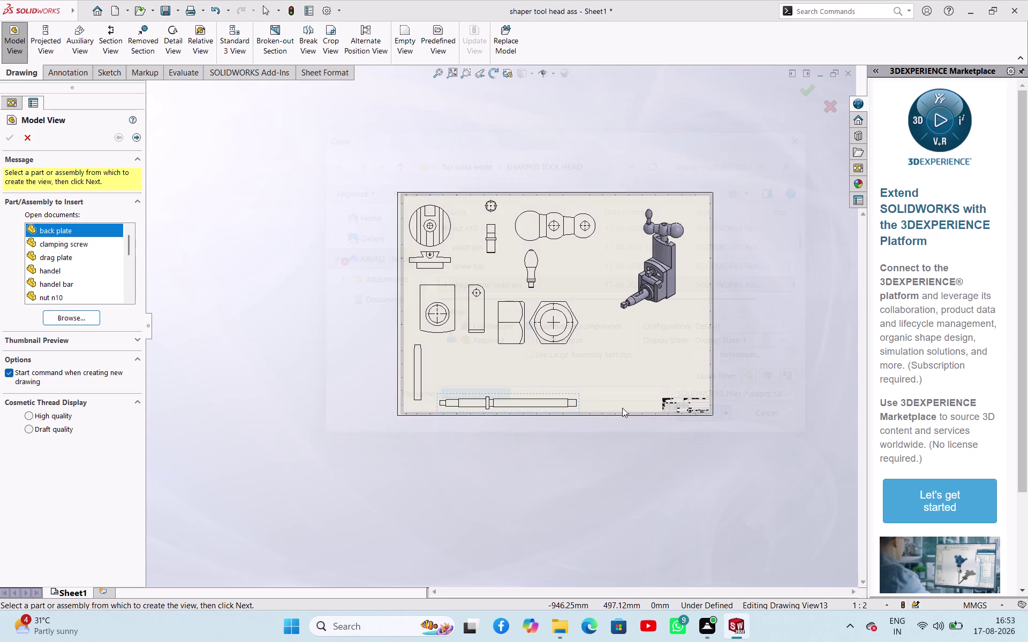
click(607, 372)
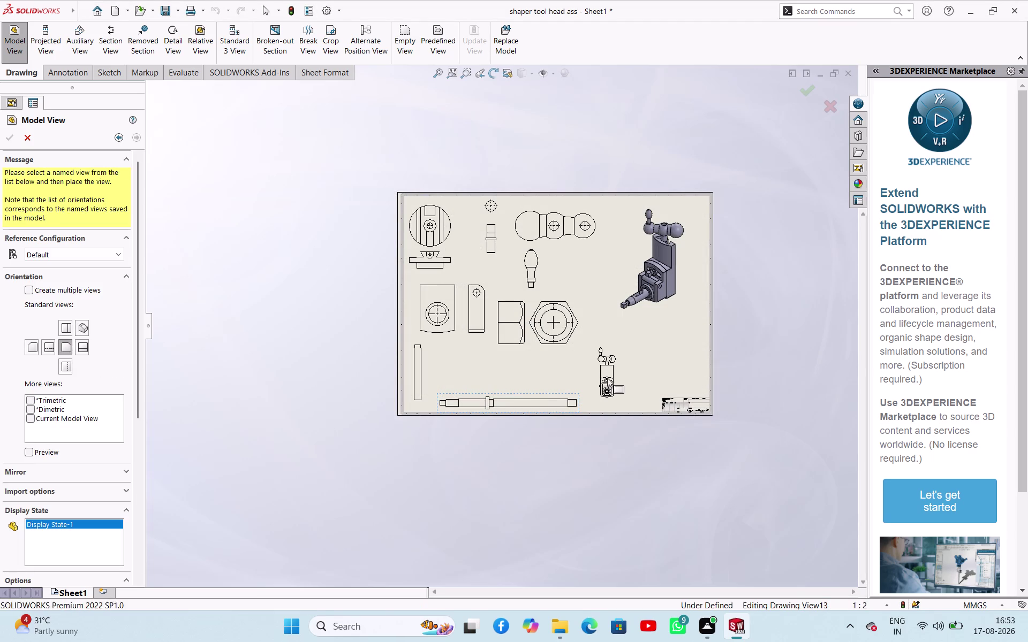
key(Escape)
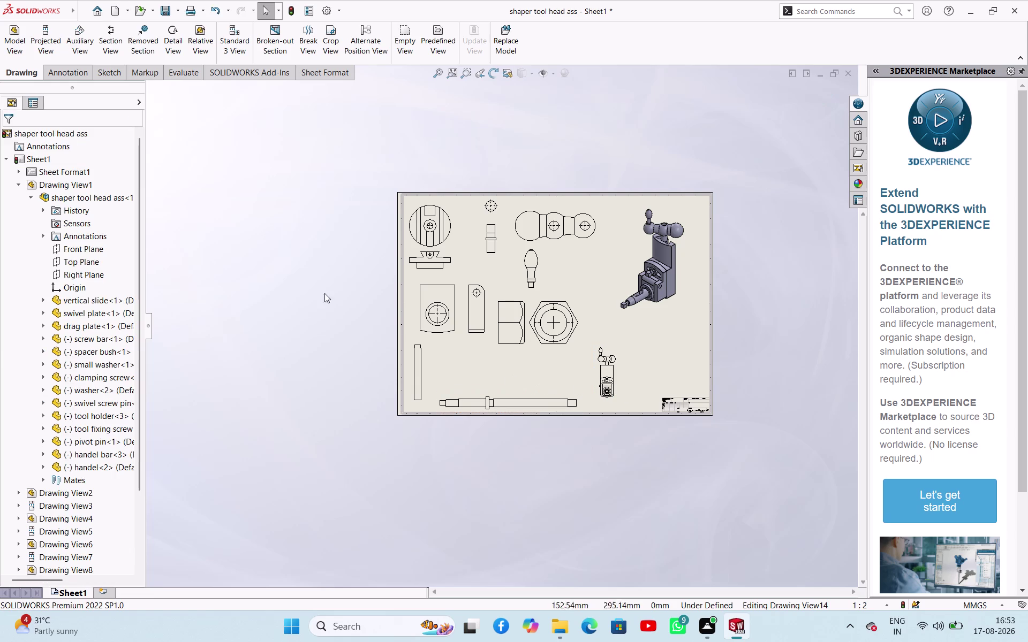
key(Escape)
click(590, 382)
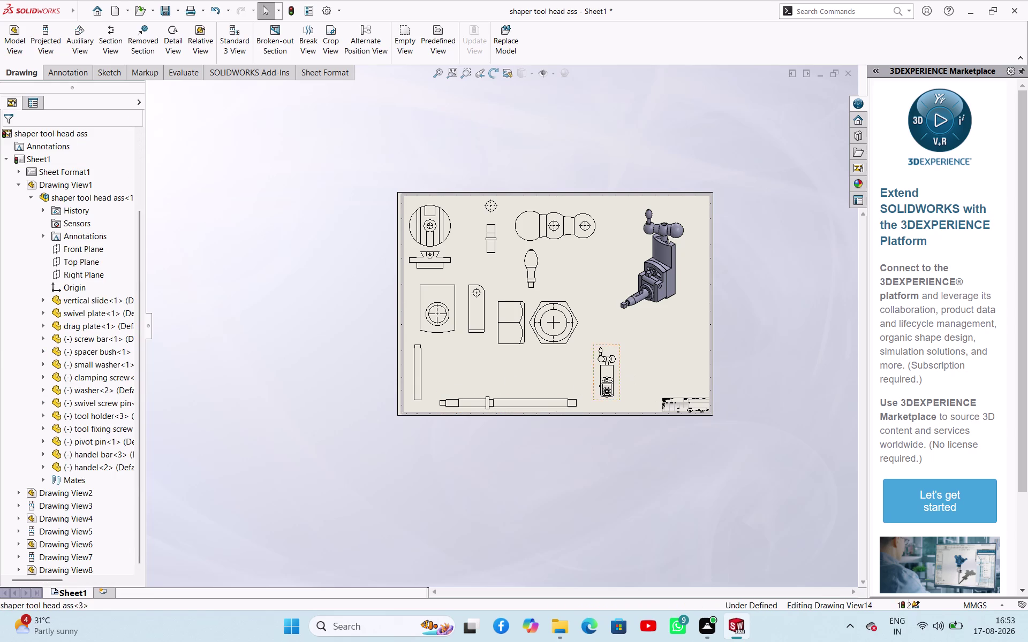
key(Delete)
key(Return)
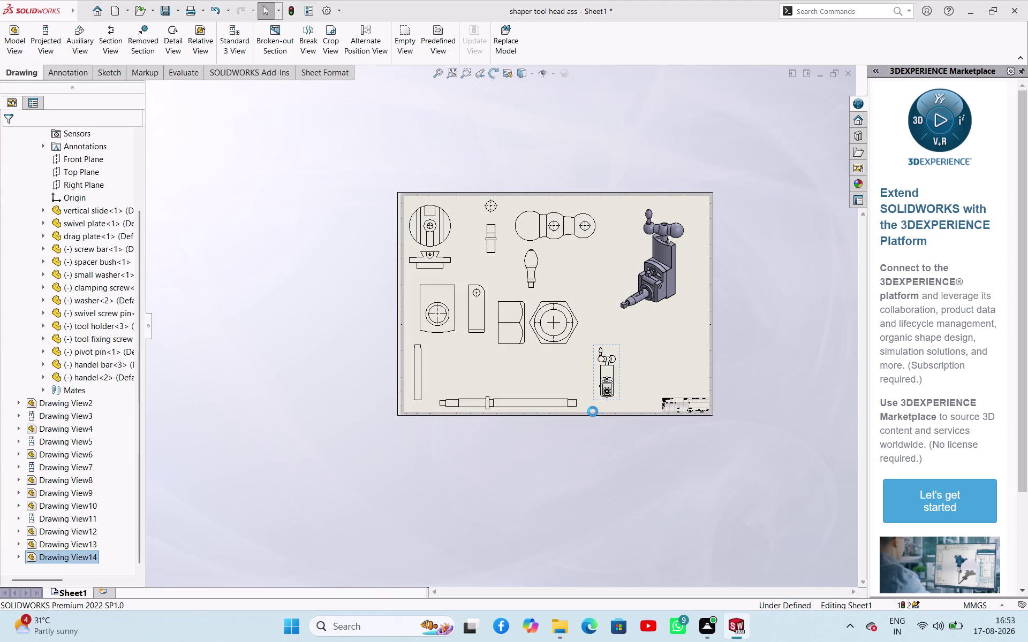
click(29, 41)
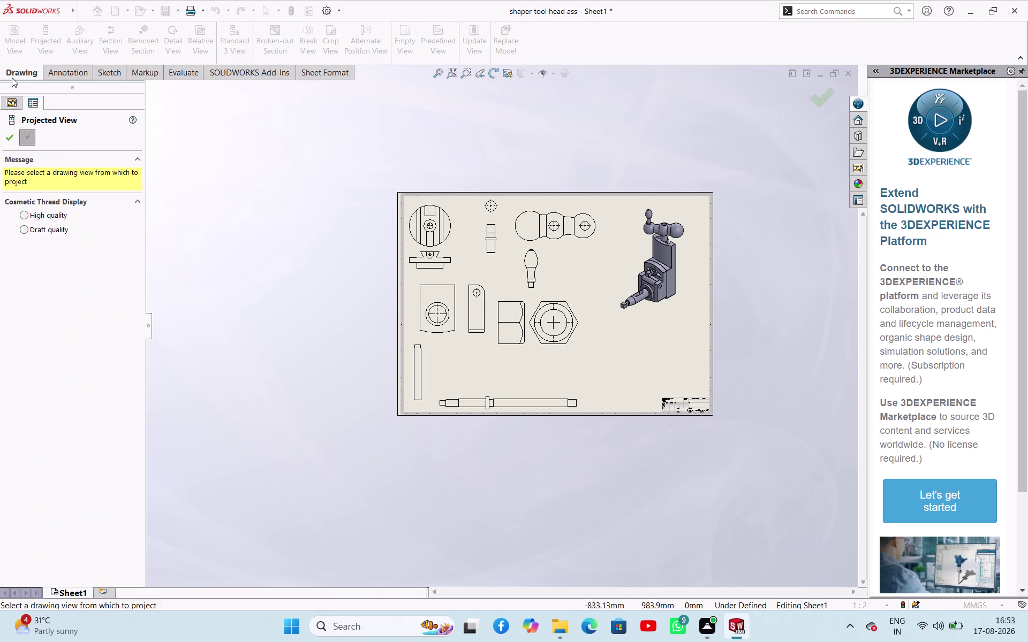
Place the small washer's side view near the sheet top, with its circular face view below.
click(5, 138)
click(5, 38)
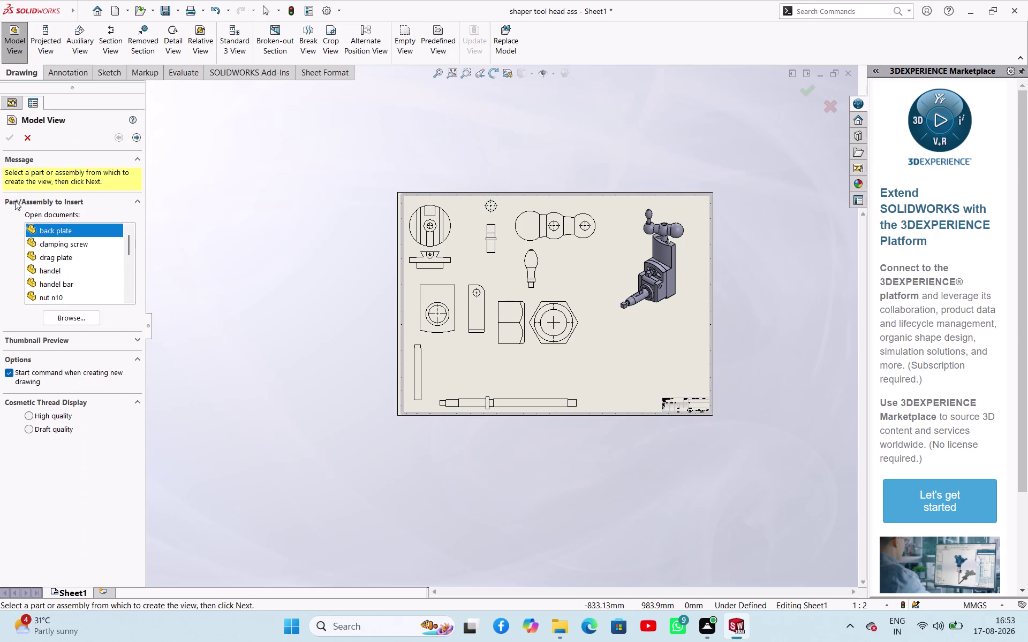
click(52, 312)
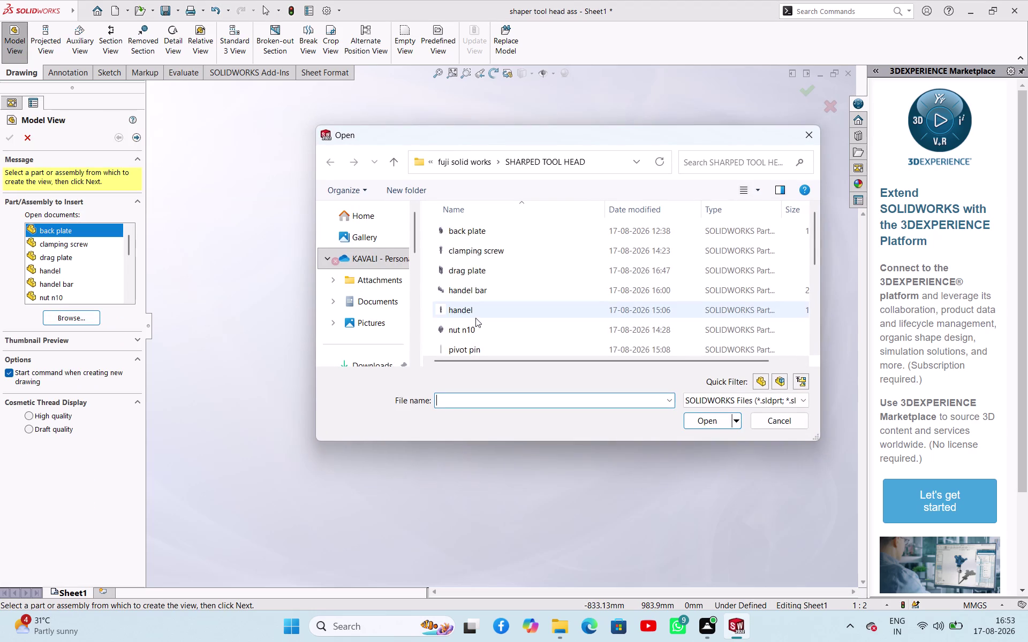
scroll(down, 3)
scroll(down, 3)
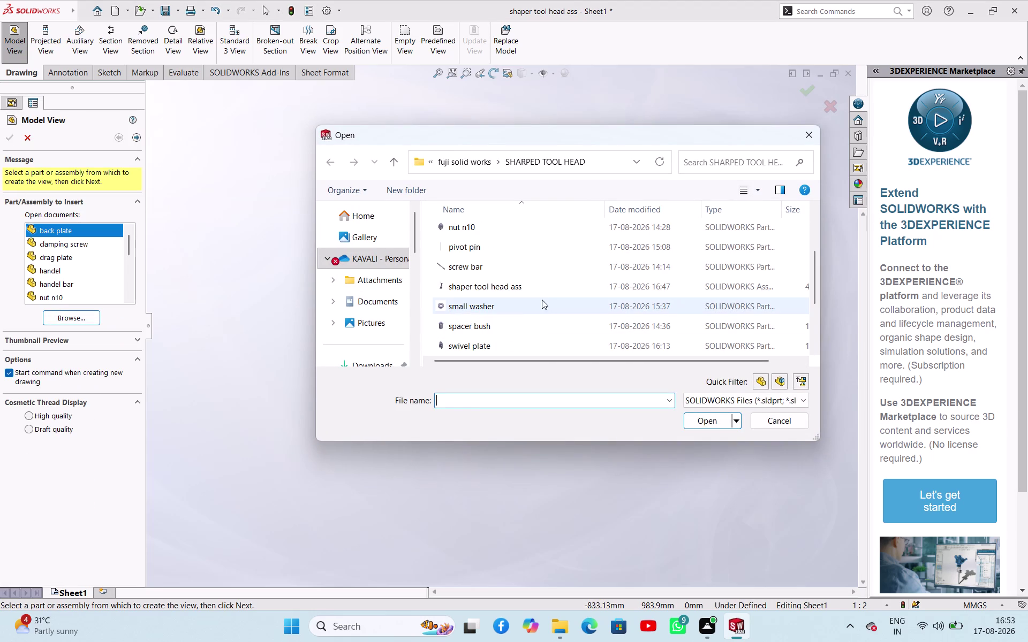
click(503, 311)
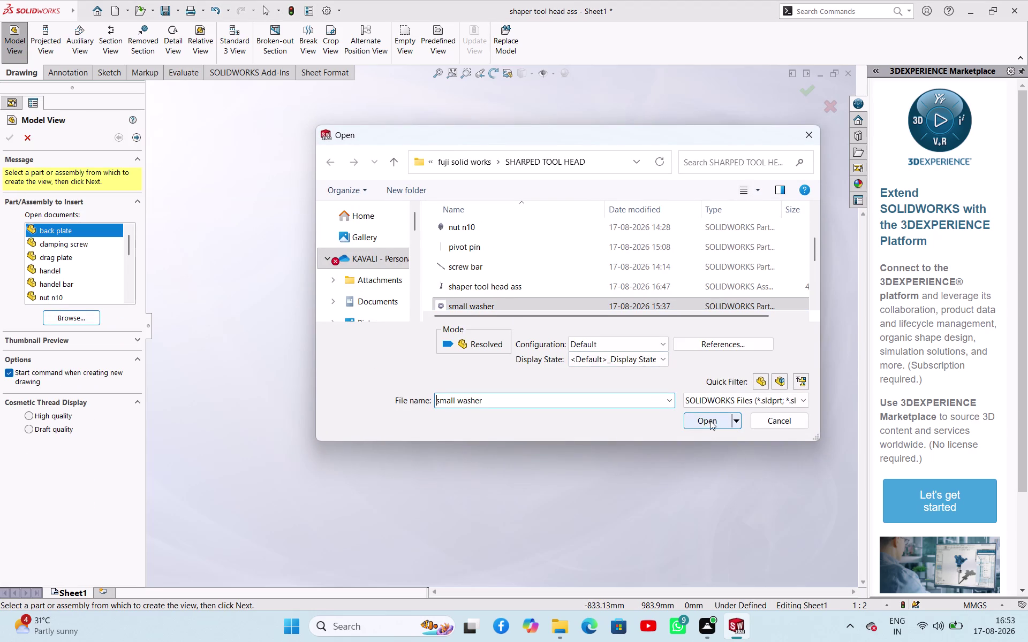
click(710, 421)
click(575, 258)
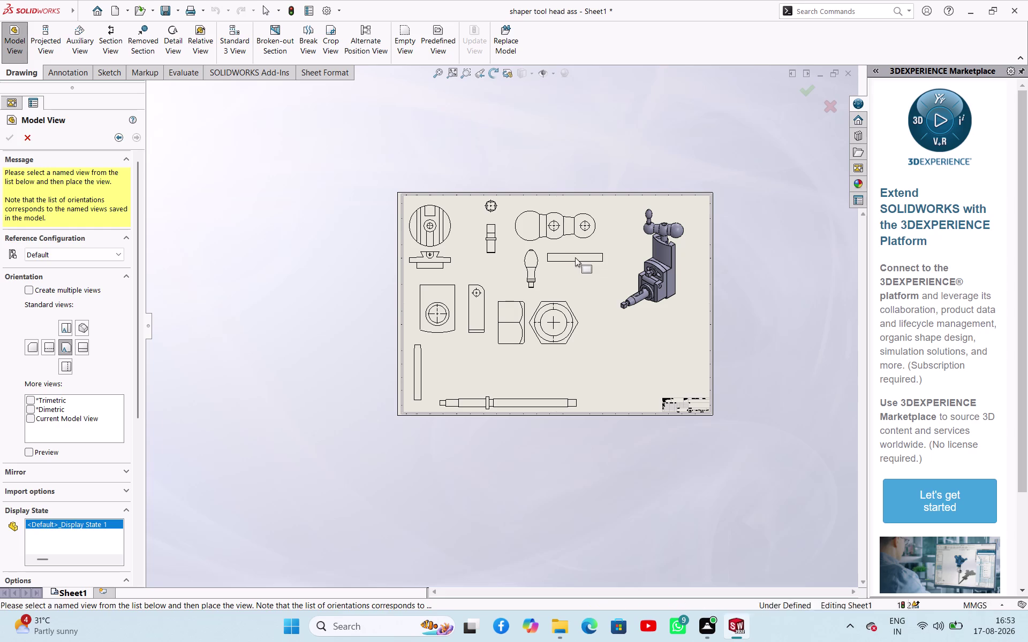
click(586, 282)
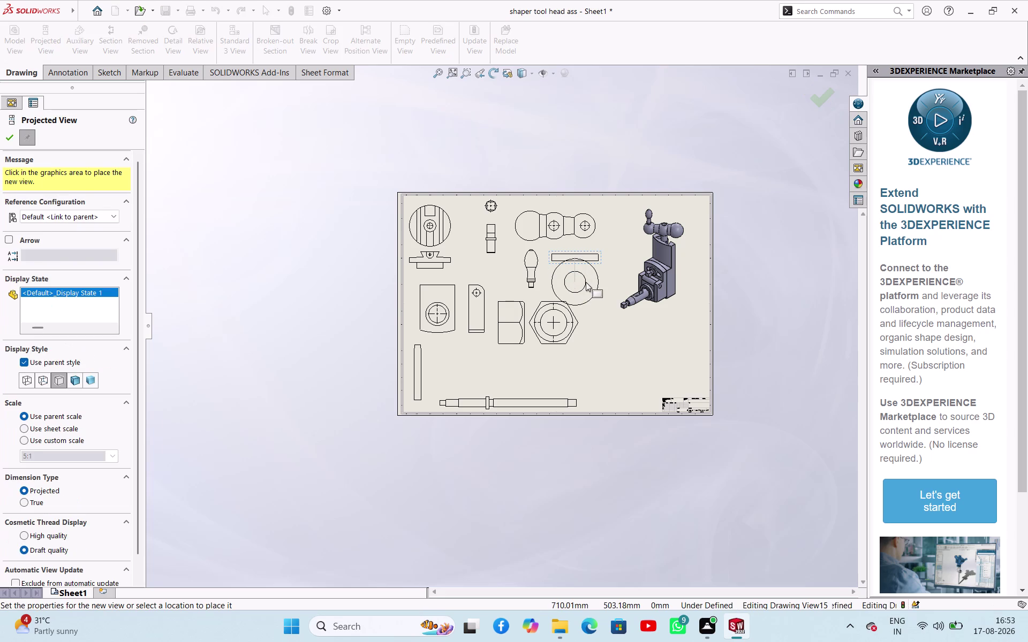
click(9, 137)
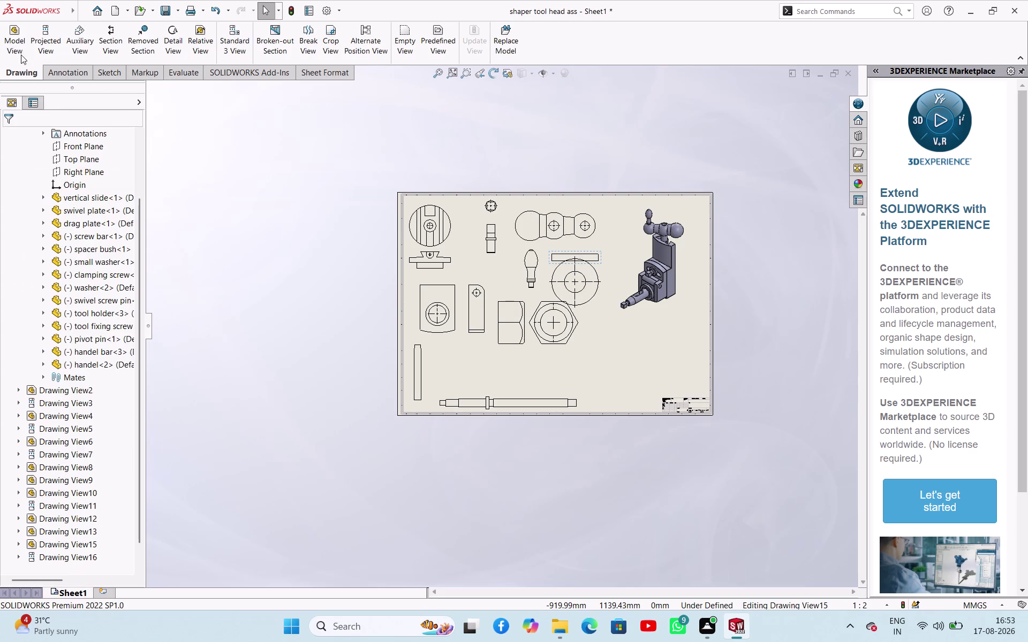
Place a single spacer bush view at the sheet's lower right.
click(14, 44)
click(83, 315)
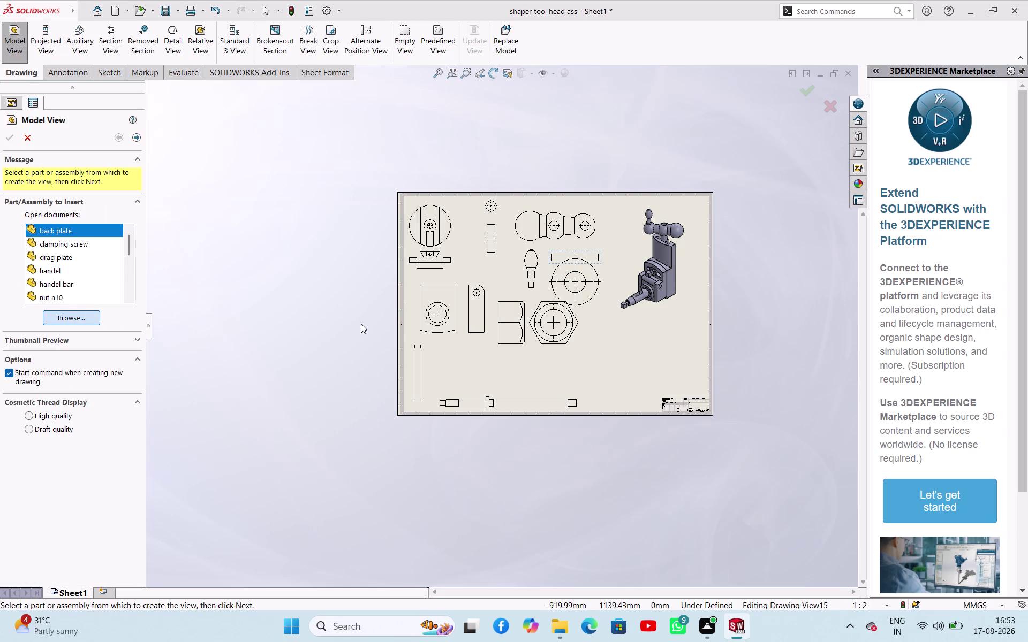
scroll(down, 3)
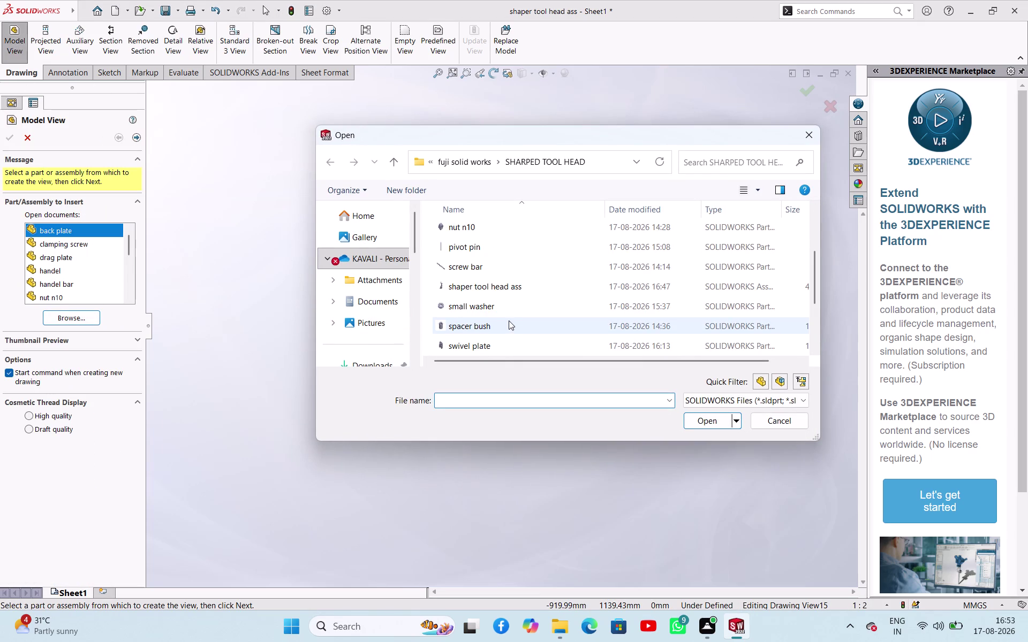
click(484, 325)
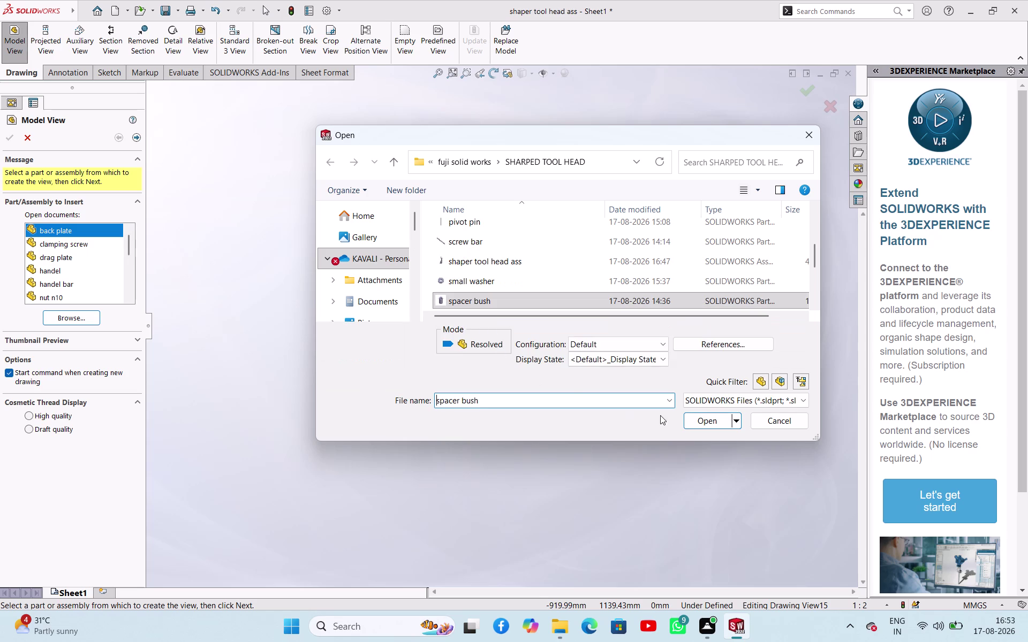
click(697, 417)
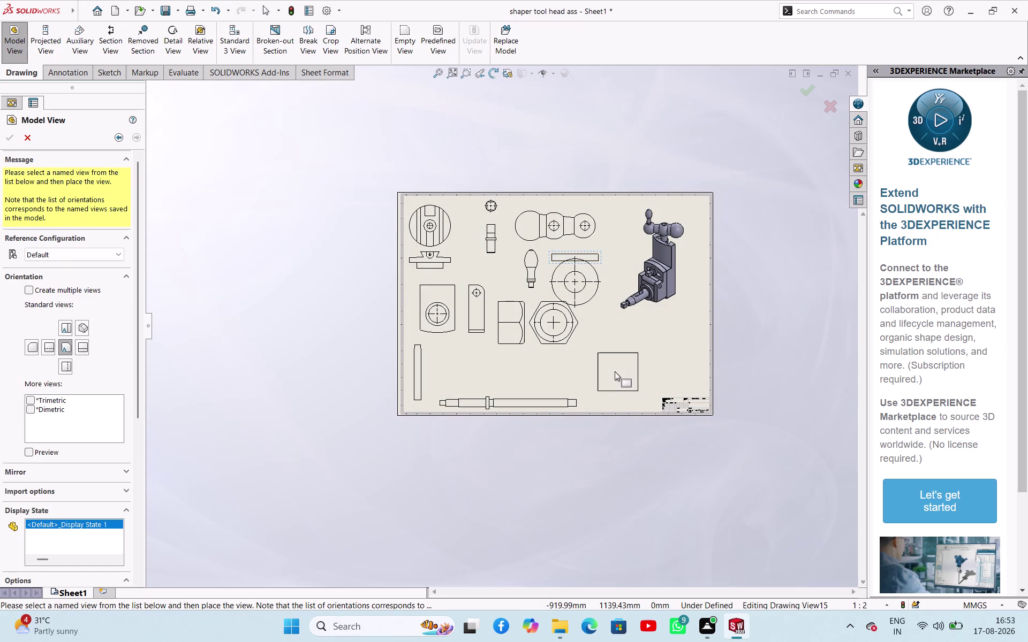
click(615, 372)
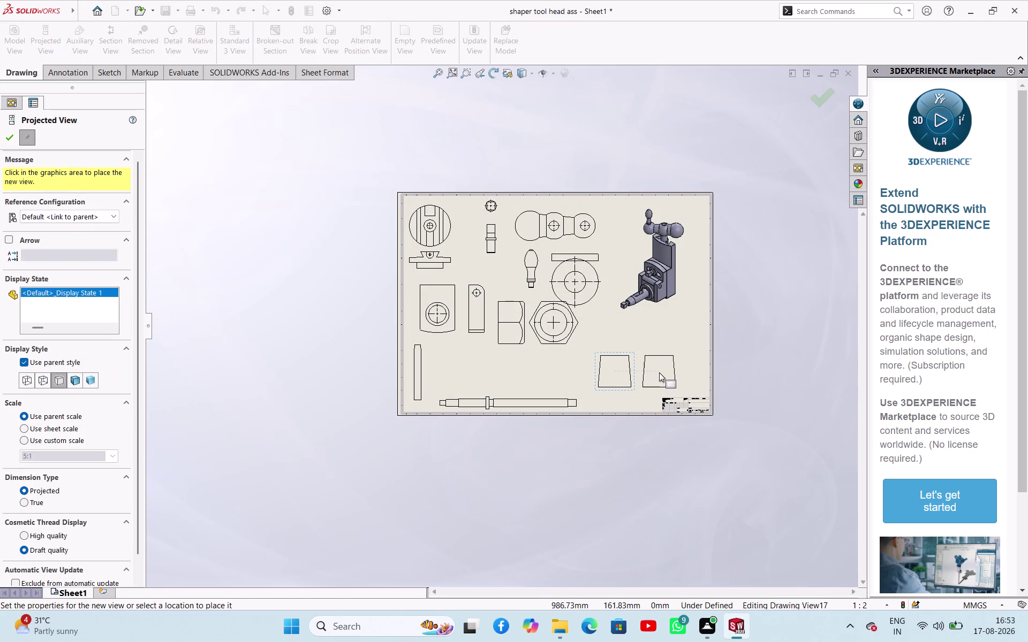
key(Escape)
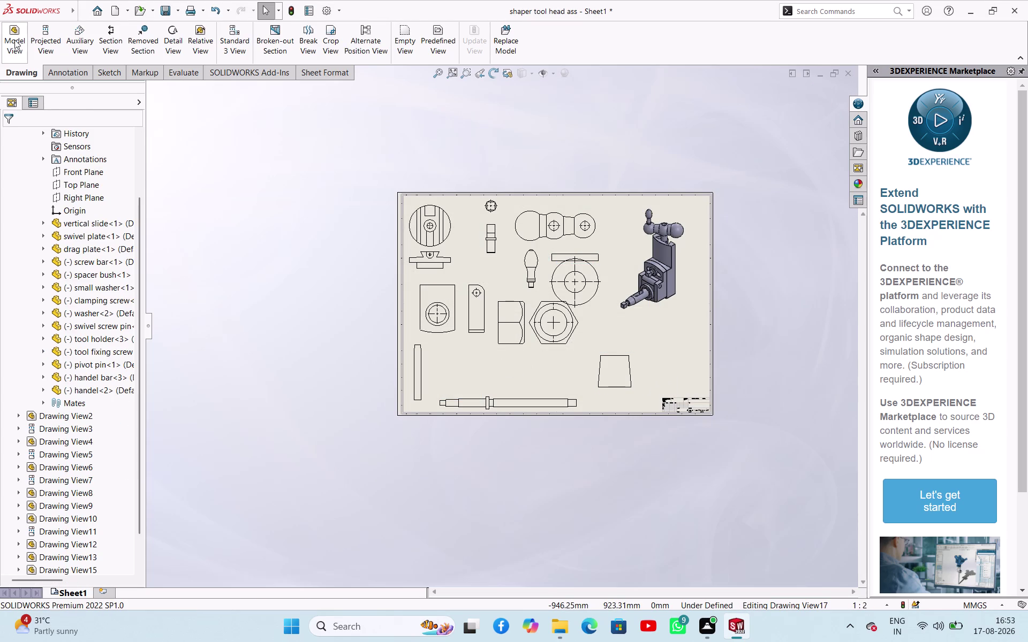
click(15, 39)
click(65, 313)
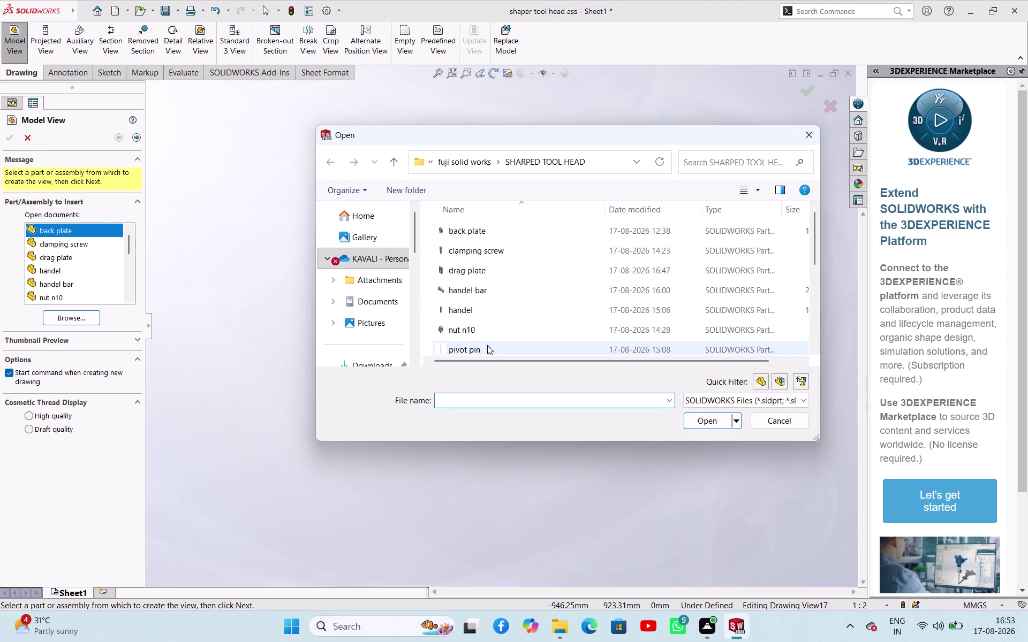
Place the swivel plate front view left of the sheet, with its side view beside it.
scroll(down, 3)
scroll(down, 3)
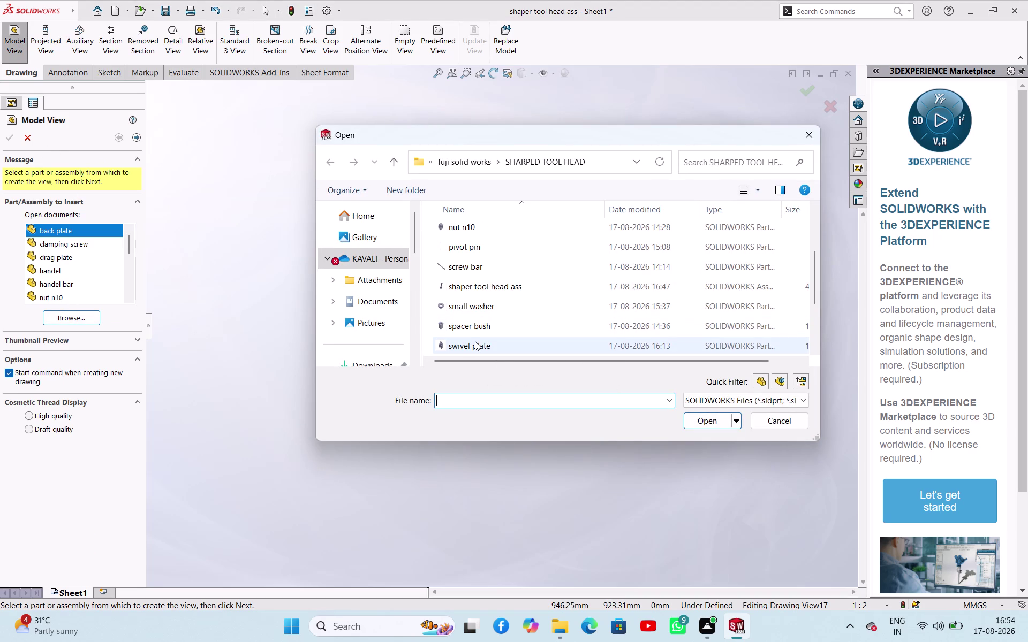
drag(475, 342, 484, 352)
click(698, 419)
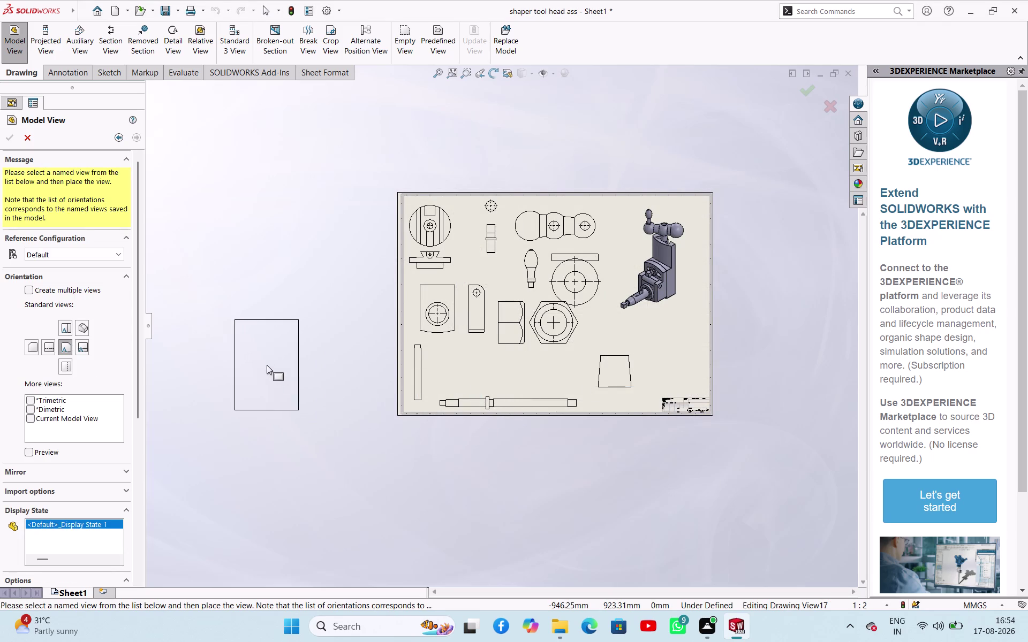
click(267, 365)
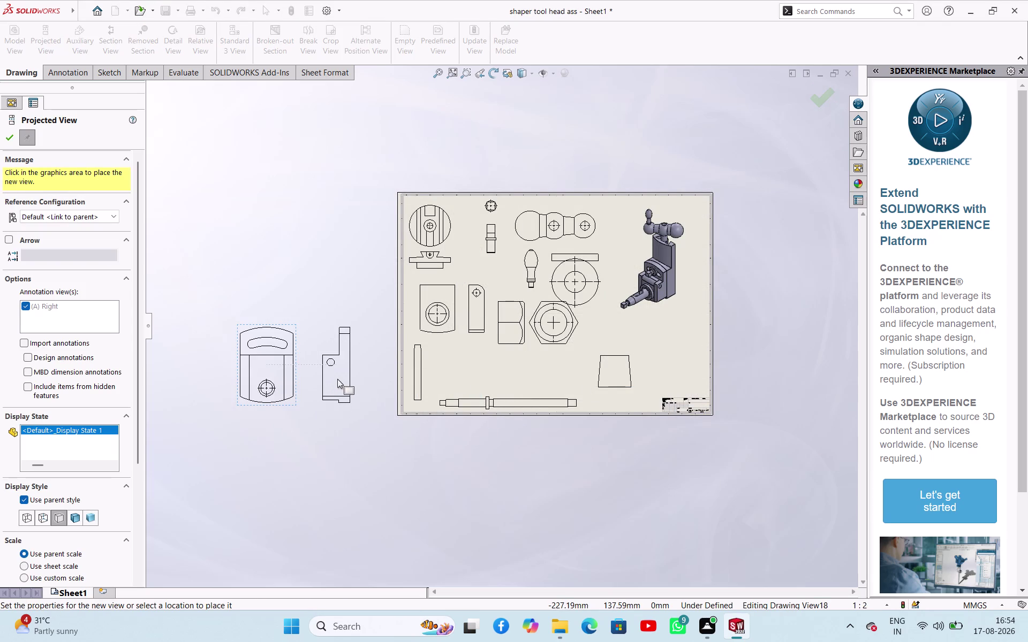
click(338, 379)
key(Escape)
Place the slotted pin's side view near the sheet bottom, with its end view to the right.
click(15, 47)
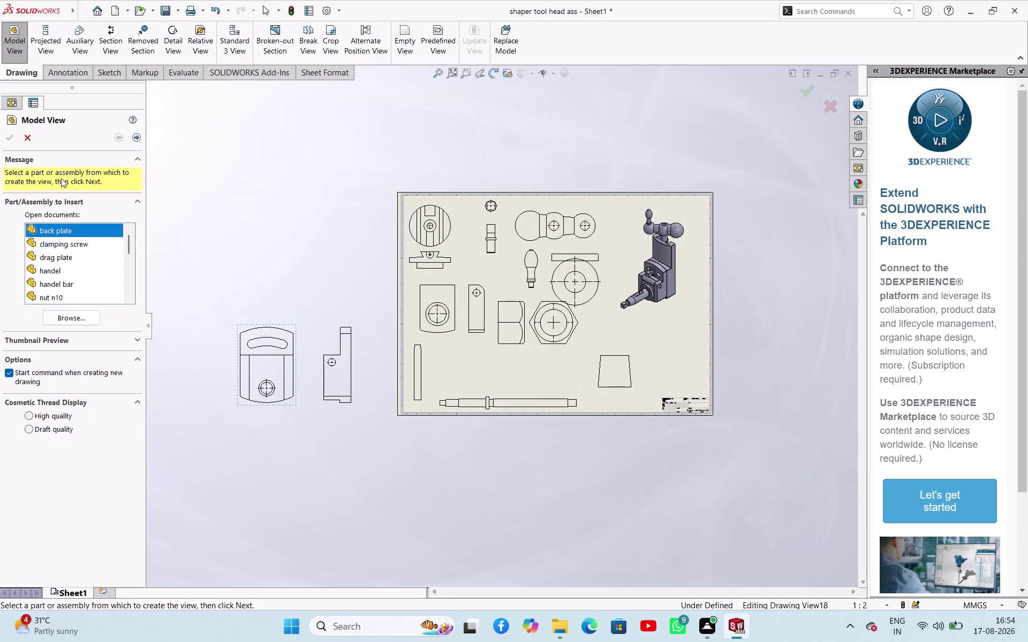
click(66, 322)
scroll(down, 3)
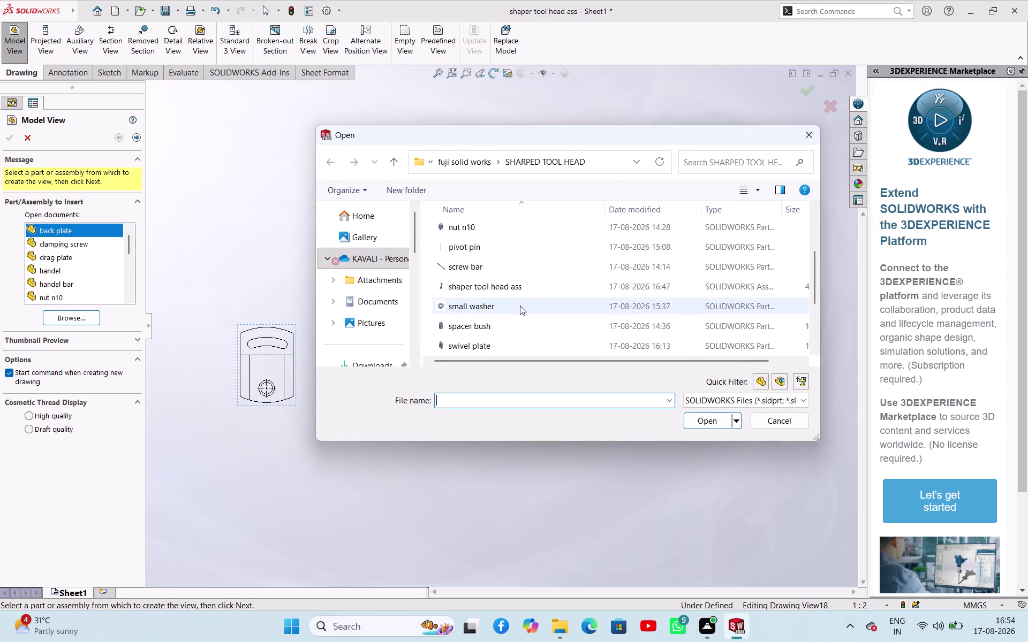
scroll(down, 3)
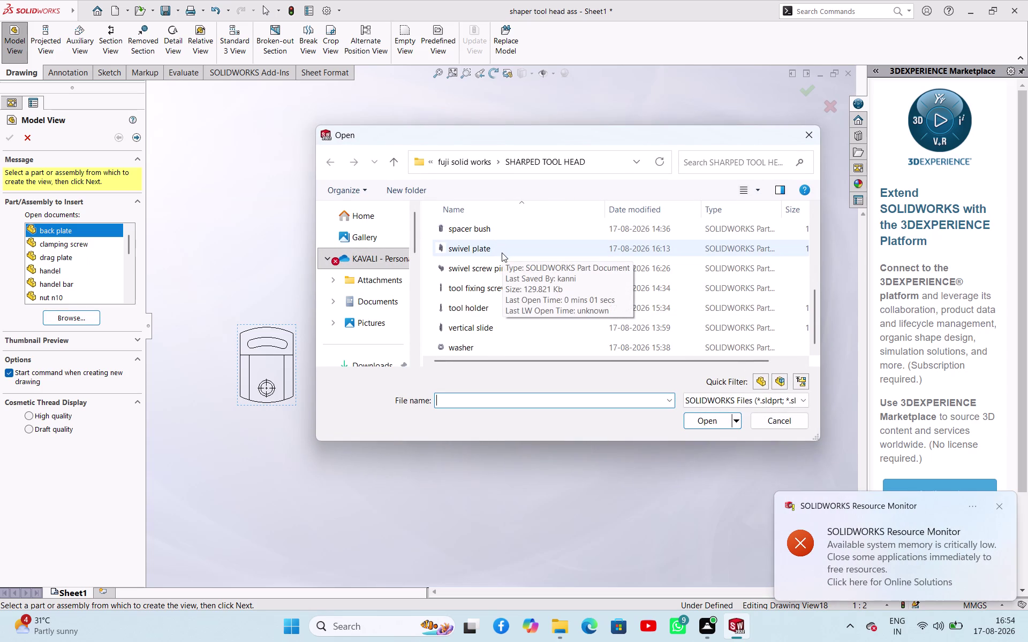
click(490, 265)
click(701, 427)
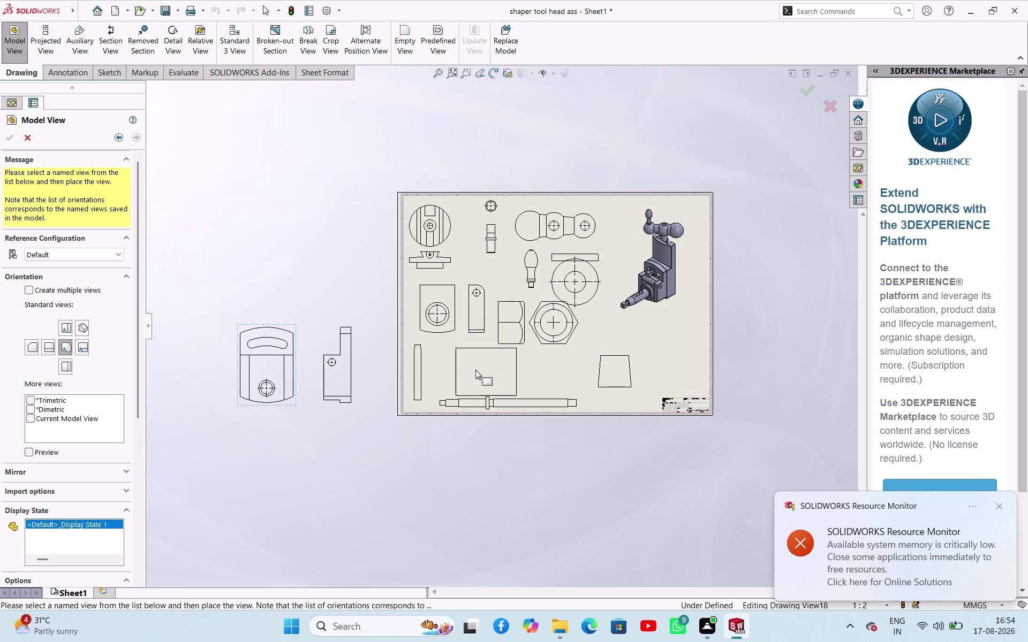
click(468, 366)
click(519, 372)
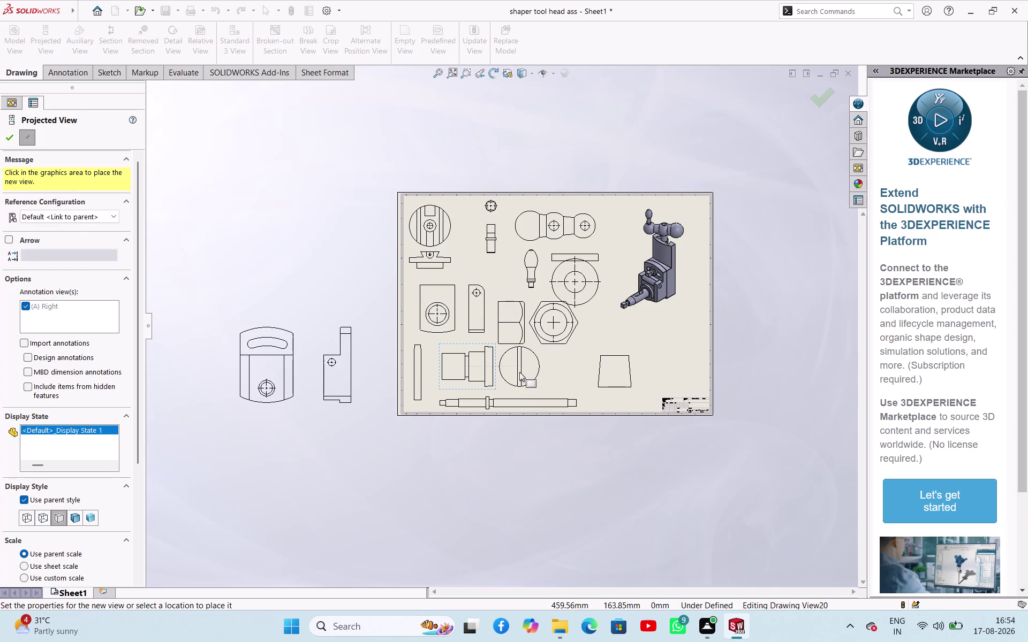
key(Escape)
click(13, 50)
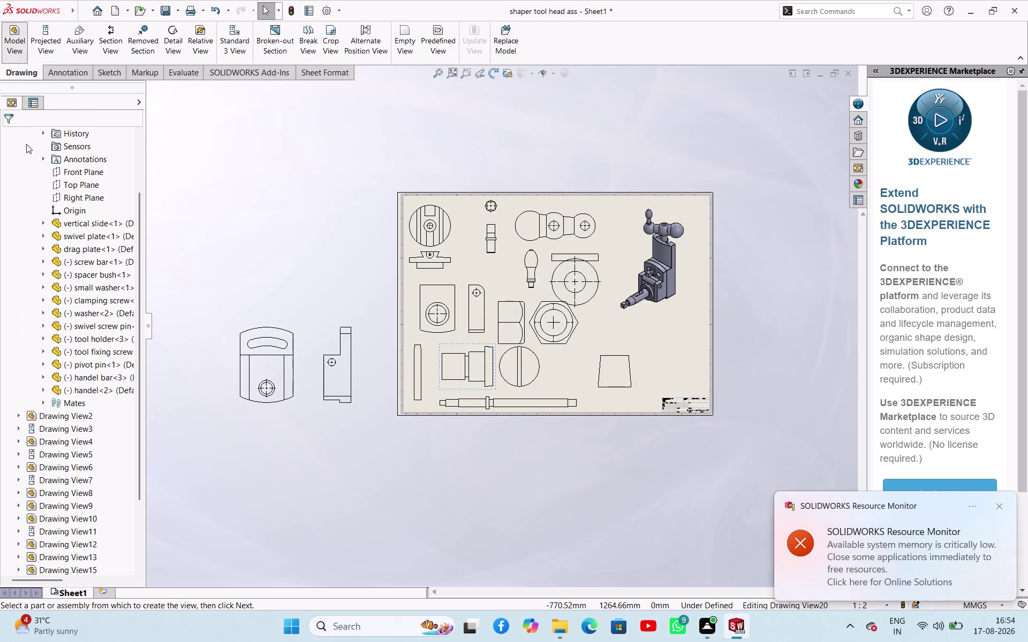
Place the vertical slide view left of the sheet, with its top view above it.
click(74, 315)
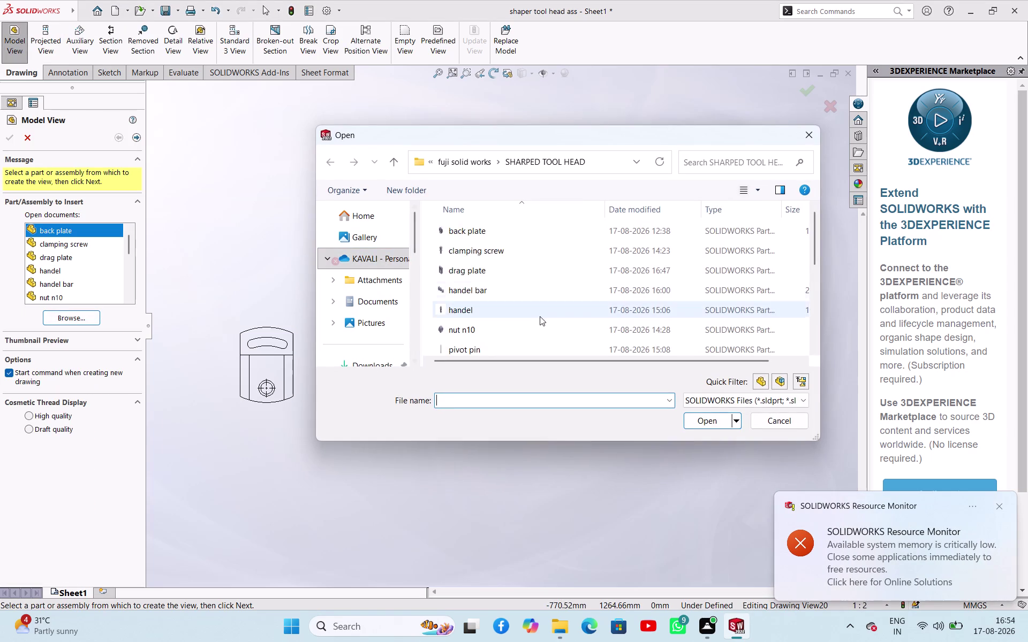
scroll(down, 3)
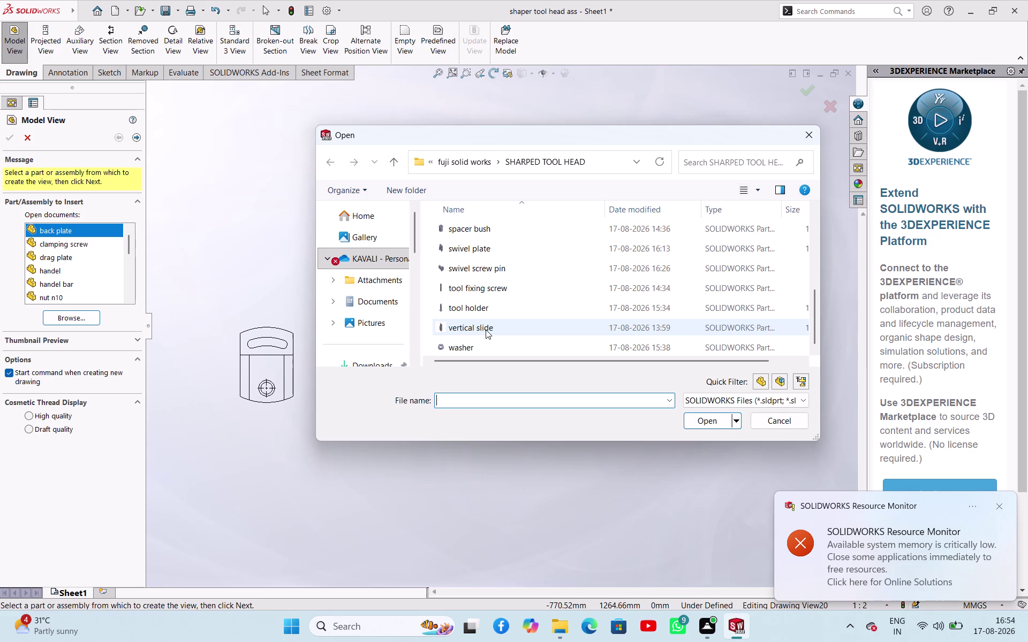
drag(486, 330, 507, 345)
click(698, 417)
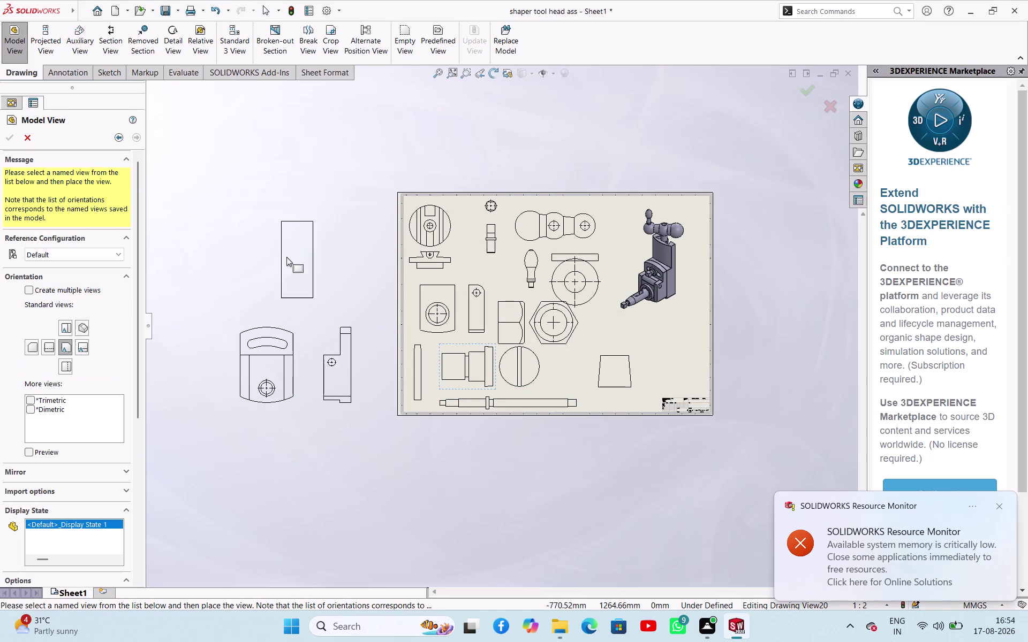
click(265, 250)
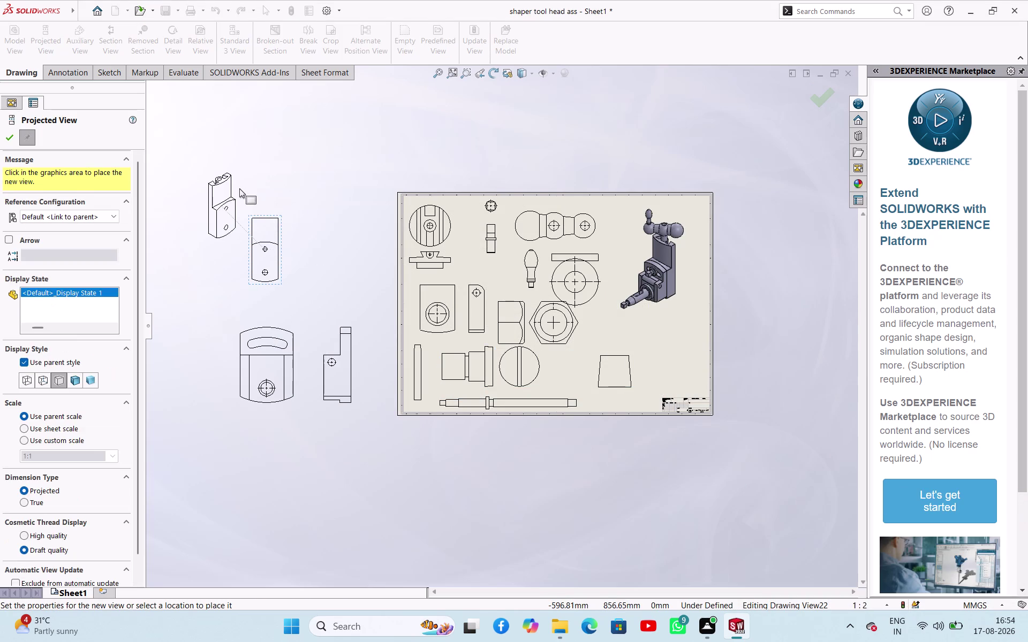
click(263, 184)
key(Escape)
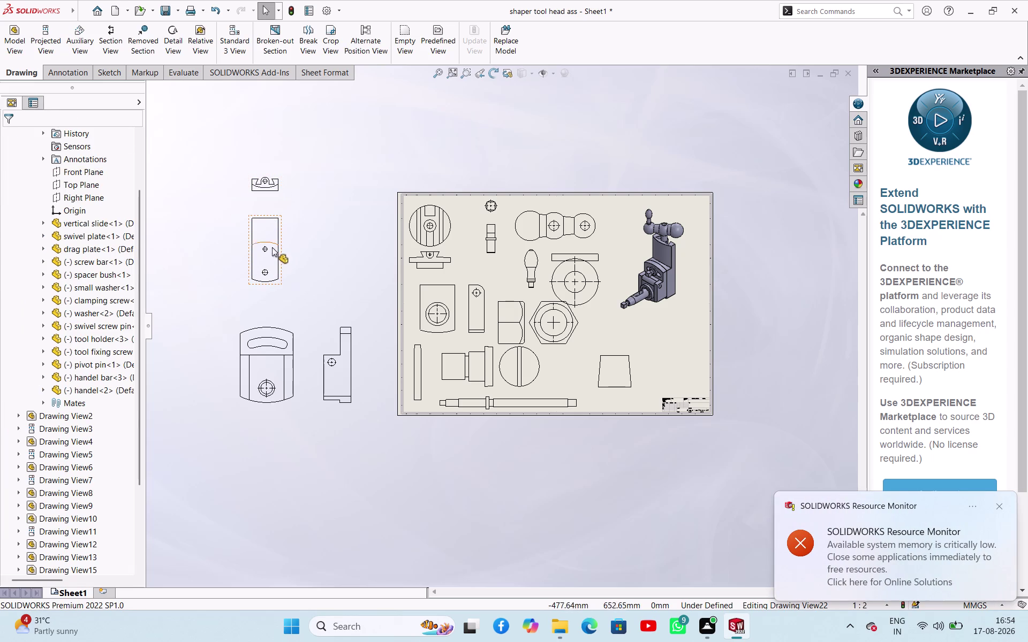
Place the slender pin-shaped part's lengthwise view, with its end view below, left of the sheet.
click(22, 49)
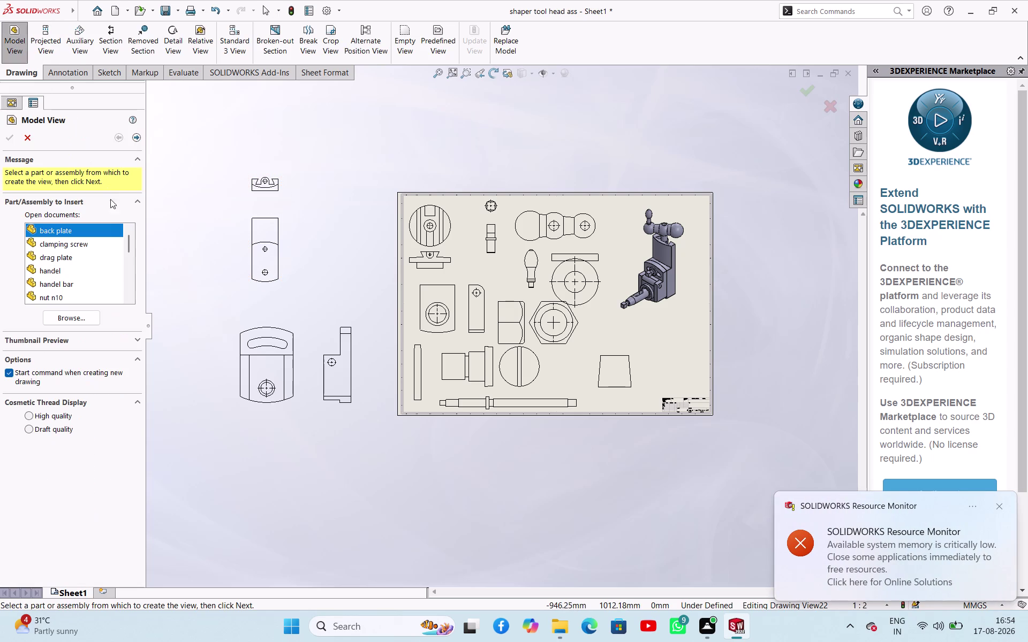
click(78, 317)
scroll(down, 3)
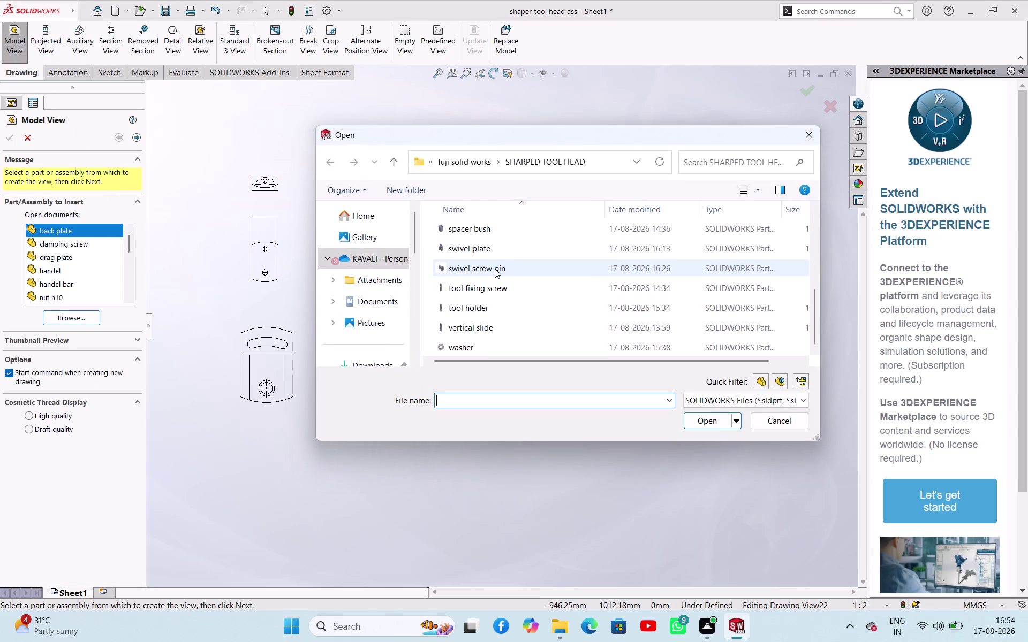
scroll(down, 3)
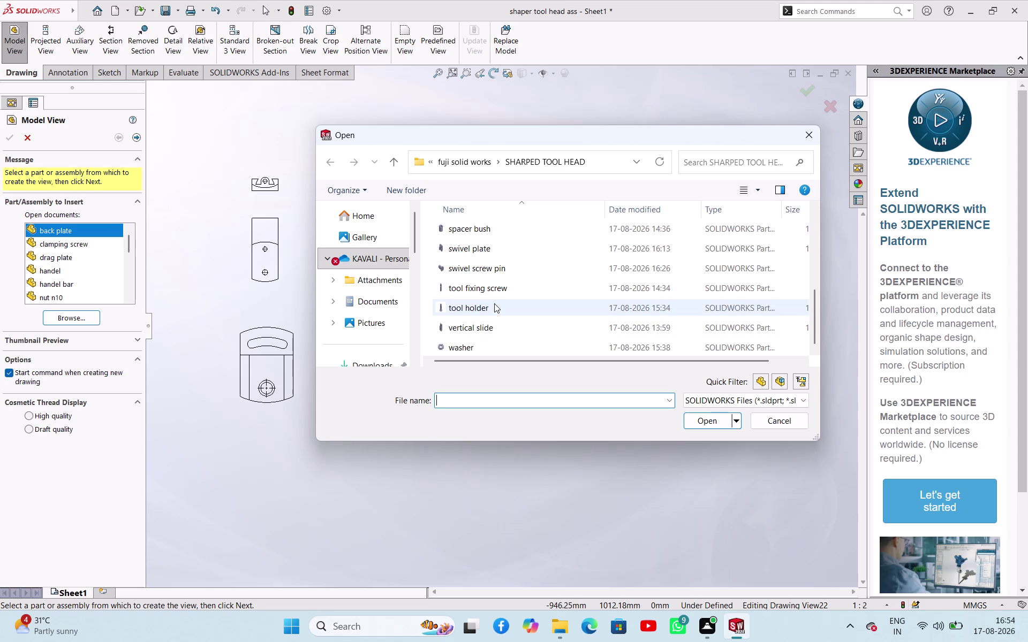
click(498, 288)
click(693, 424)
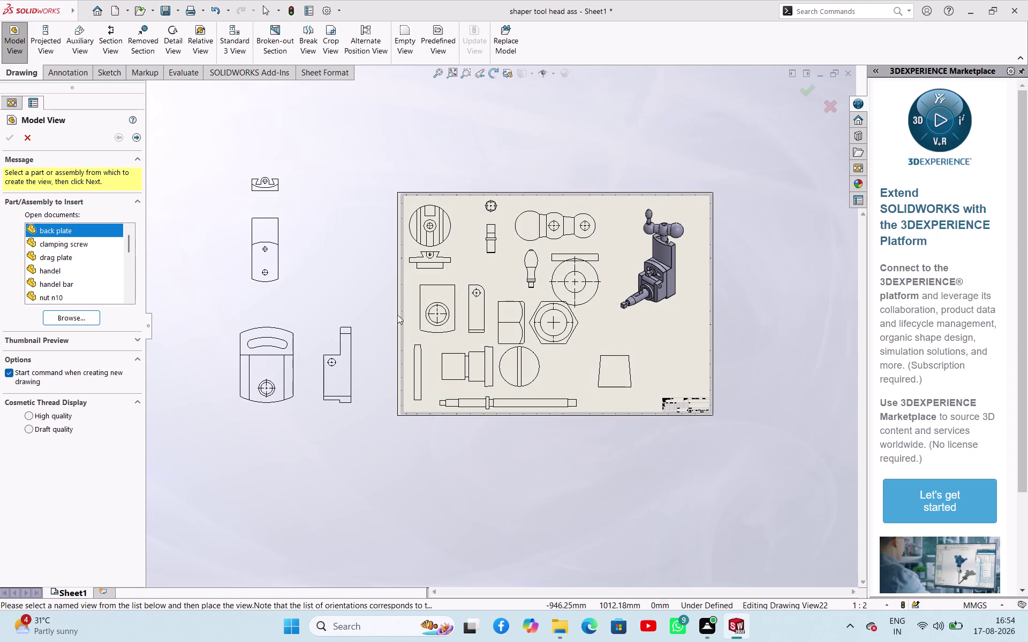
click(324, 224)
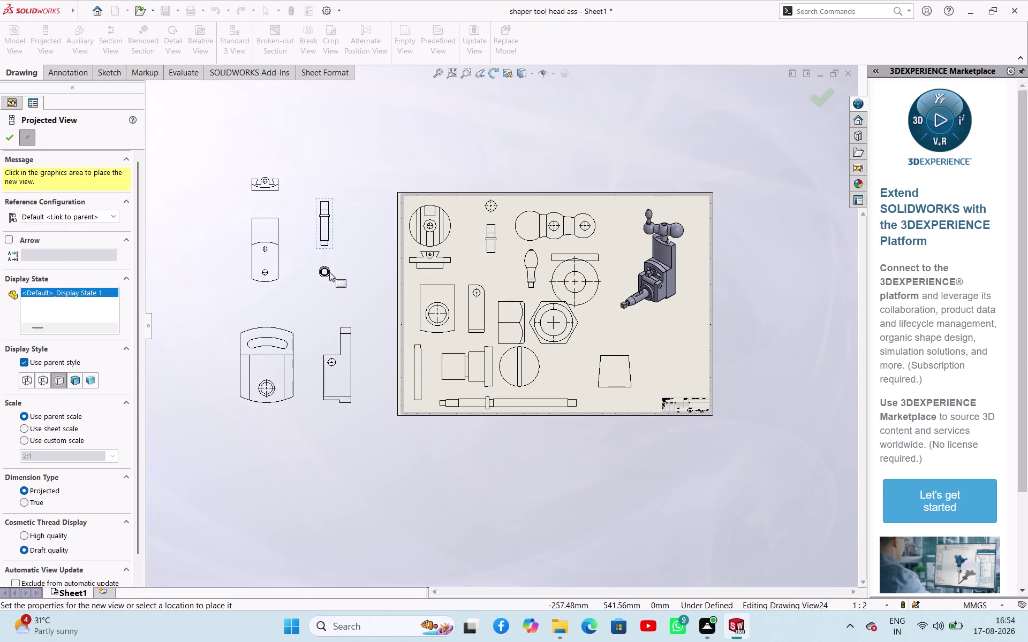
click(329, 272)
key(Escape)
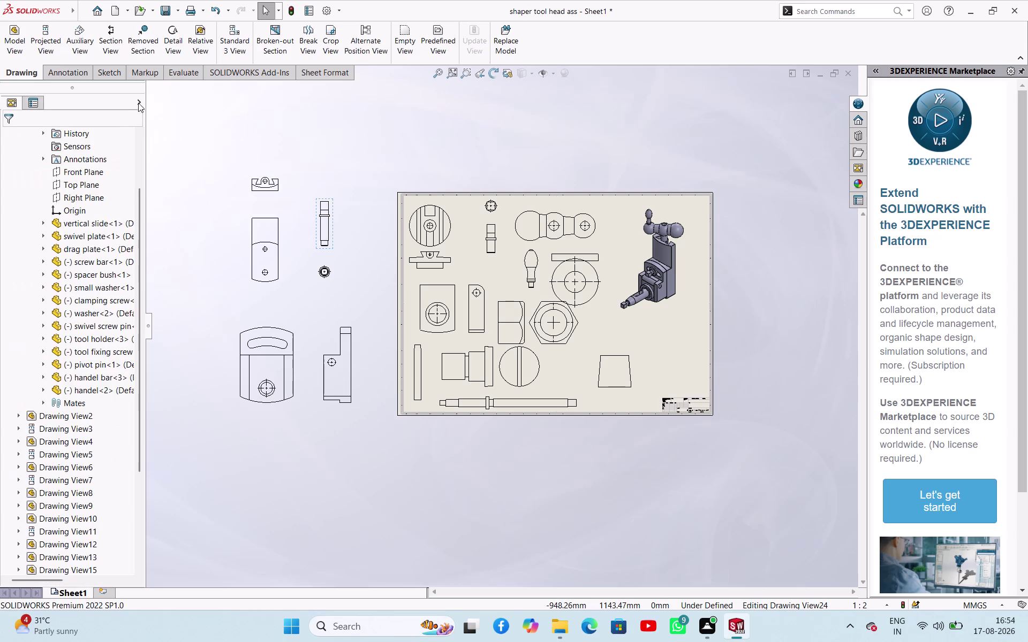
Browse the project folder for another part, then cancel without adding a view.
click(23, 30)
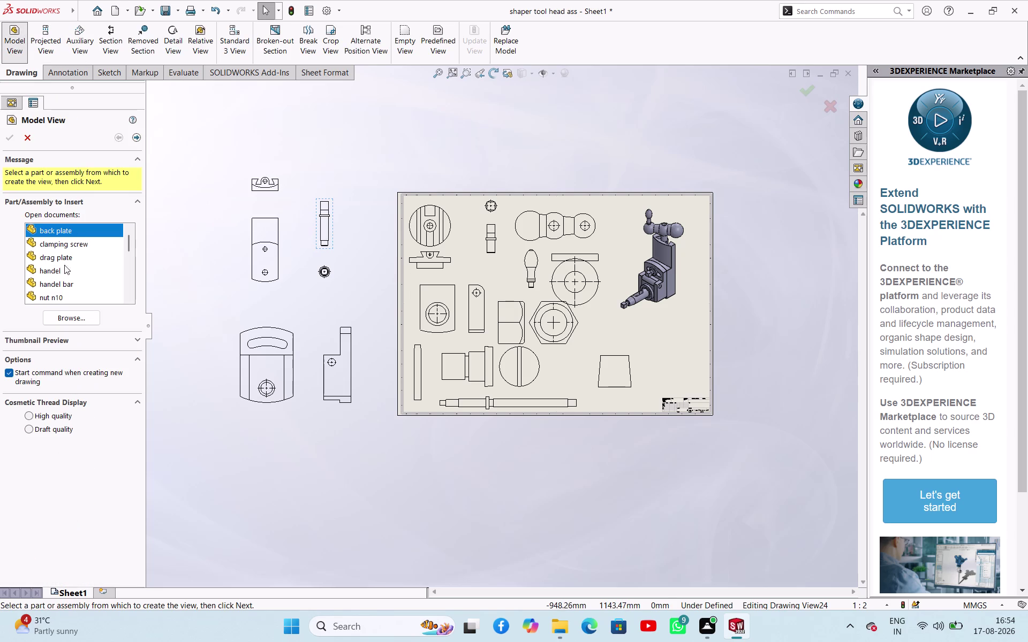
click(62, 314)
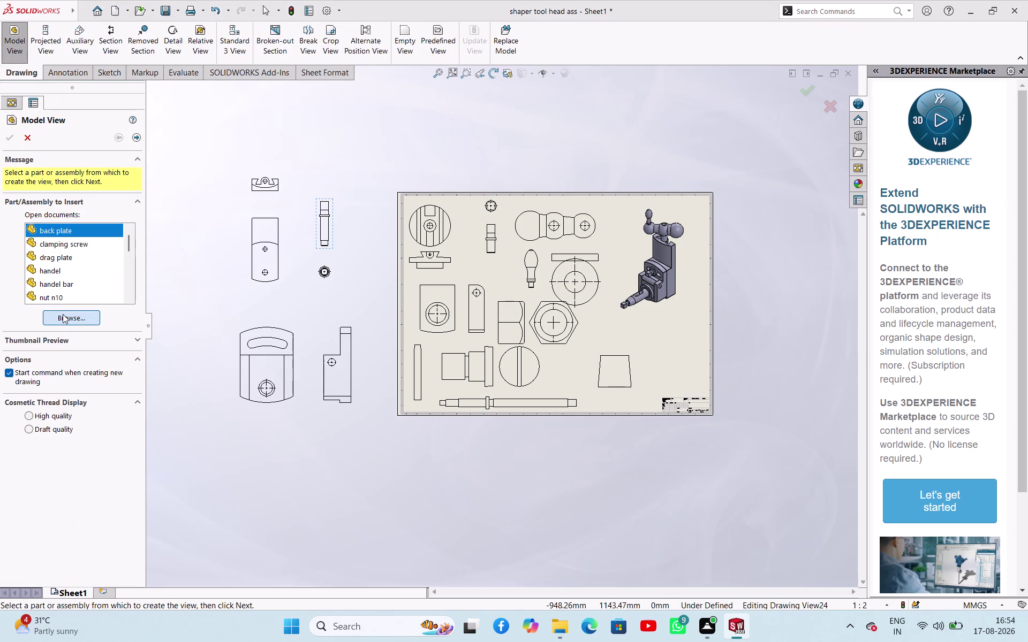
scroll(down, 3)
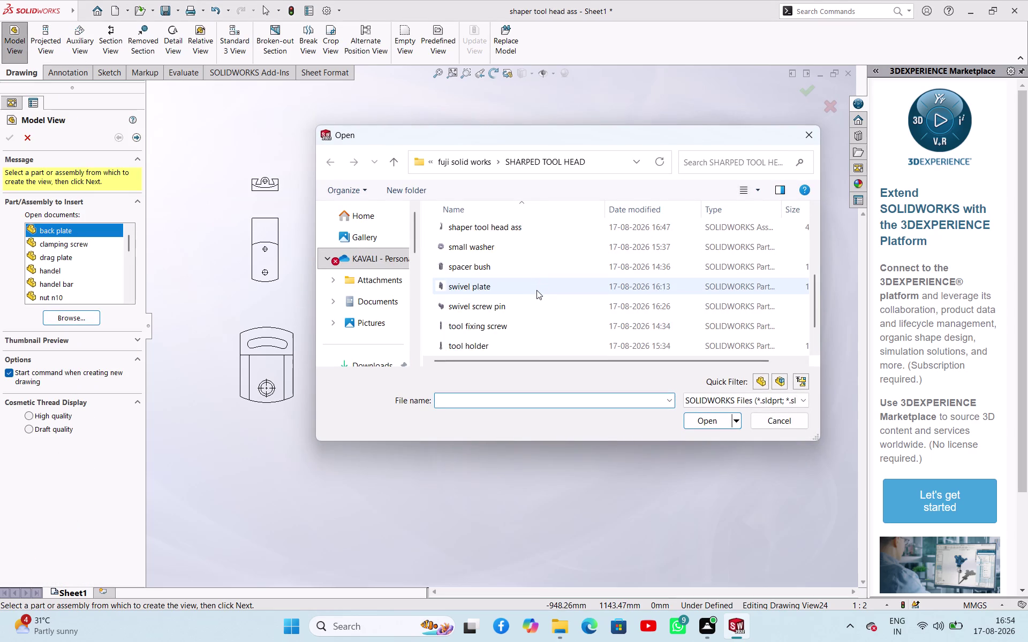
scroll(down, 3)
scroll(down, 3)
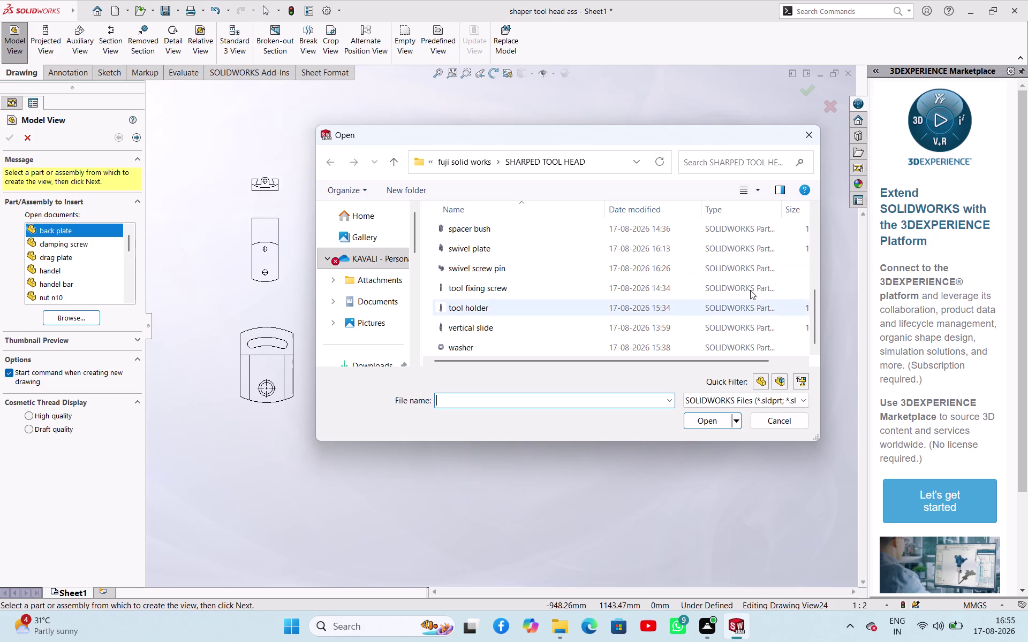
click(805, 127)
scroll(down, 3)
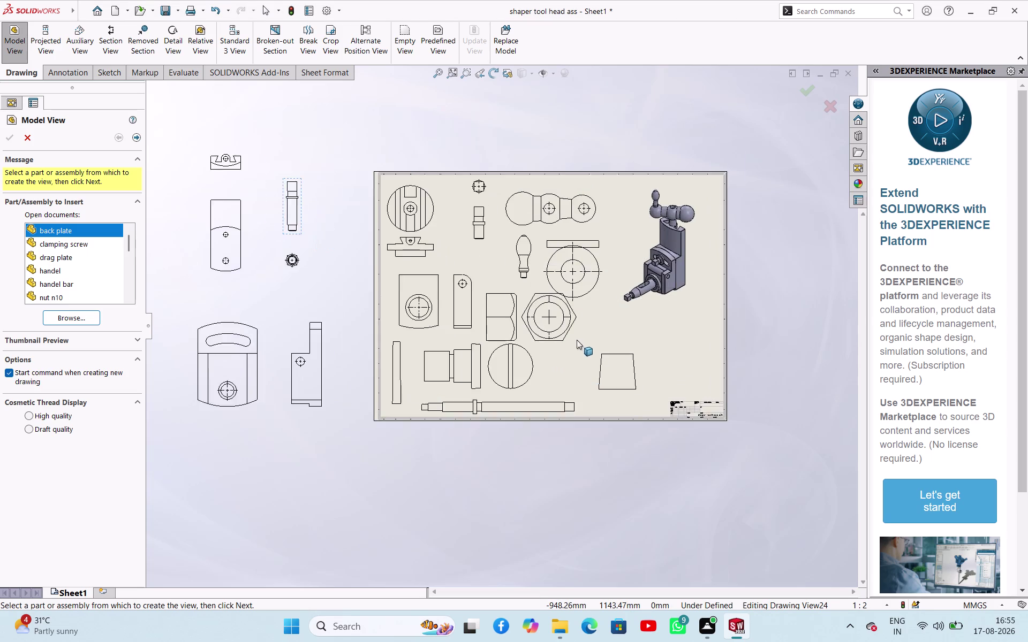
scroll(down, 3)
key(Escape)
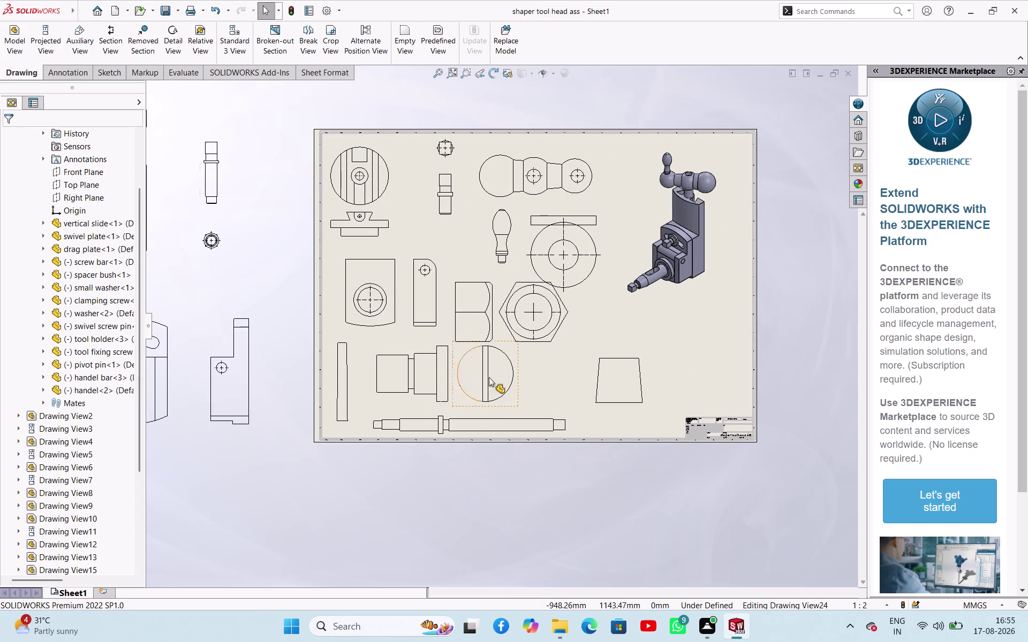
Return the handle bar view to 1:1 scale and move it near the sheet top.
click(510, 191)
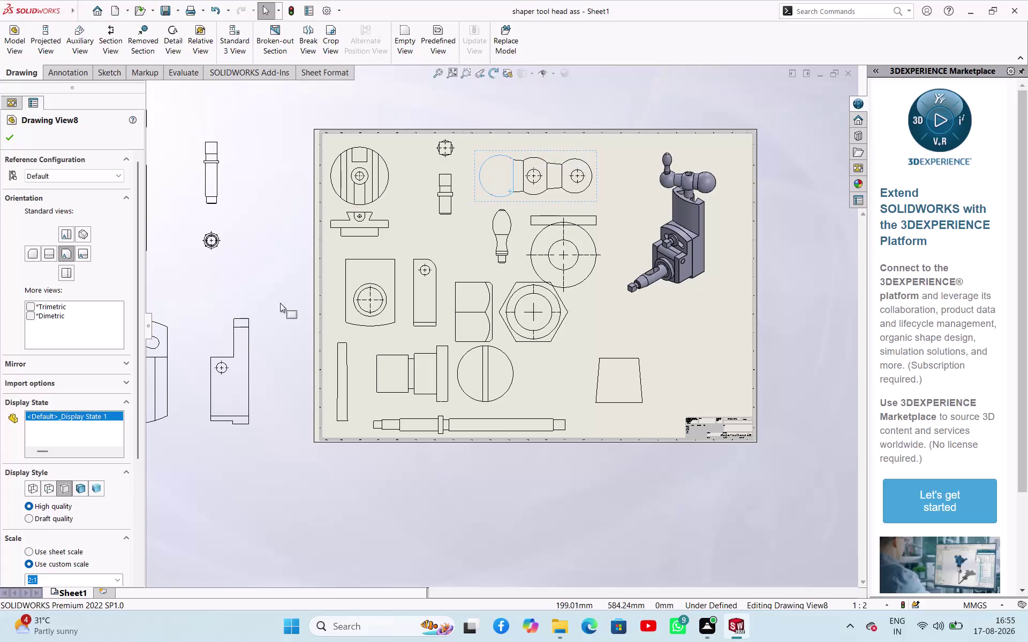
scroll(down, 3)
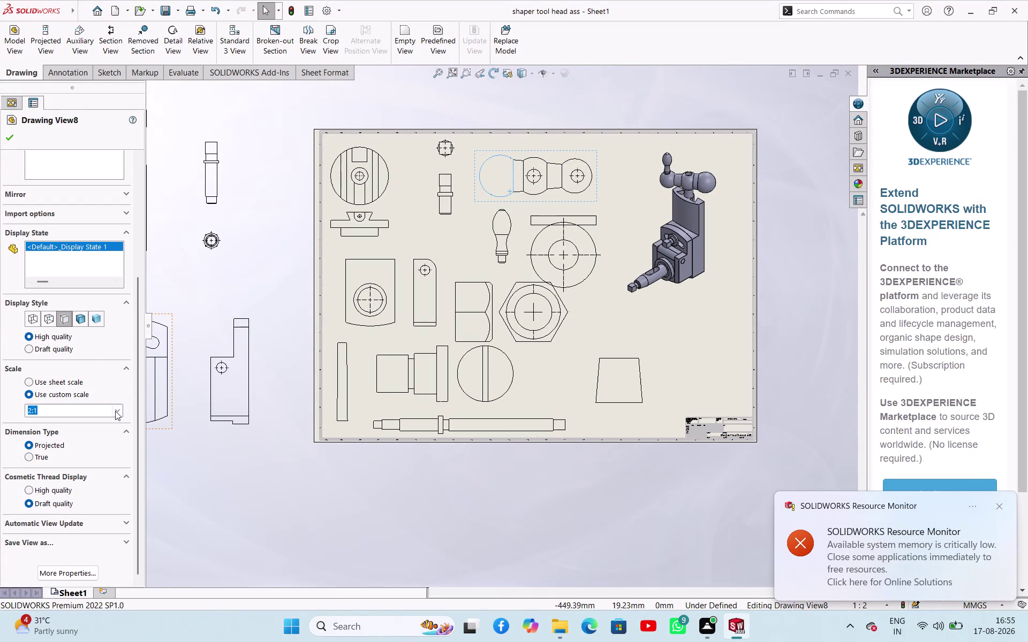
click(115, 411)
click(74, 428)
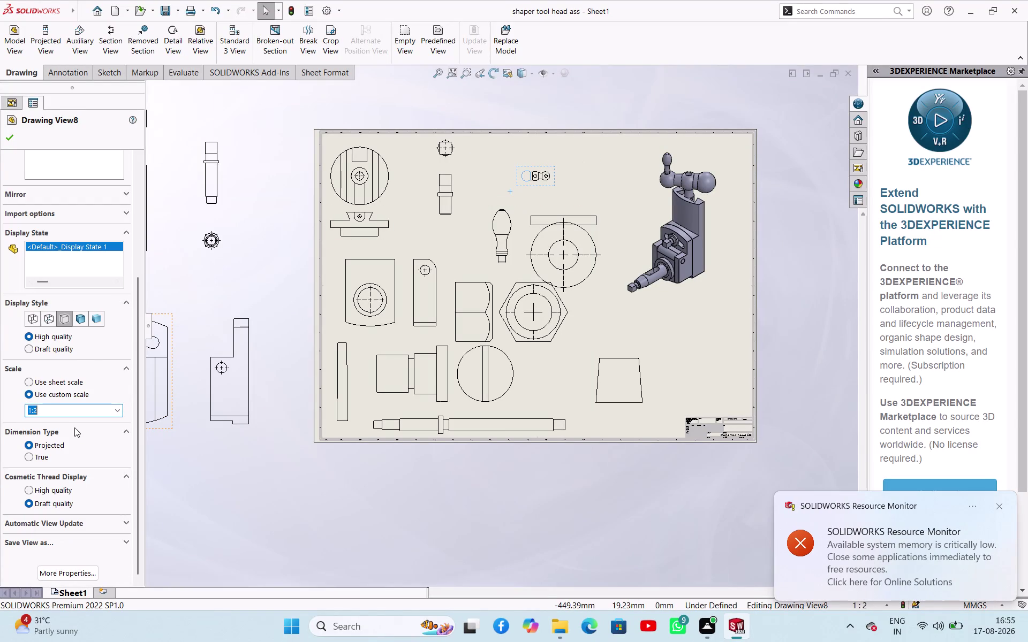
click(117, 404)
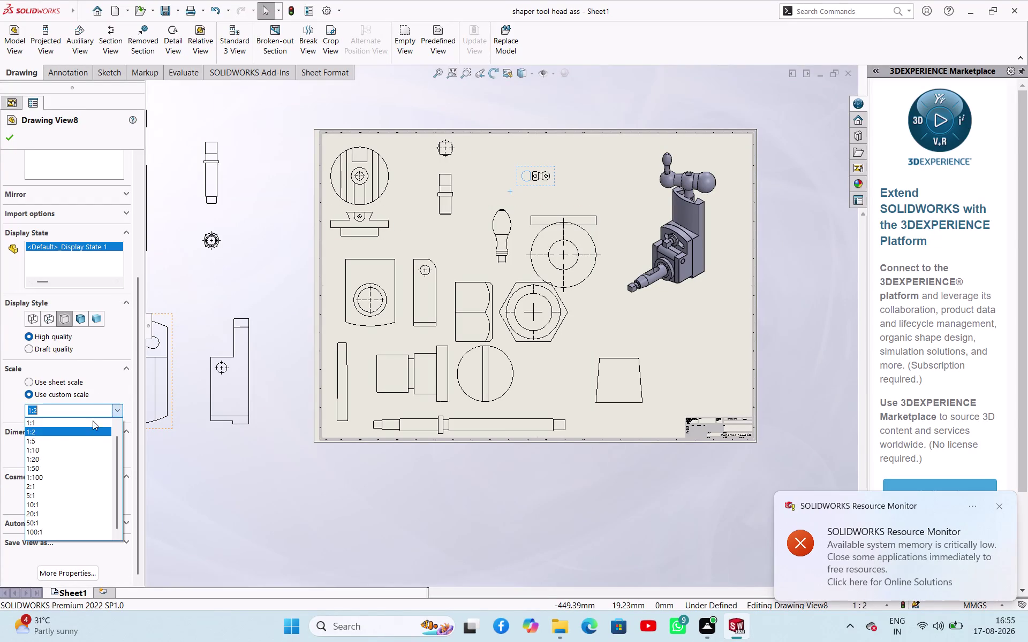
click(59, 450)
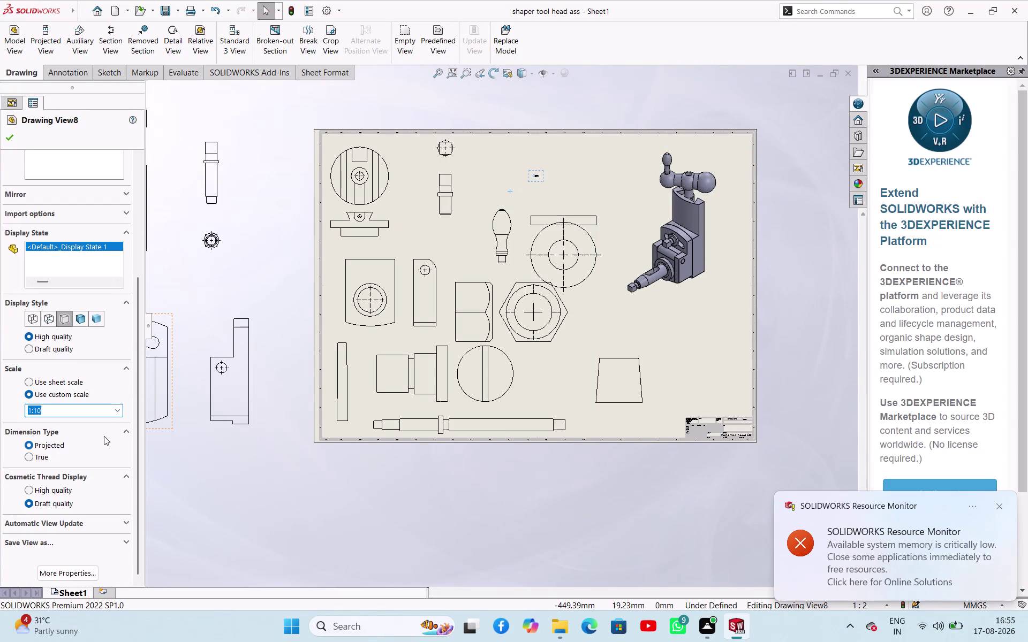
click(114, 410)
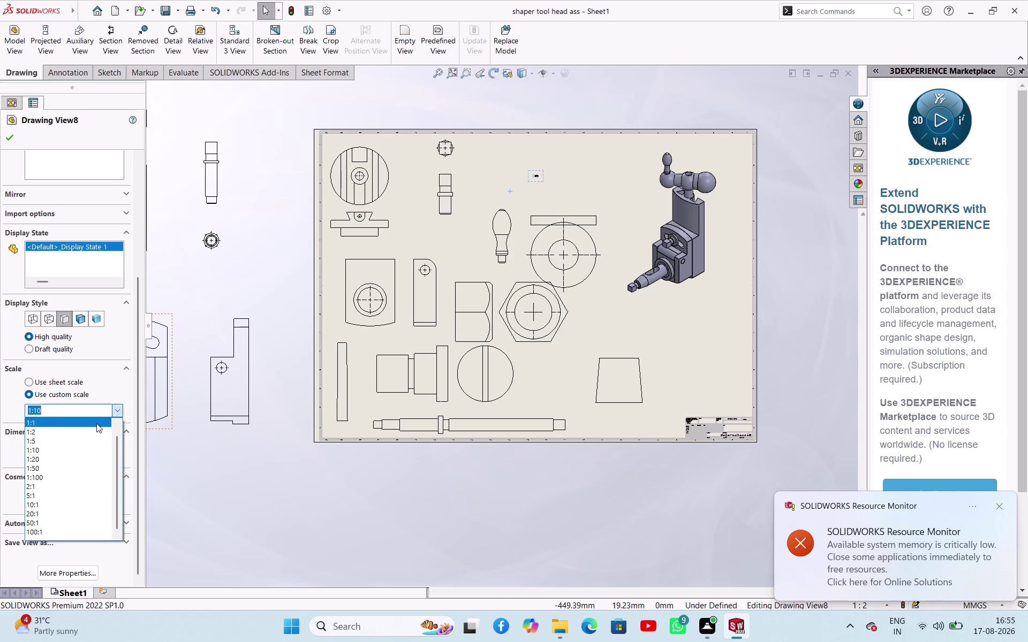
click(91, 426)
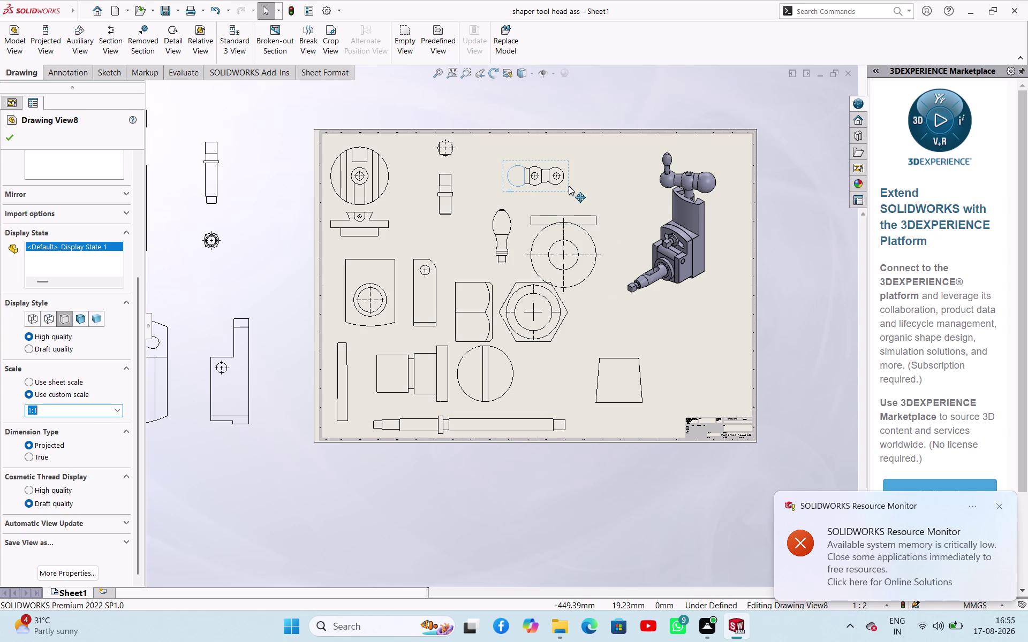
drag(568, 191, 536, 171)
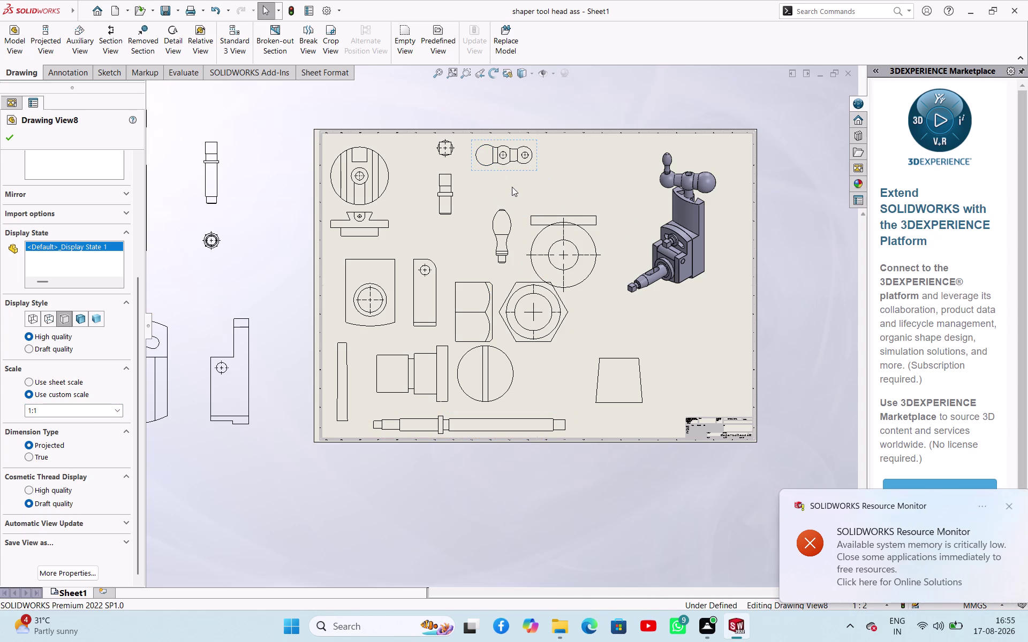
Shift the clamping screw view left, then set the drag plate view to 1:1 and raise it.
drag(456, 211, 428, 201)
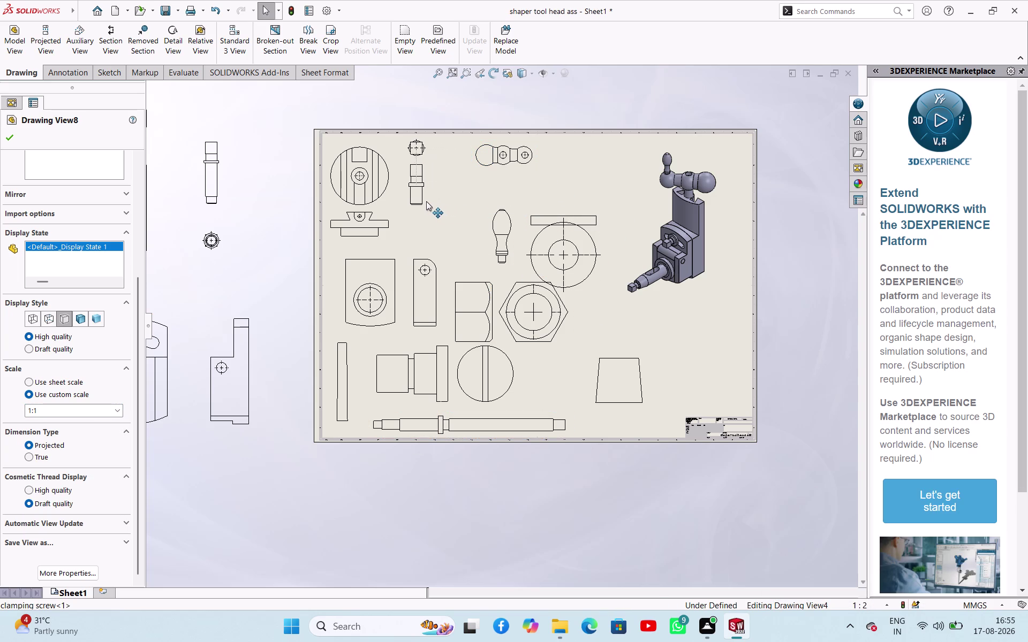
drag(428, 201, 430, 207)
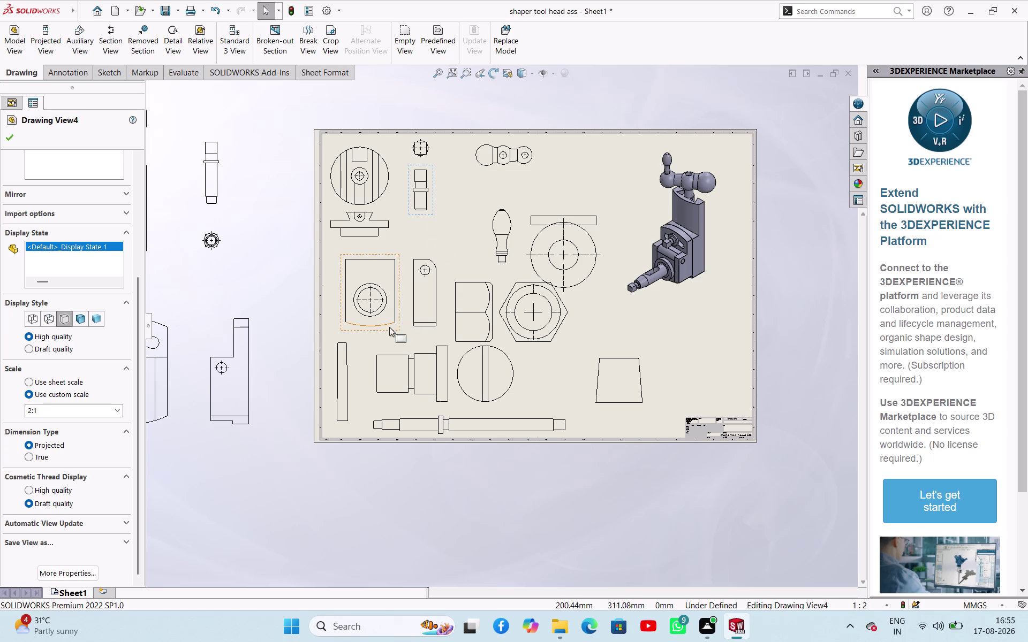
click(389, 327)
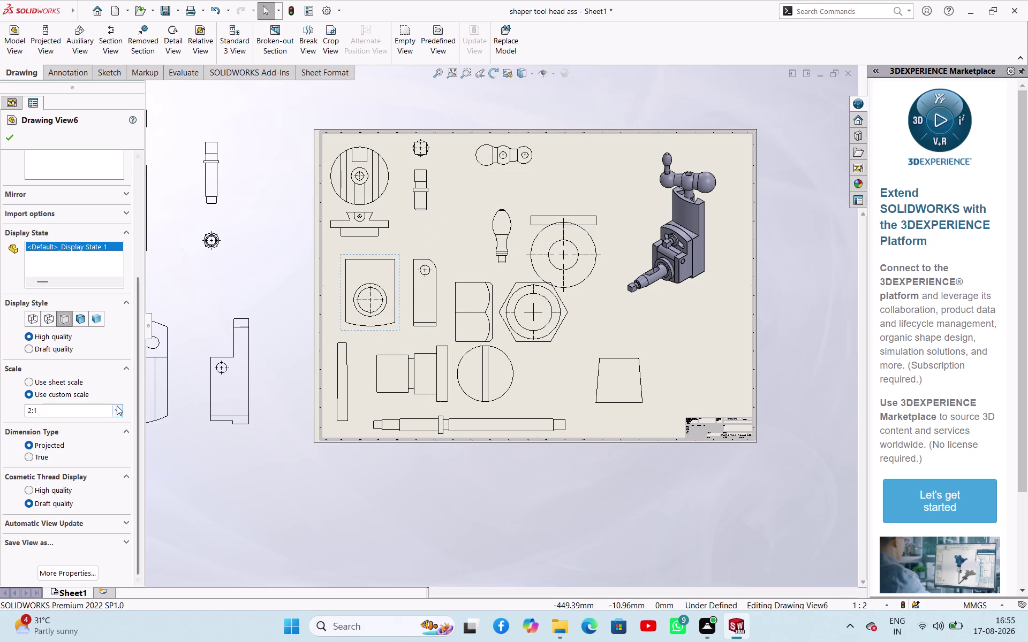
click(116, 406)
click(80, 421)
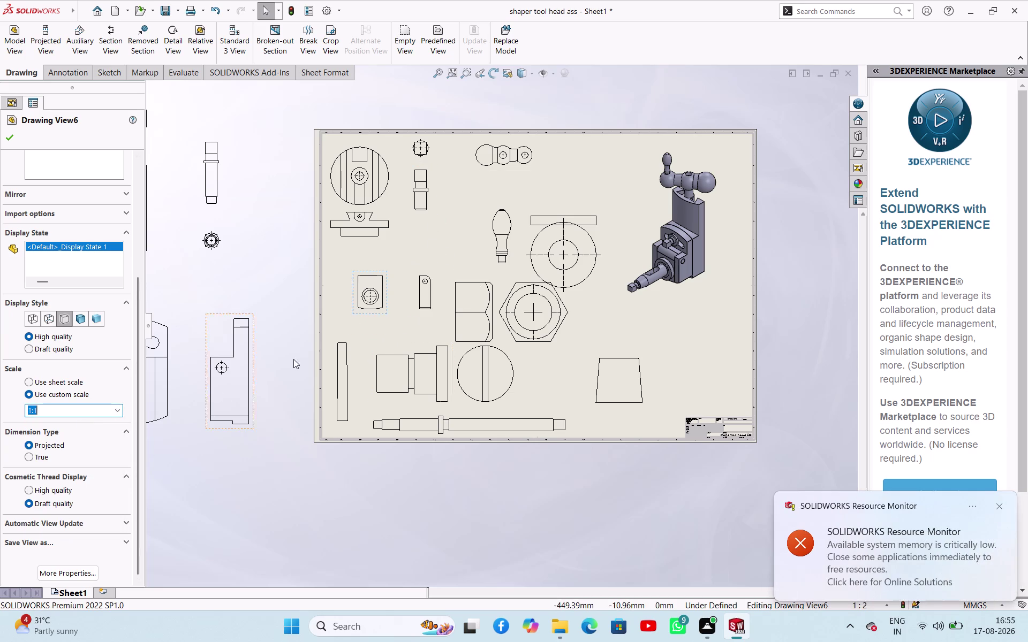
drag(386, 314, 373, 303)
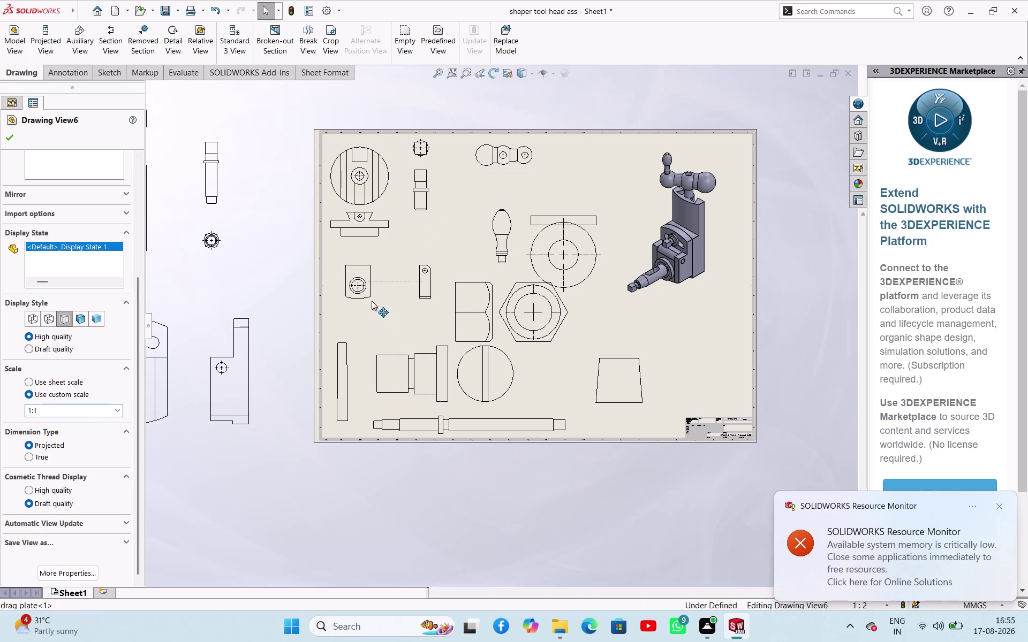
drag(373, 303, 361, 289)
click(461, 252)
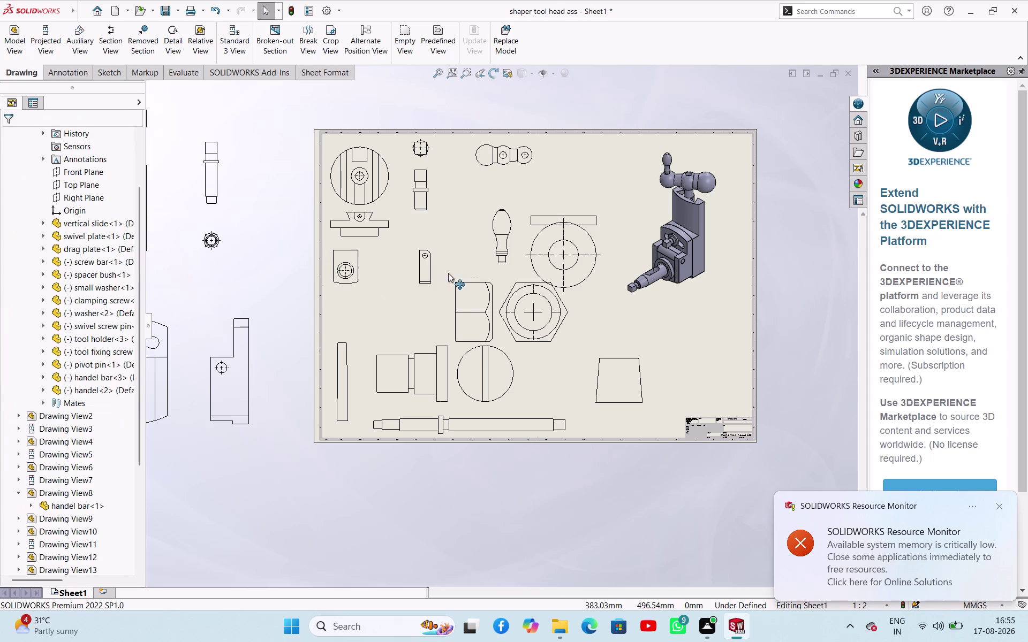
Place the drag plate side view beside it and the thin bar view below.
drag(442, 283, 413, 280)
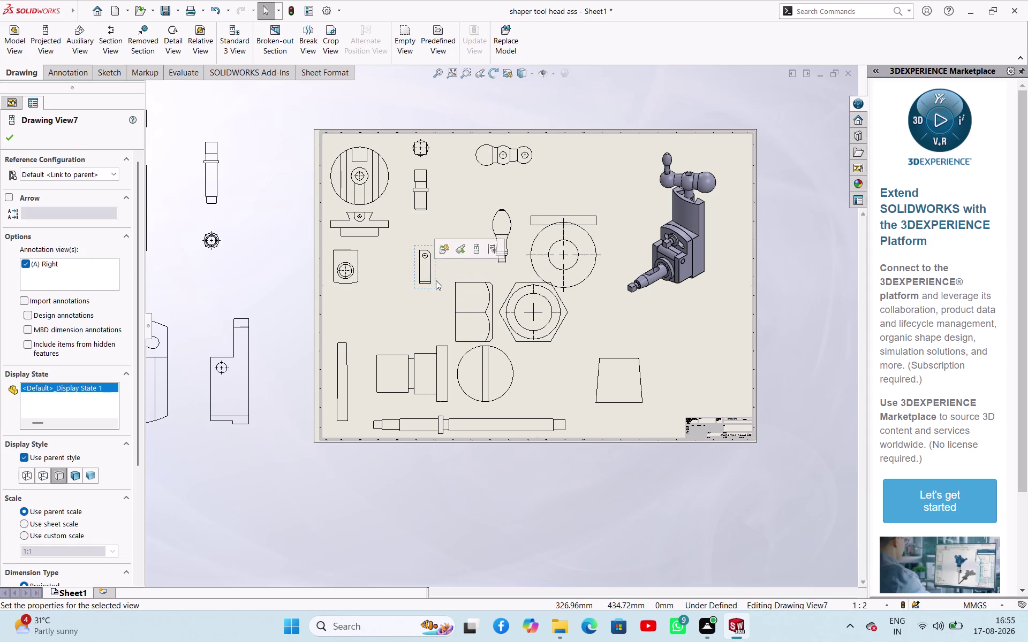
drag(435, 281, 392, 274)
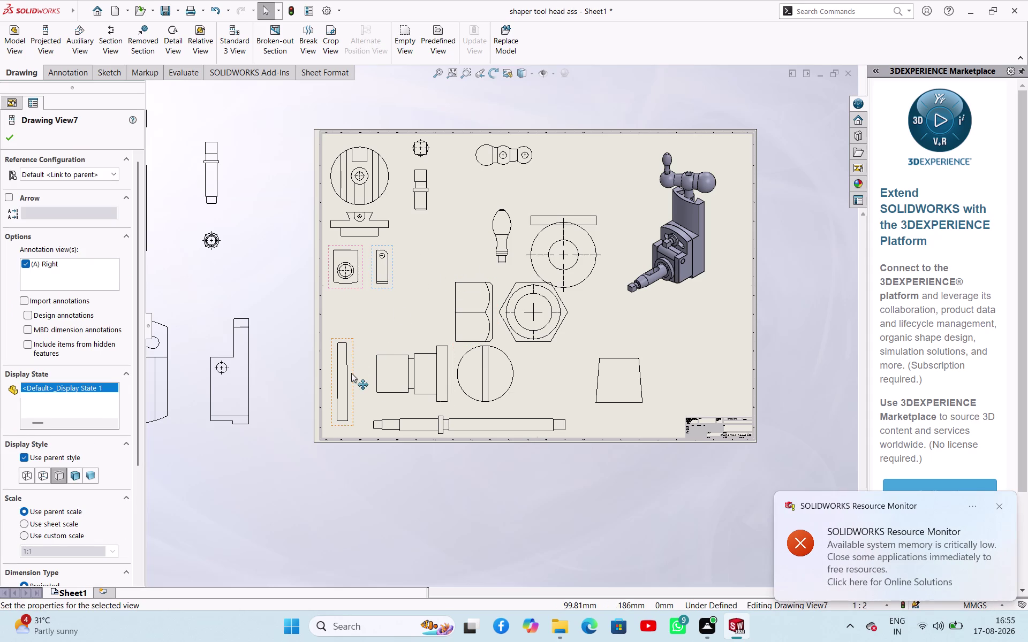
drag(351, 374, 346, 329)
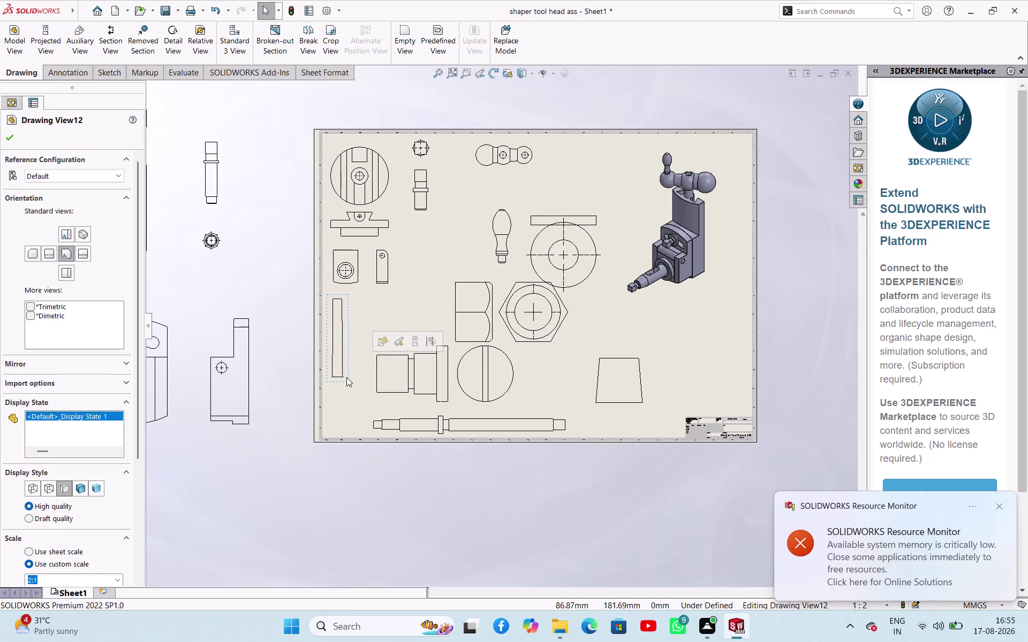
drag(346, 381, 353, 381)
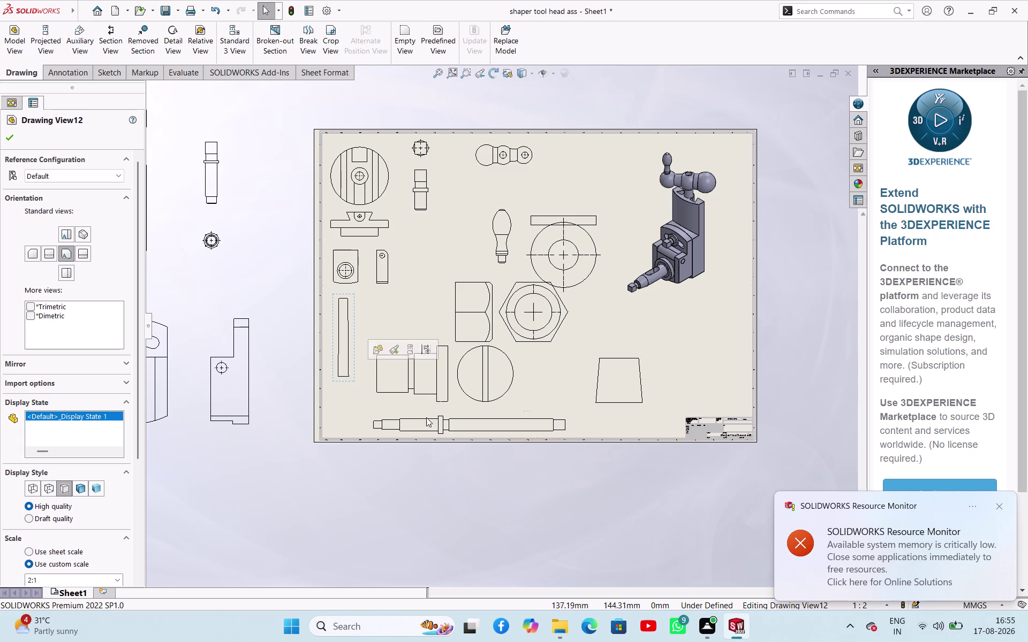
Set the swivel screw pin views to 2:1 and group them to the left.
click(424, 401)
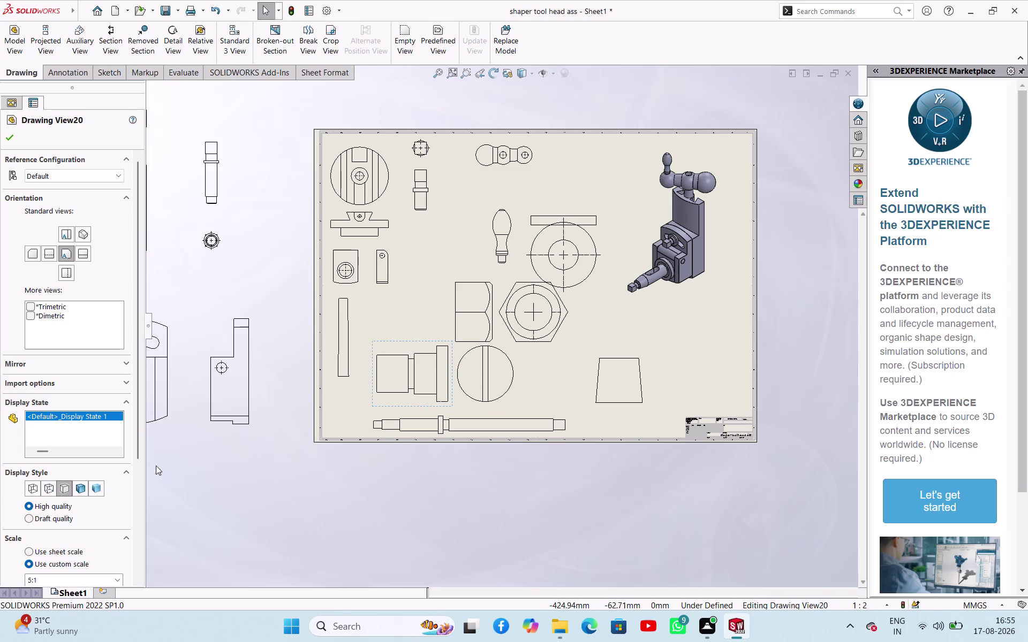
click(119, 578)
click(73, 455)
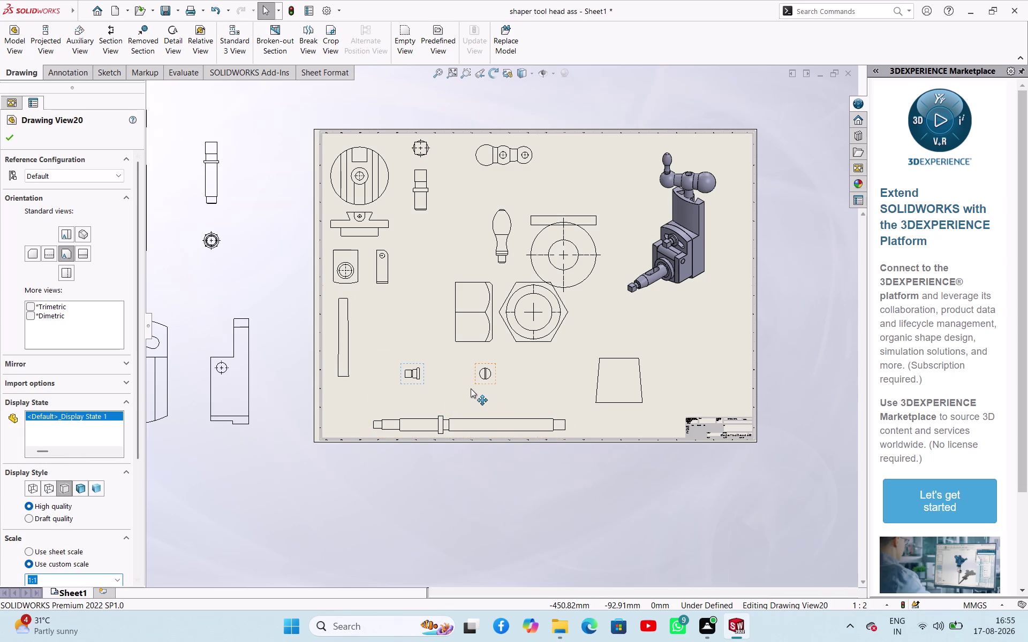
drag(483, 382, 442, 375)
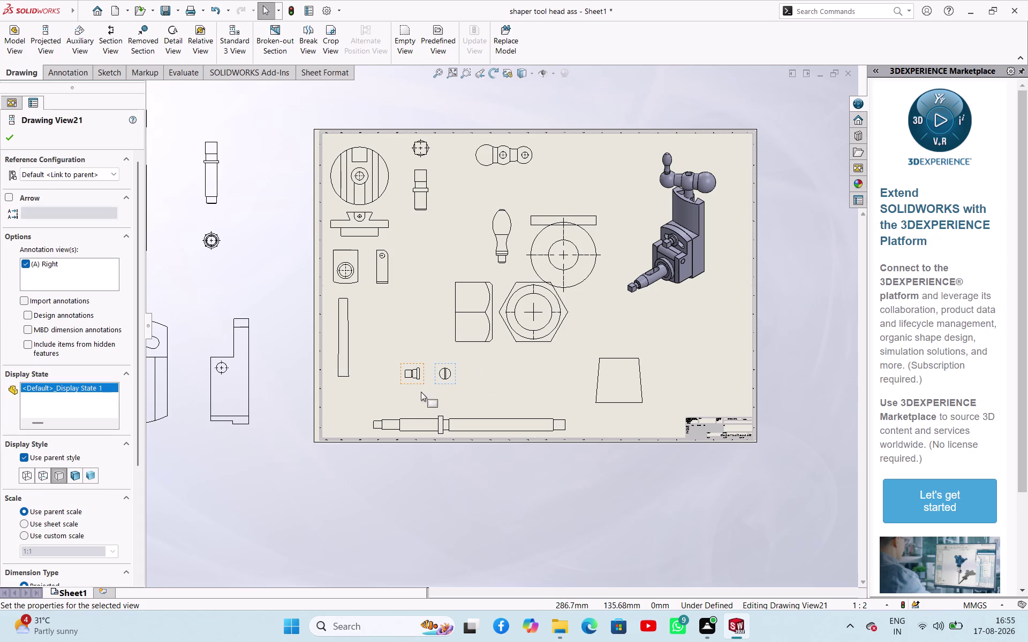
drag(426, 383, 404, 378)
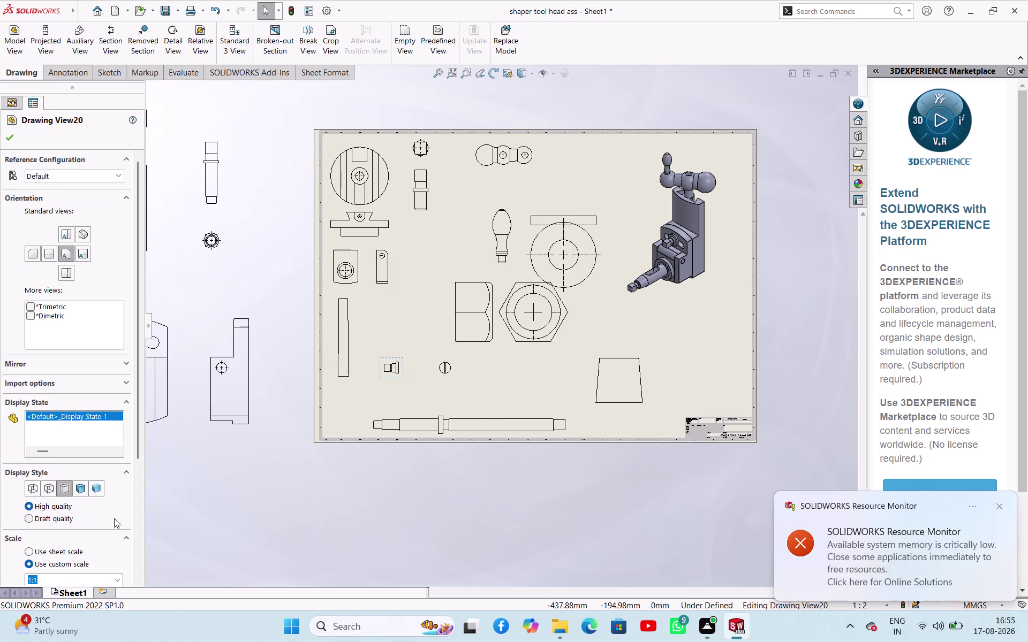
scroll(down, 3)
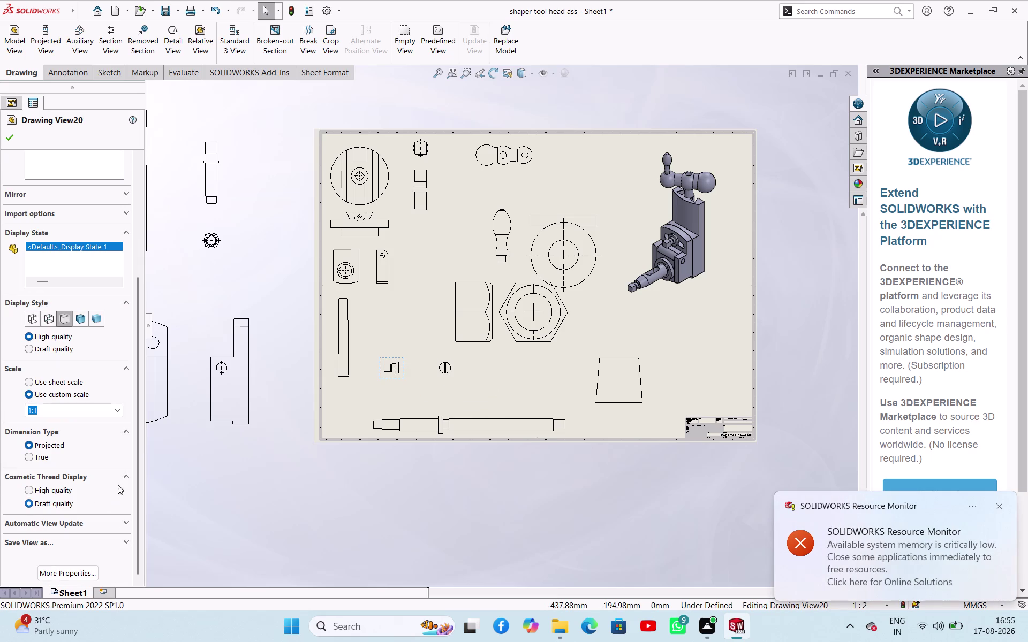
click(121, 416)
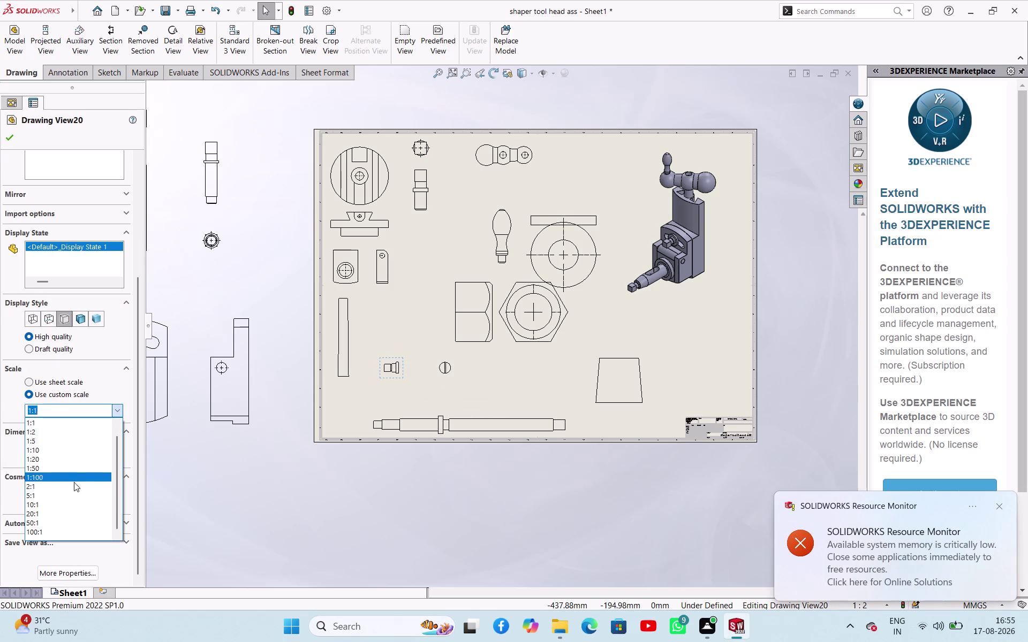
click(74, 484)
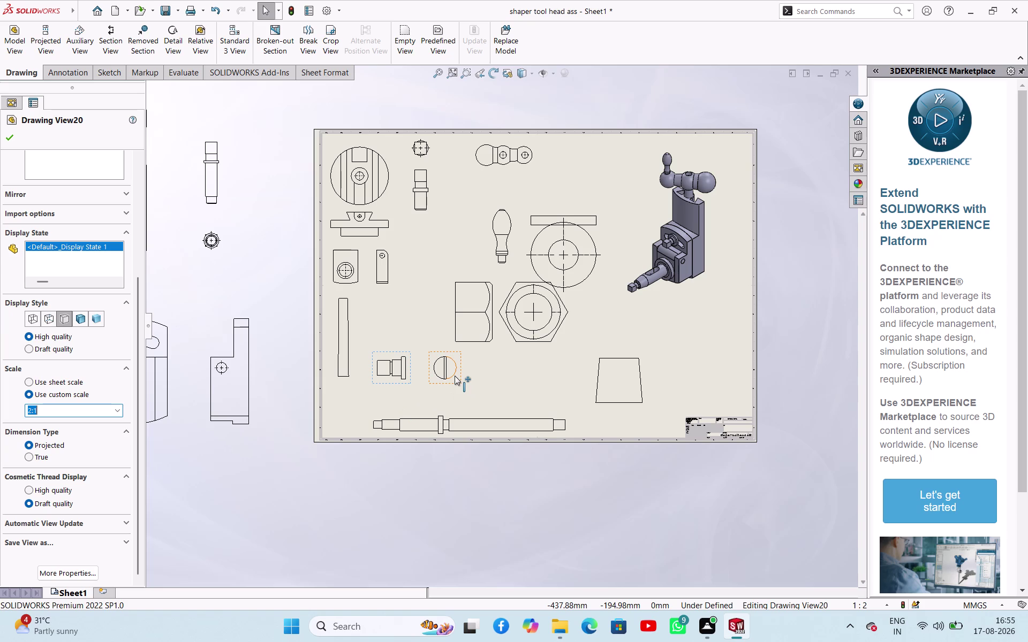
drag(458, 383, 434, 387)
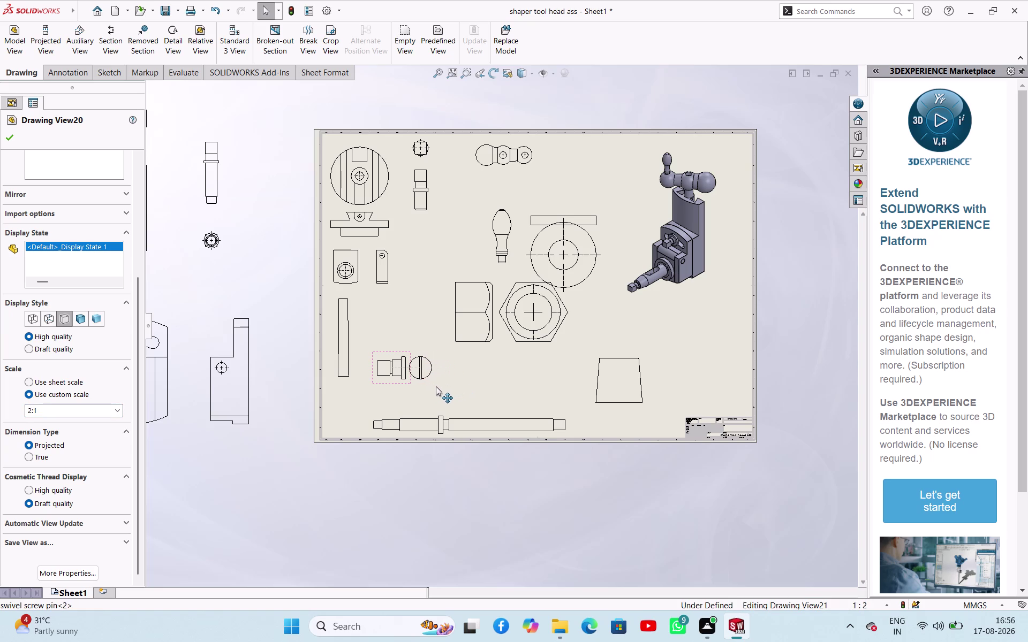
drag(434, 386, 441, 388)
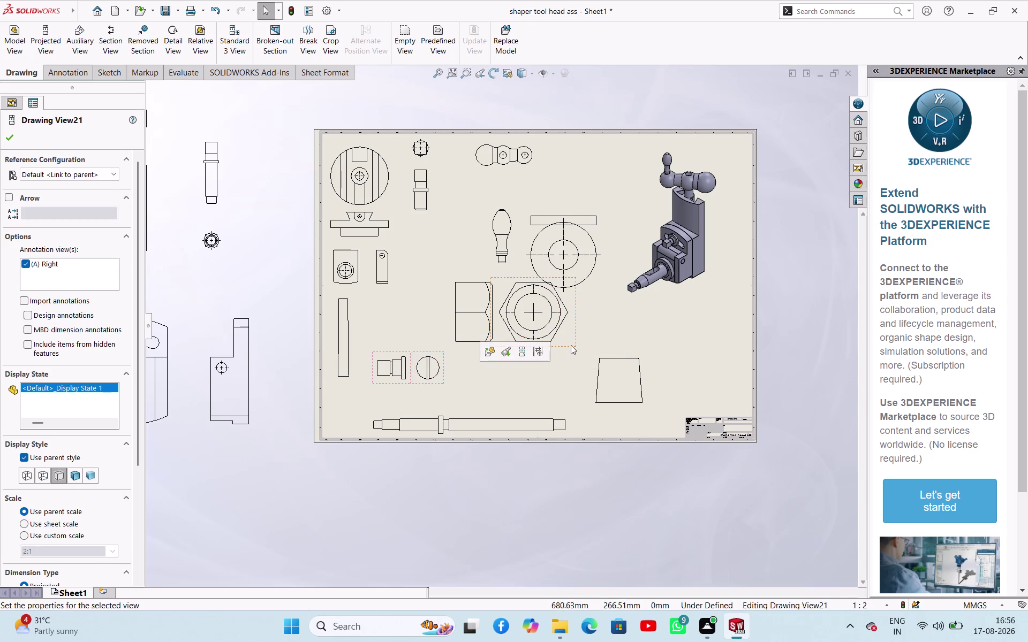
Give the hexagon nut views their own scale, first trying 2:1.
click(572, 346)
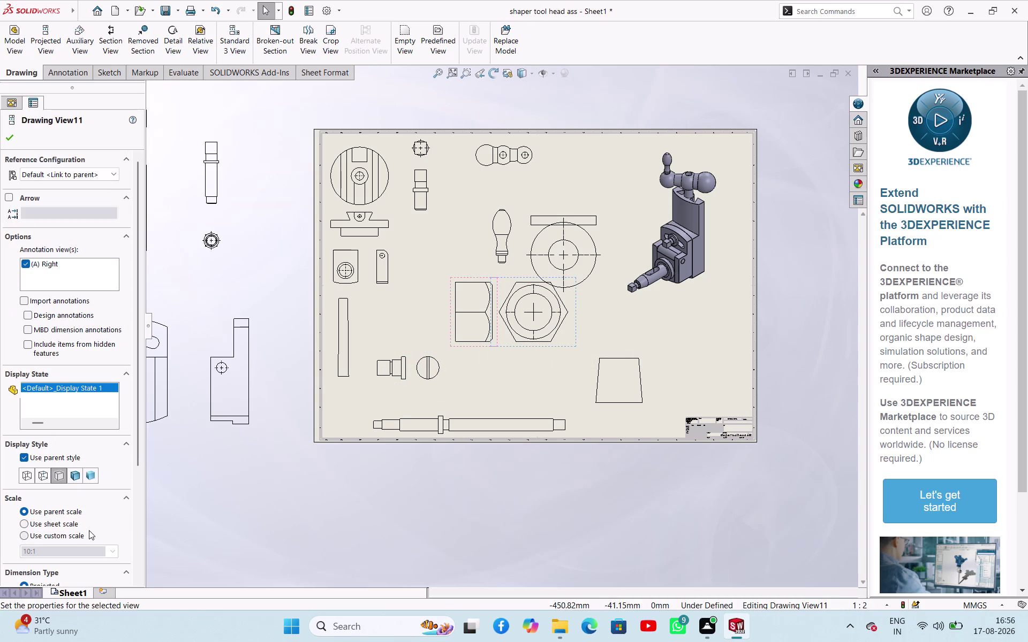
click(79, 535)
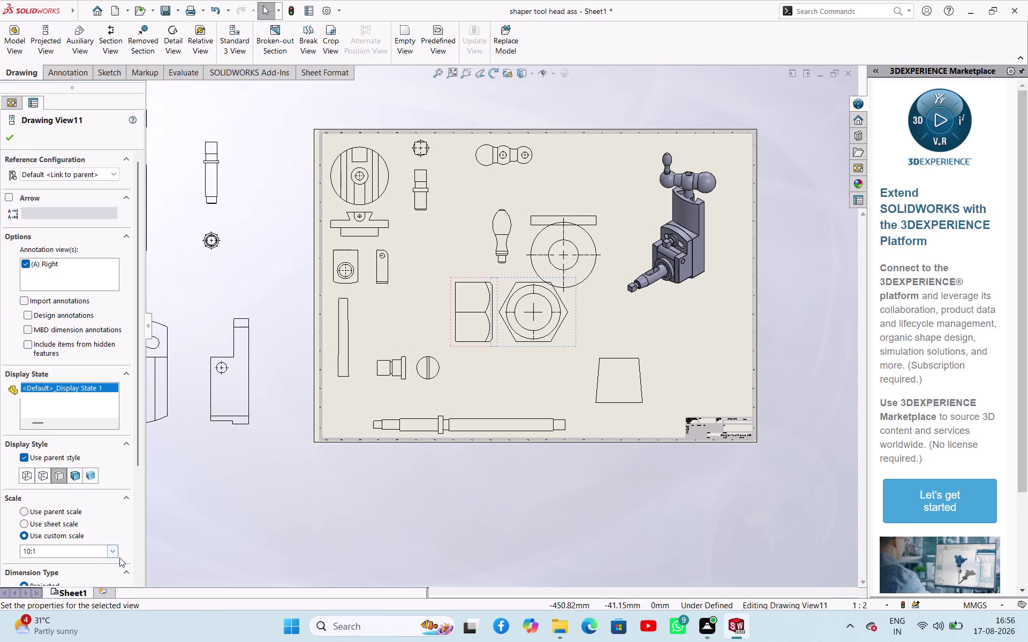
click(110, 550)
click(59, 488)
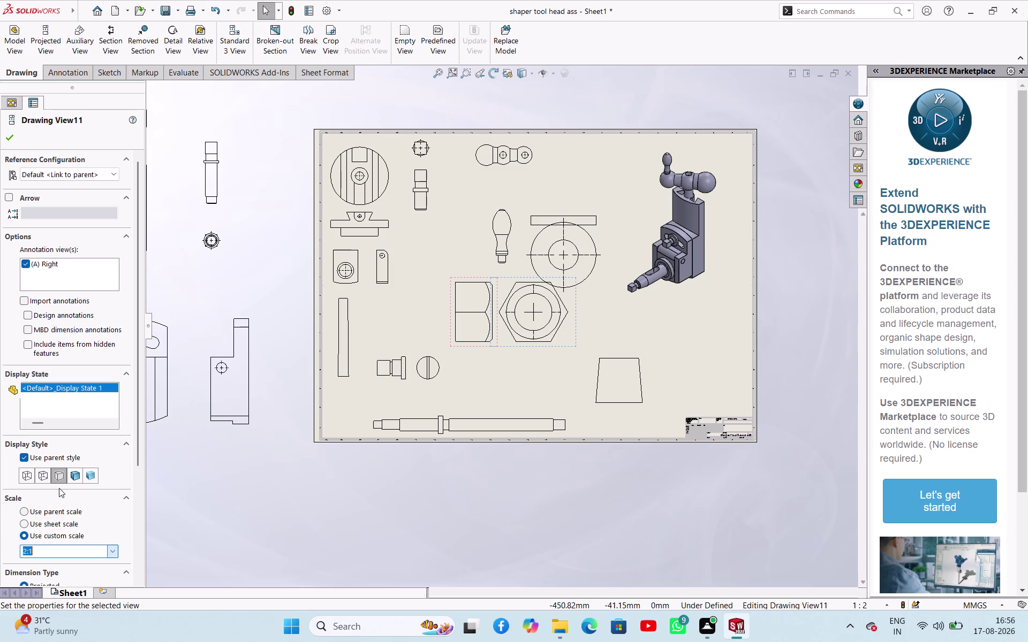
click(111, 550)
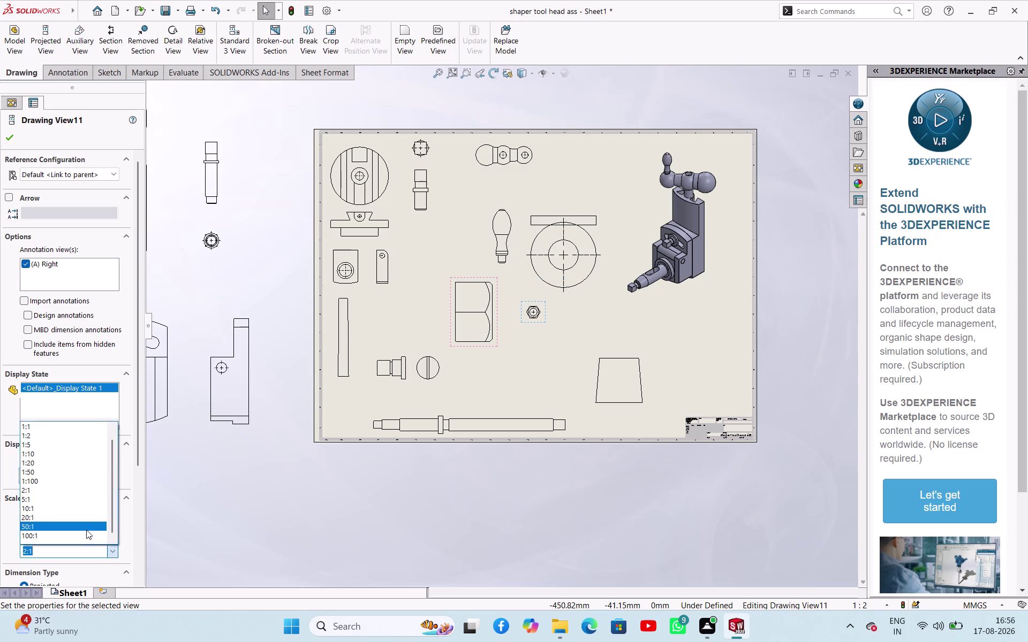
click(56, 430)
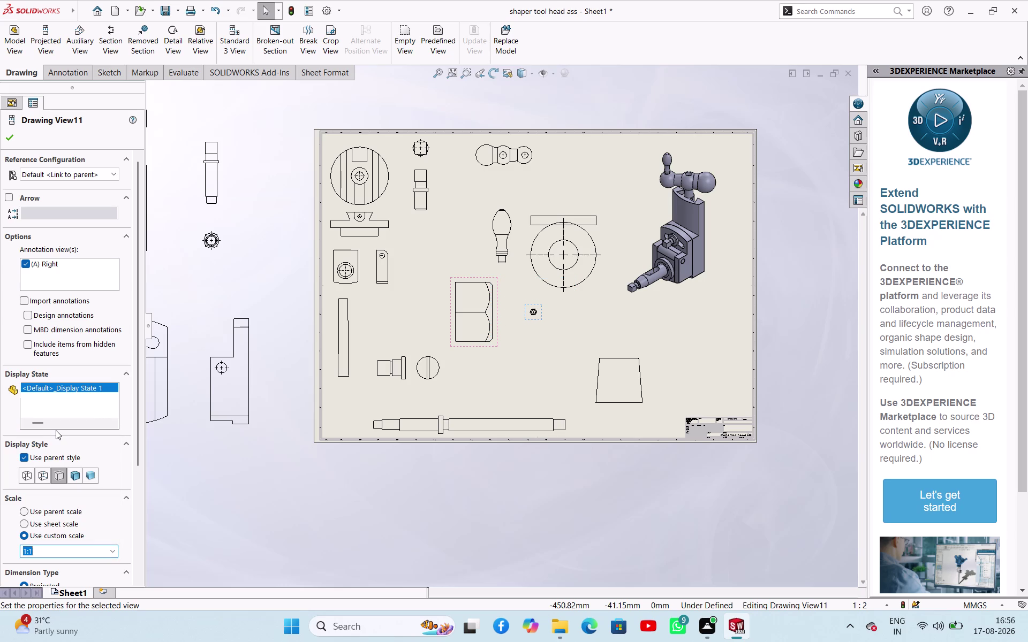
drag(106, 550, 114, 552)
click(114, 552)
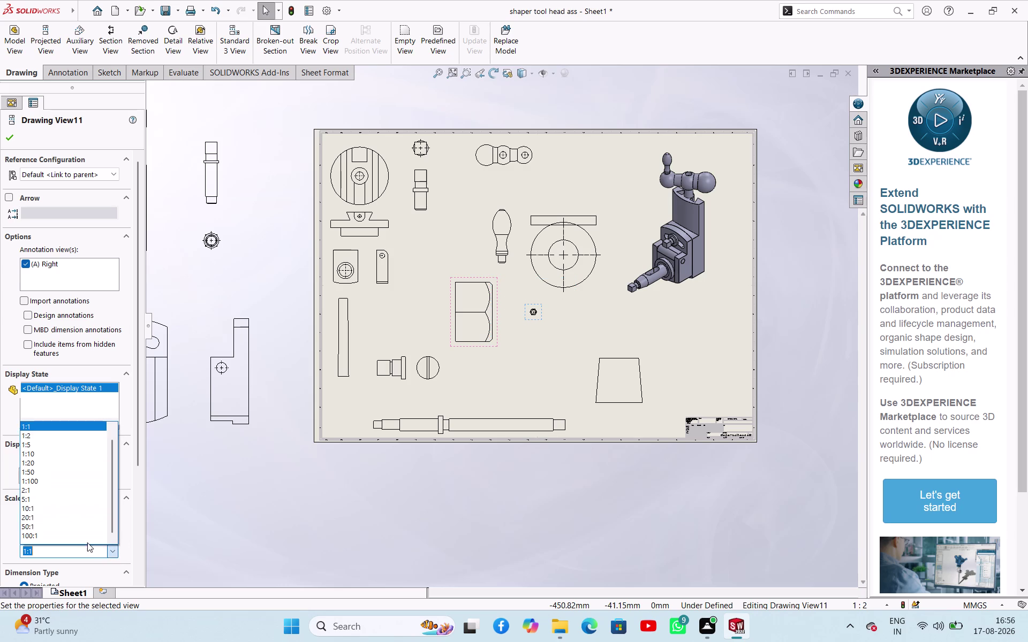
click(50, 492)
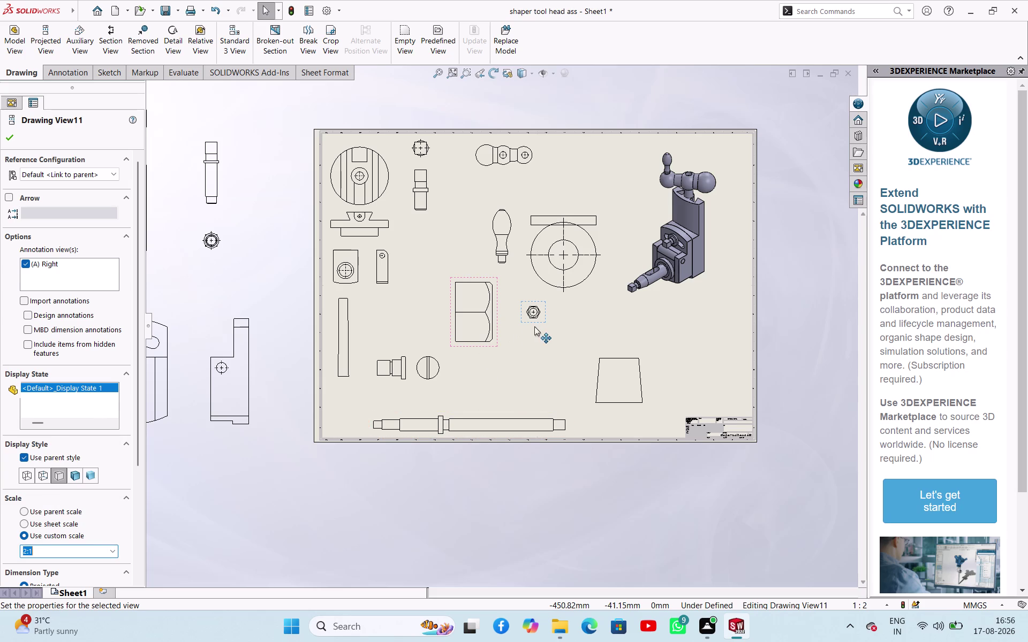
Change the nut view's scale value to 5, making it 5:1.
double_click(77, 553)
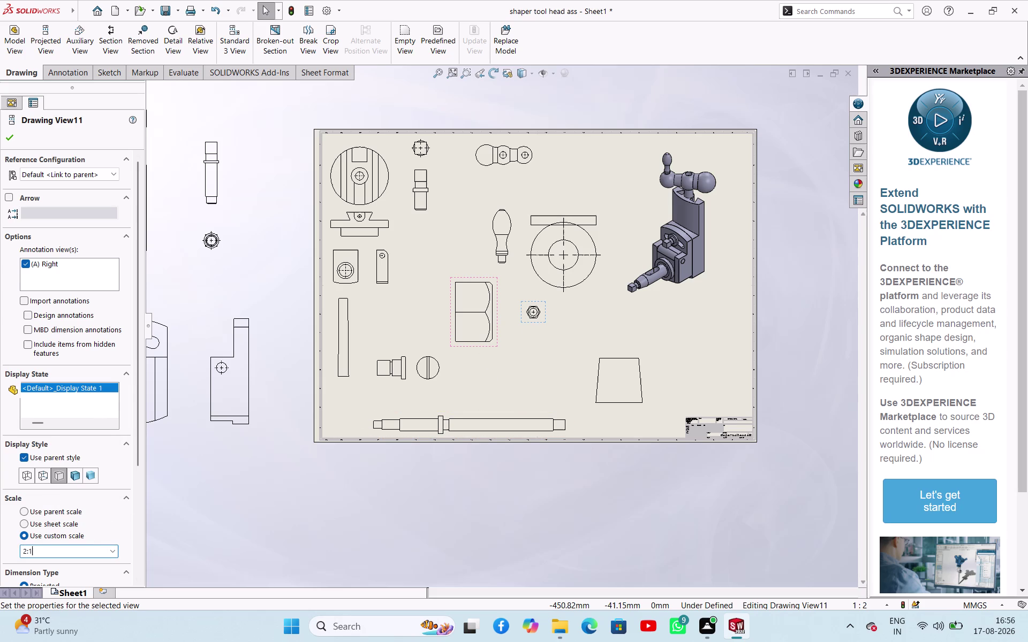
click(77, 554)
key(BackSpace)
key(5)
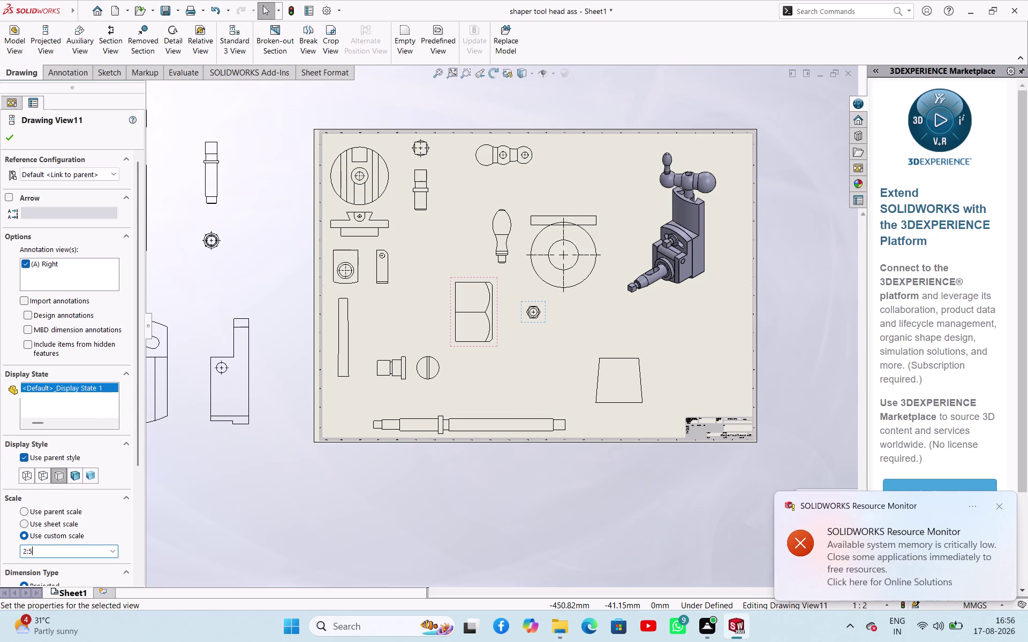
click(548, 369)
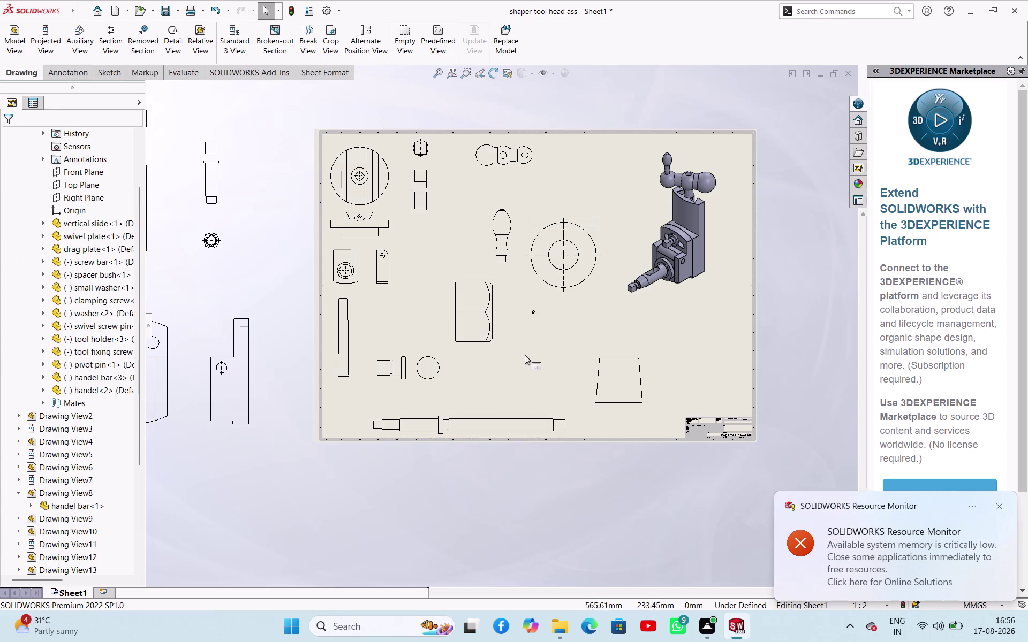
click(537, 319)
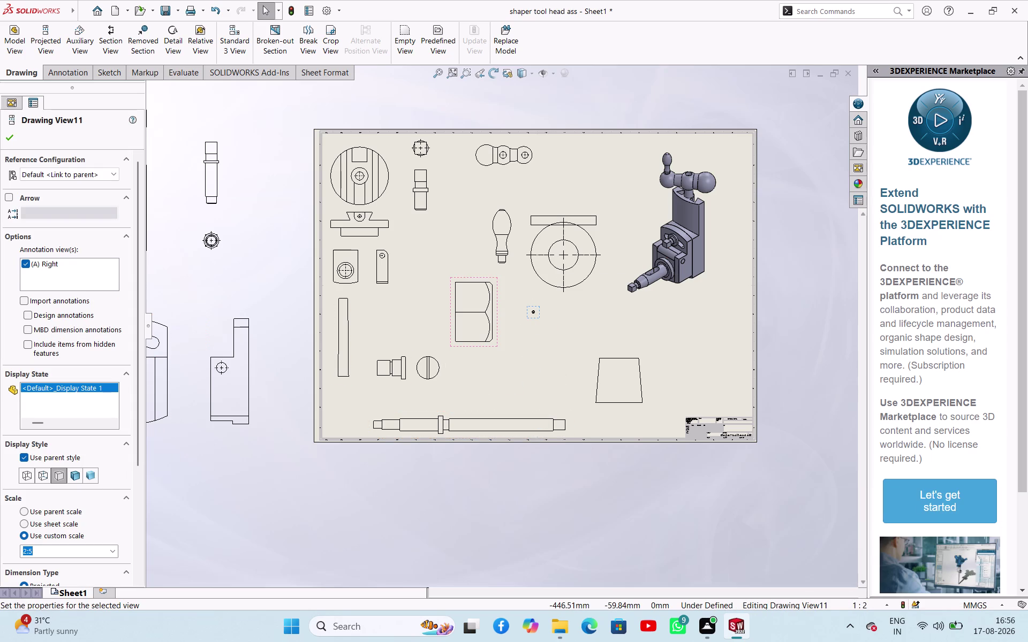
click(112, 554)
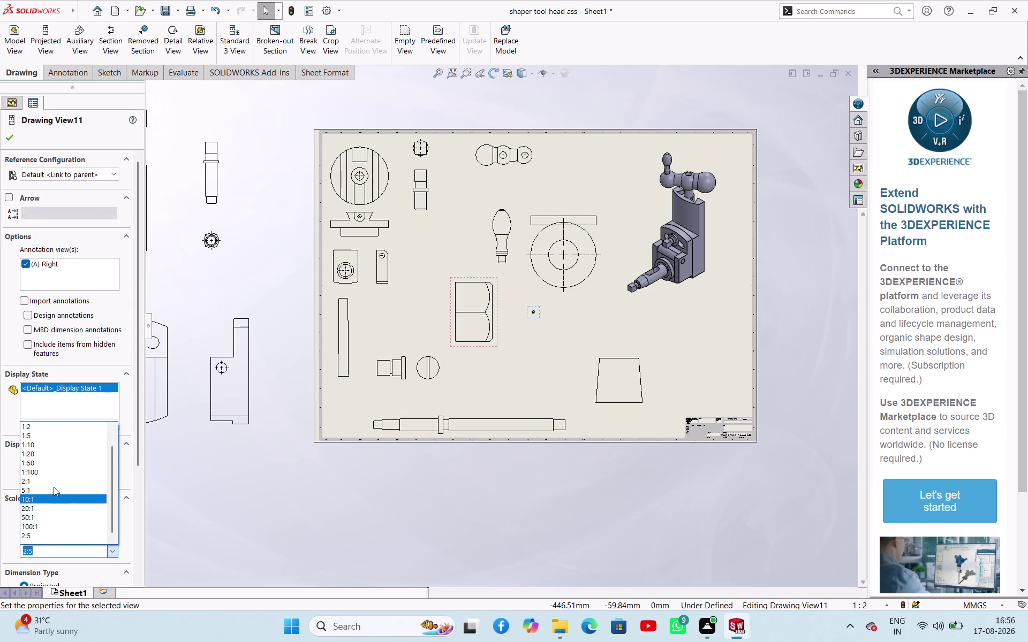
click(54, 488)
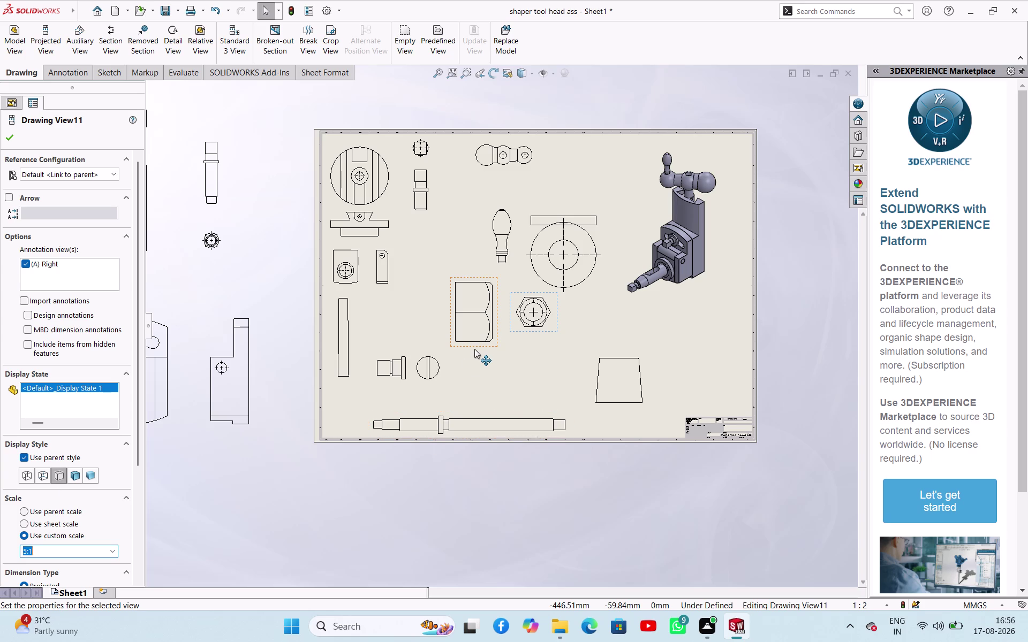
Set the nut side view to 5:1, then move both nut views and the long shaft view left.
click(475, 349)
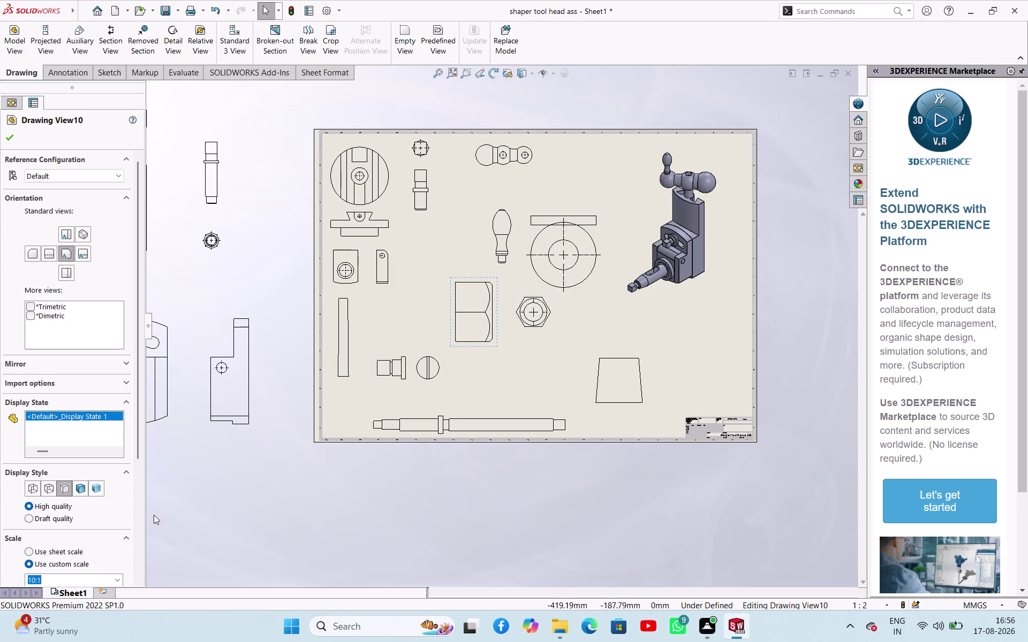
click(119, 579)
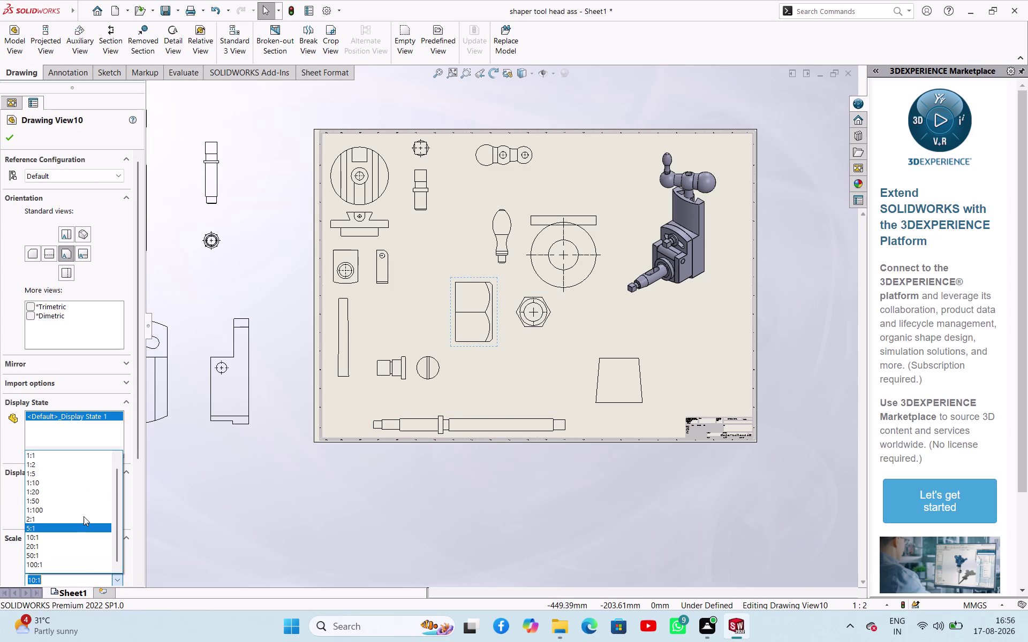
click(83, 527)
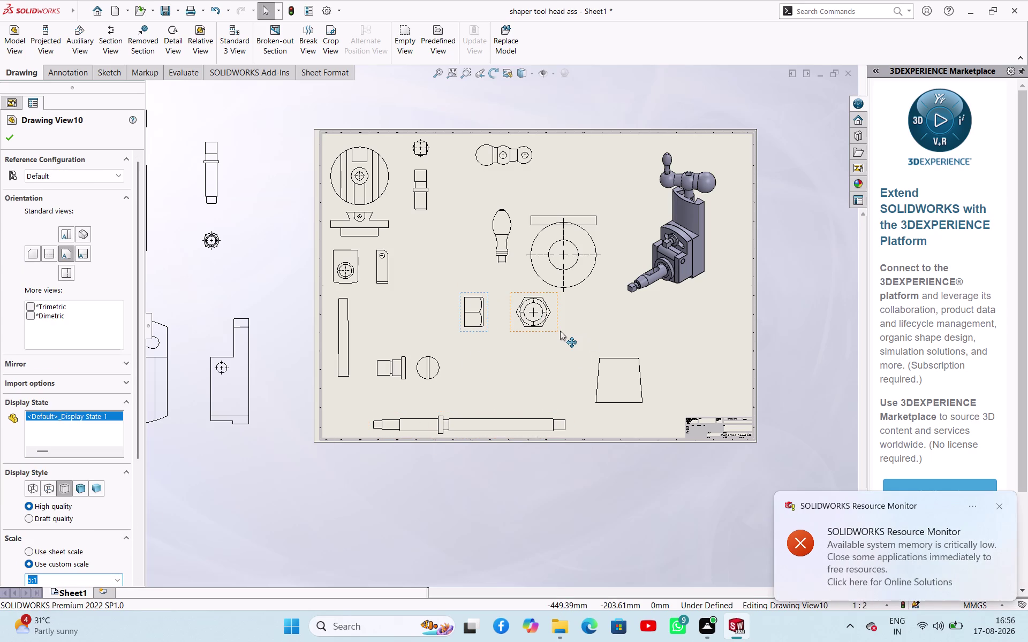
drag(560, 330, 419, 317)
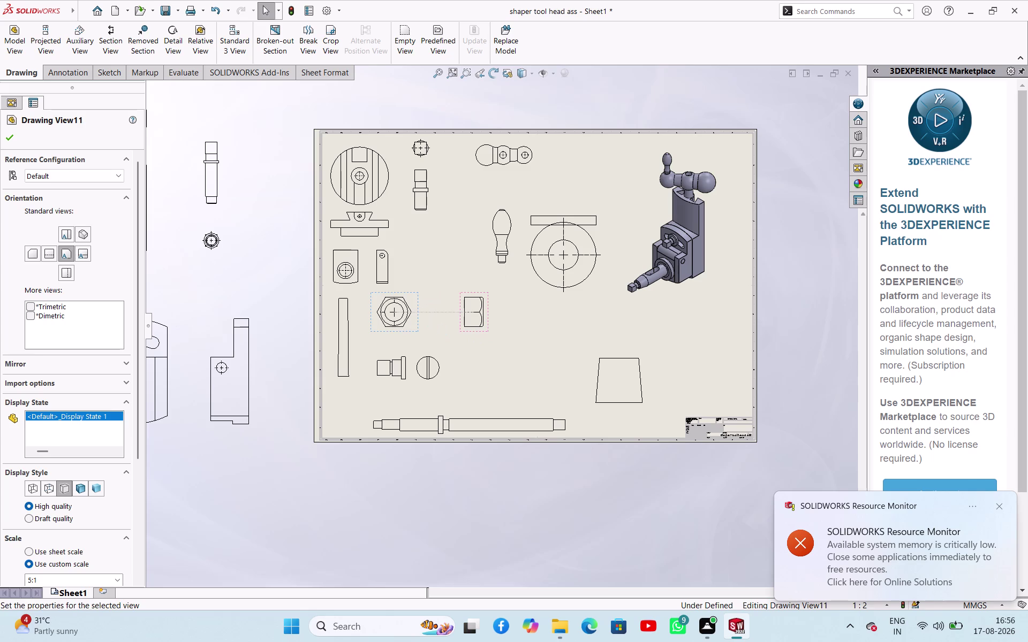
drag(486, 329, 441, 328)
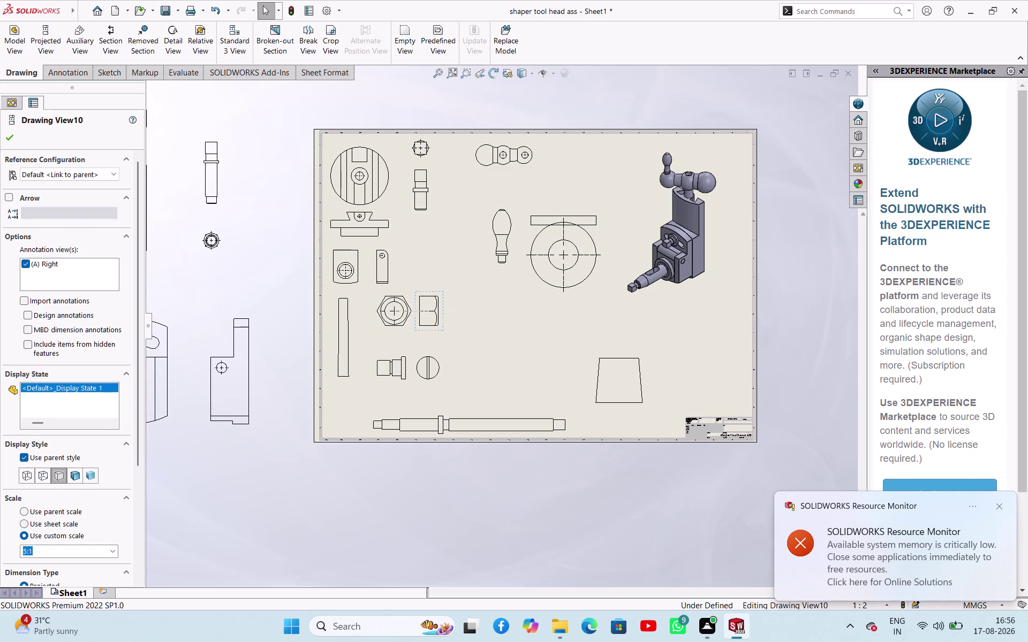
drag(571, 427, 526, 419)
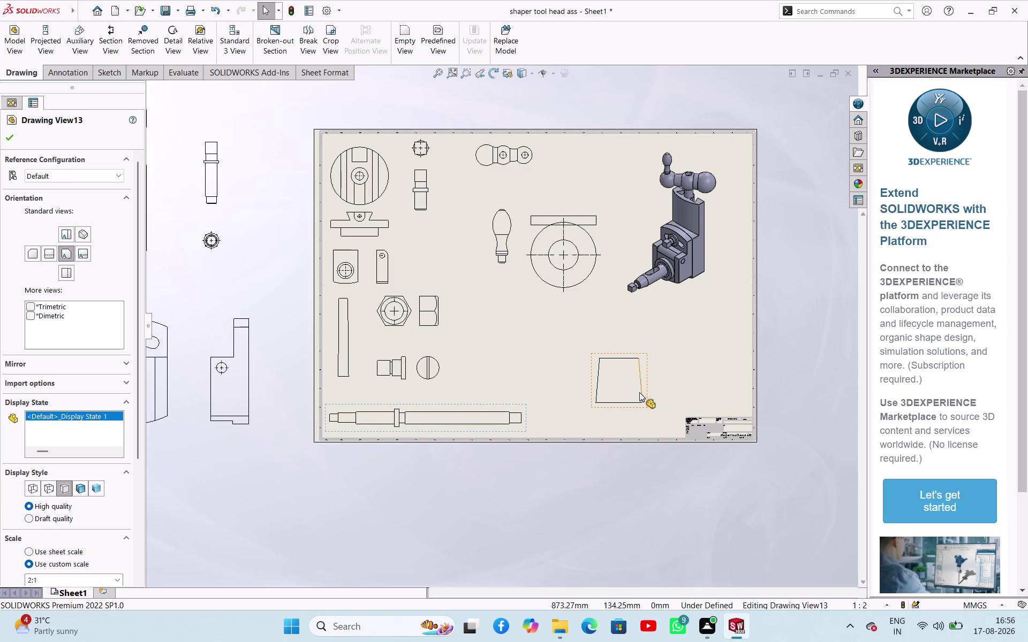
Move the tapered block, handle bar, handle and small washer views closer together on the left.
drag(646, 402, 512, 384)
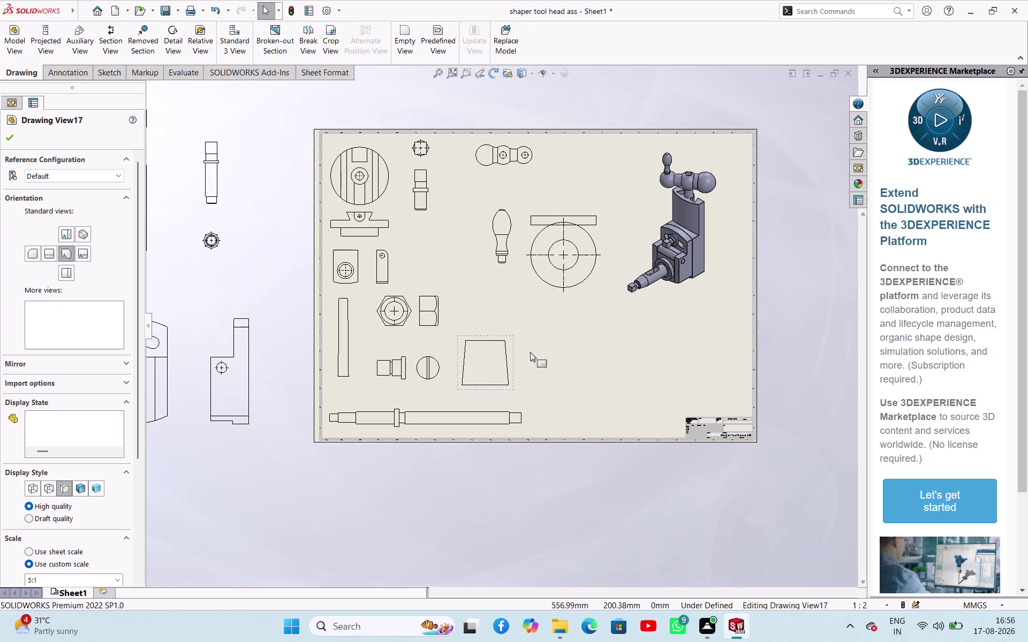
drag(534, 162, 521, 167)
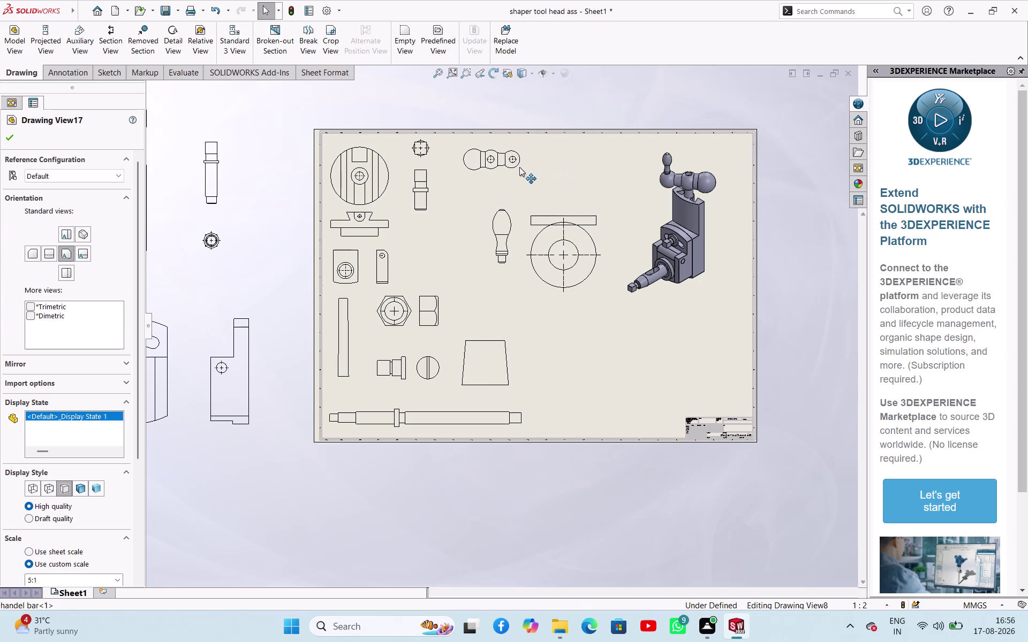
drag(521, 167, 506, 170)
drag(513, 214, 484, 197)
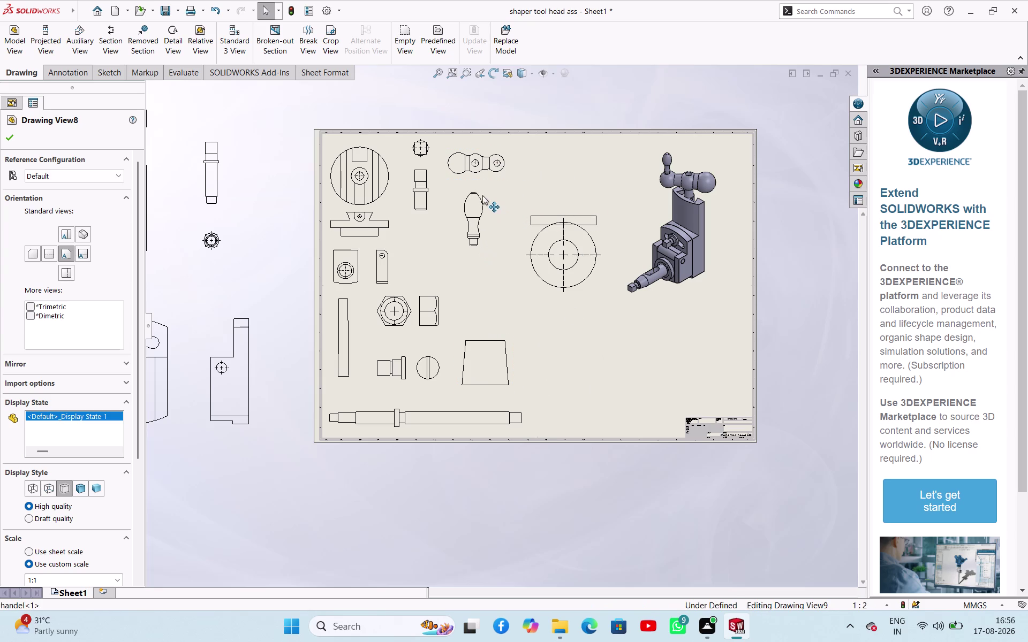
drag(484, 196, 466, 194)
drag(602, 226, 600, 223)
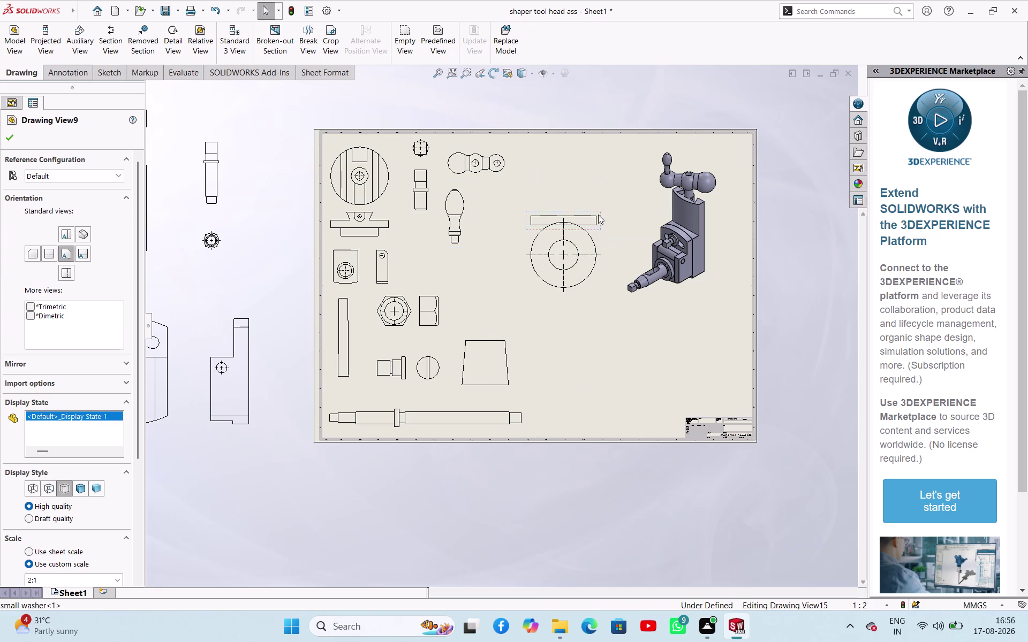
drag(599, 222, 557, 201)
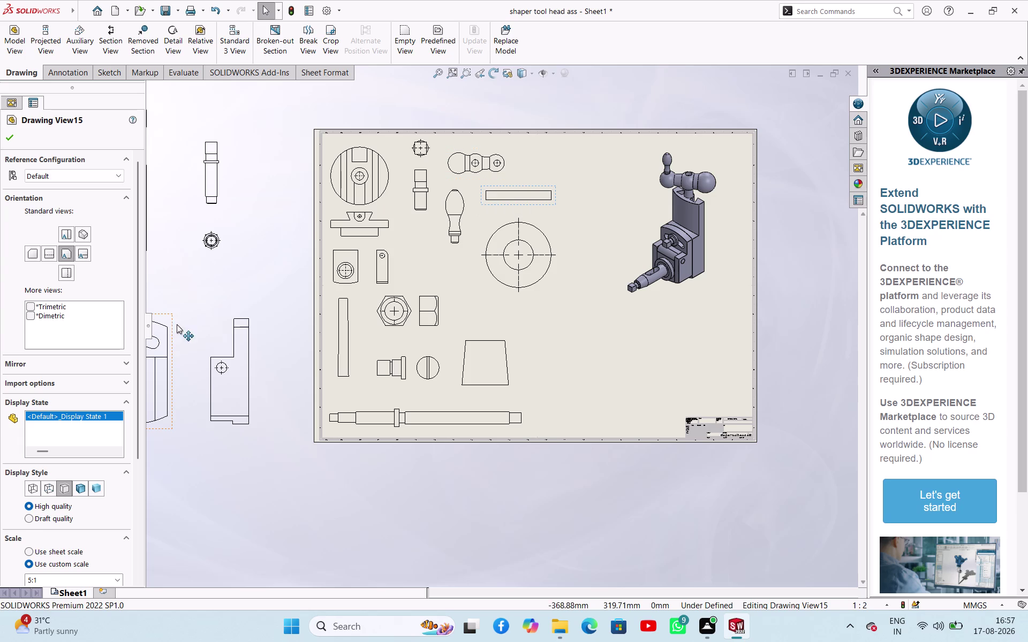
Insert a spacer bush part view with a projected side view to its right.
click(13, 139)
click(12, 49)
click(75, 313)
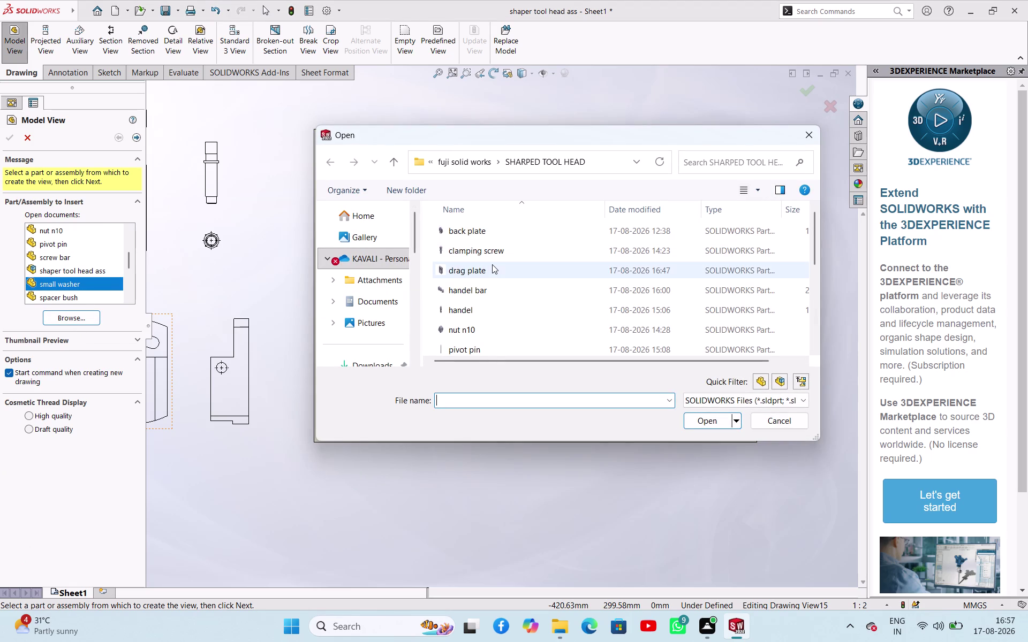
scroll(down, 3)
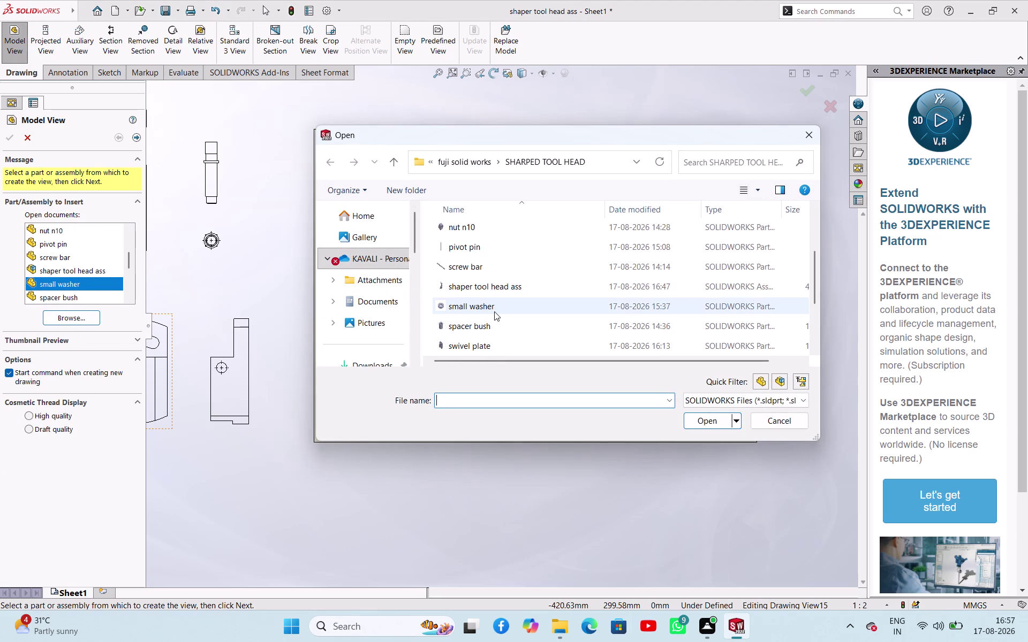
click(494, 341)
click(712, 424)
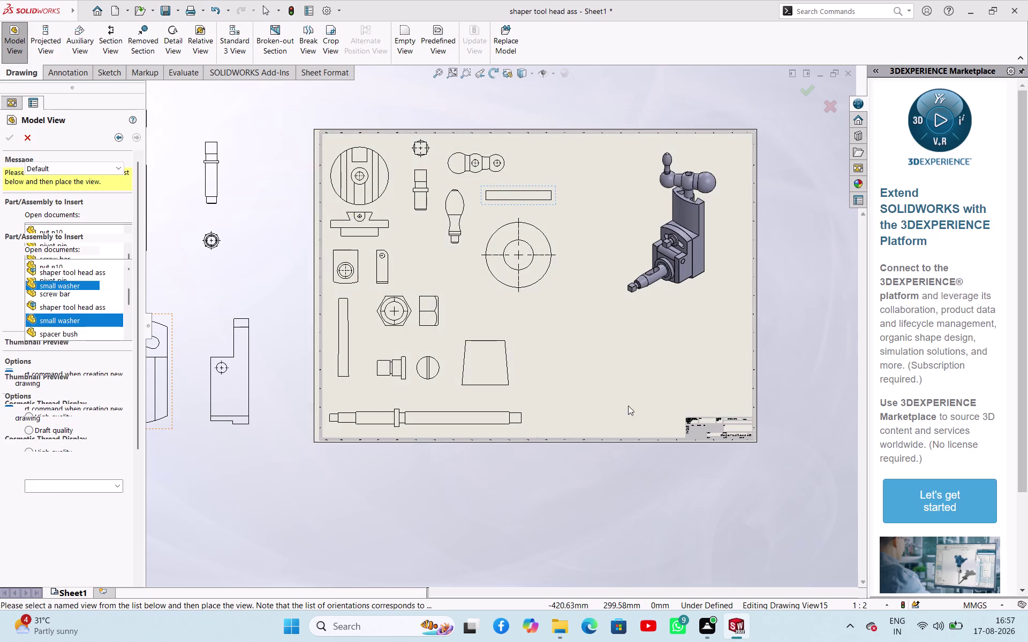
click(569, 361)
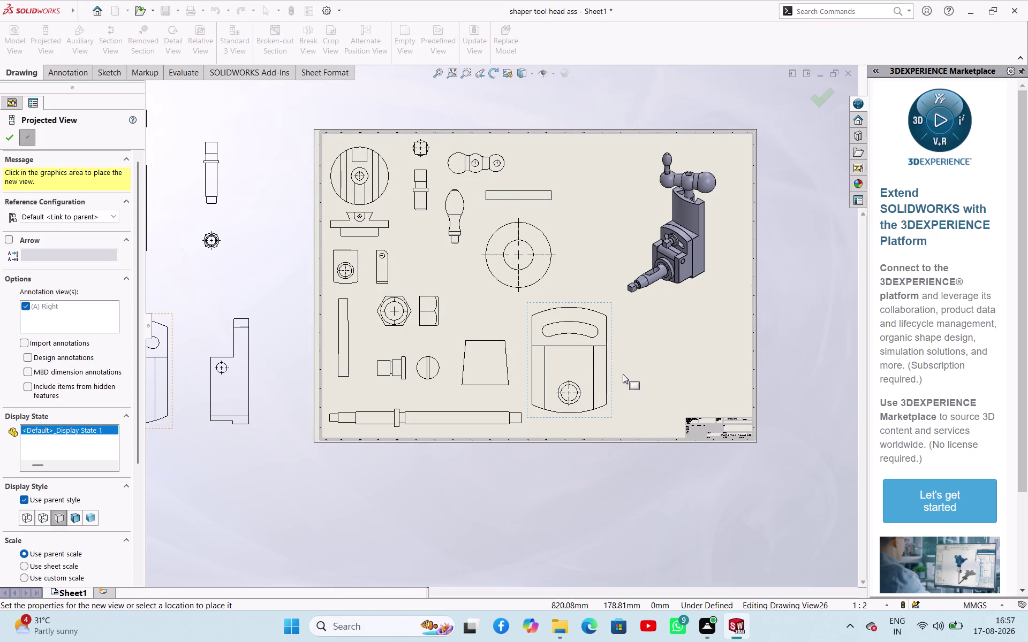
click(646, 371)
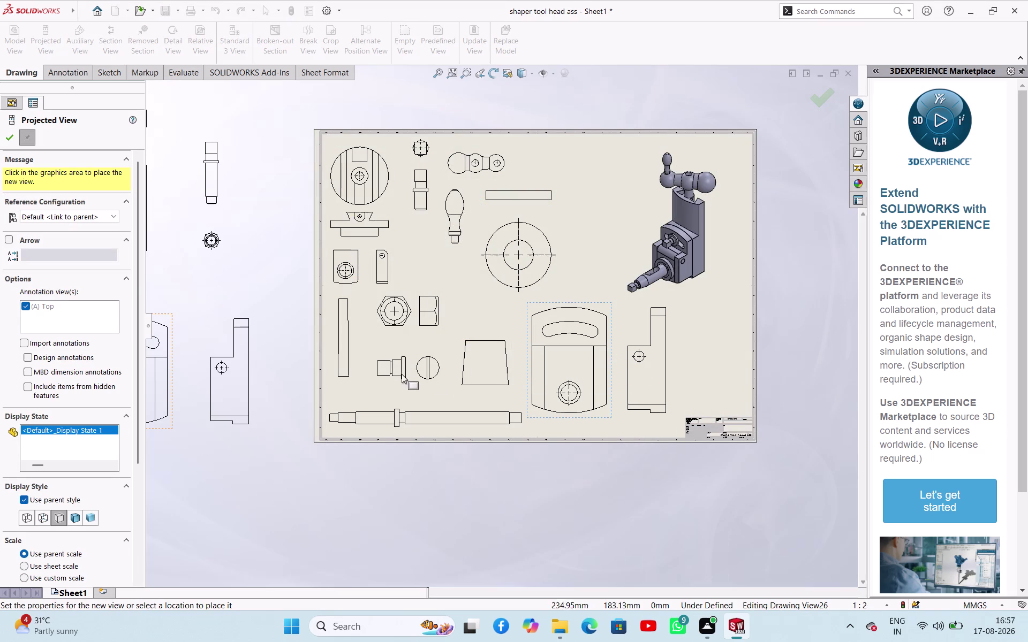
key(Escape)
key(Escape)
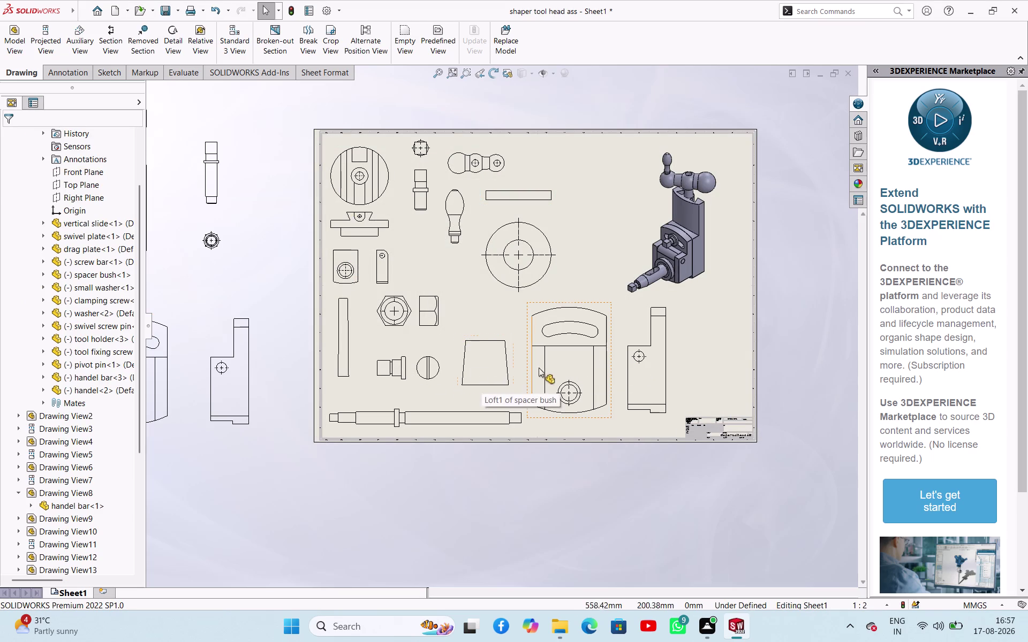
Set the spacer bush views to 1:1 and arrange them below the circle view.
click(610, 416)
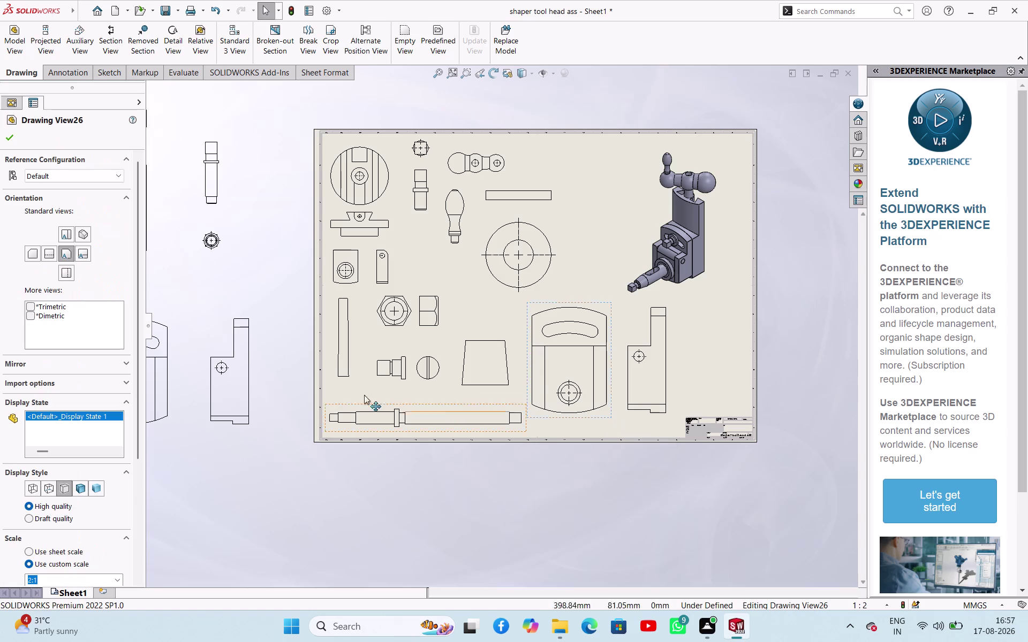
click(117, 577)
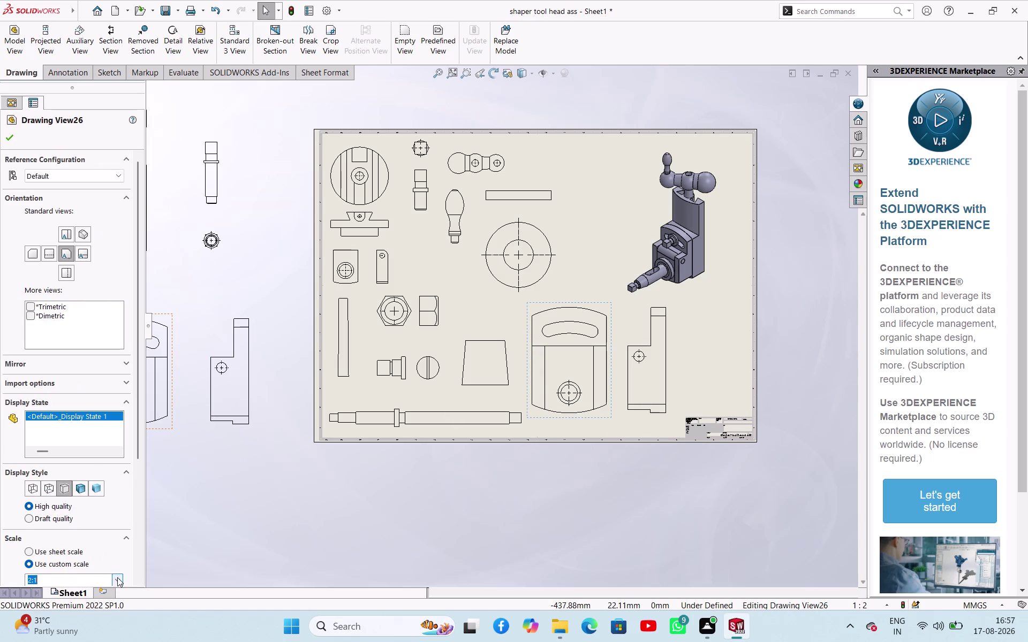
click(73, 470)
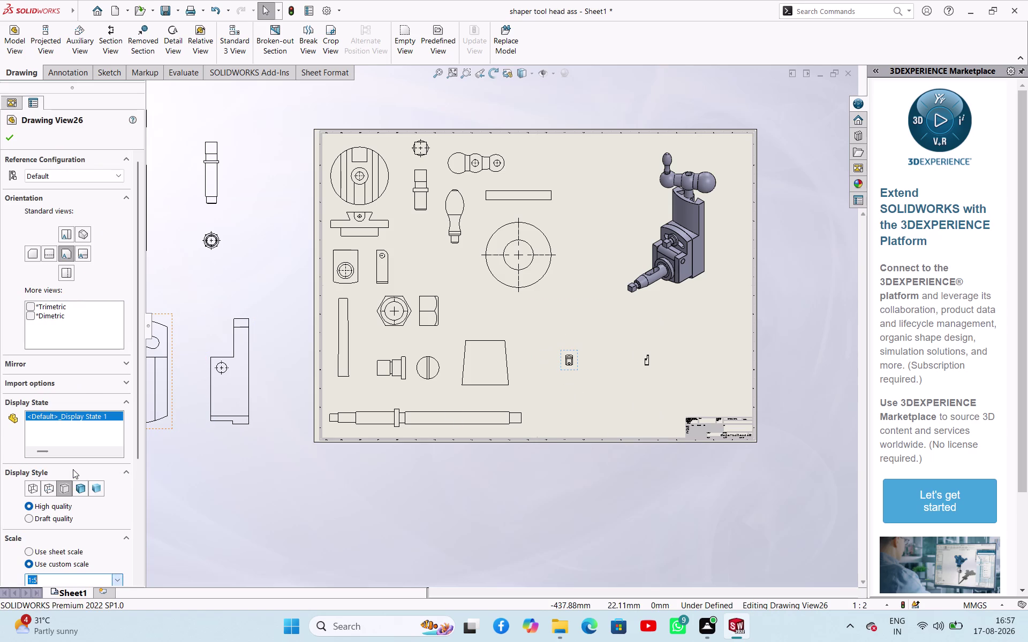
click(117, 574)
click(76, 457)
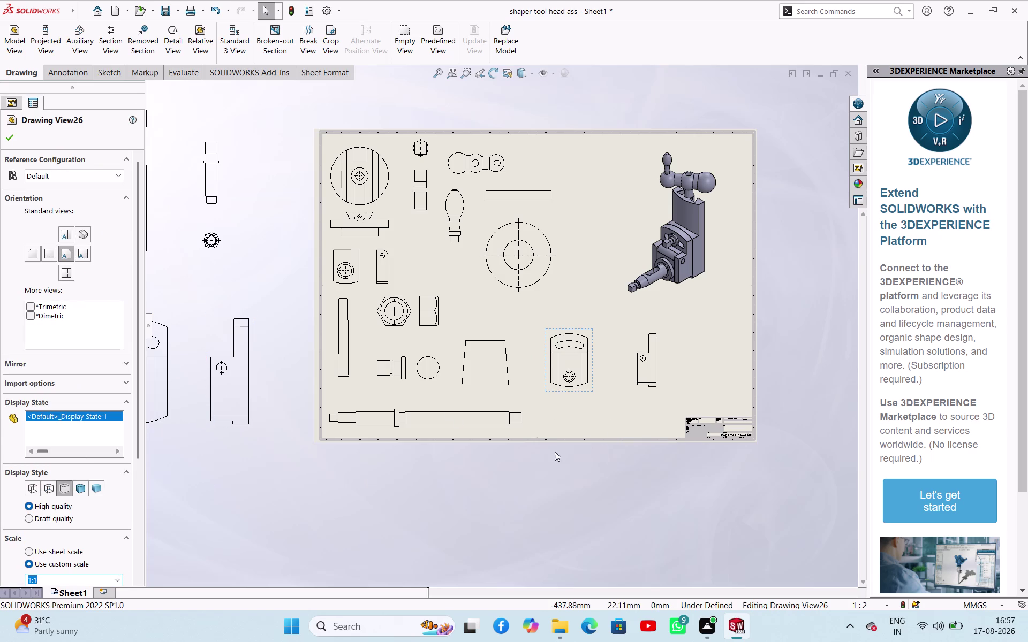
drag(655, 395, 616, 395)
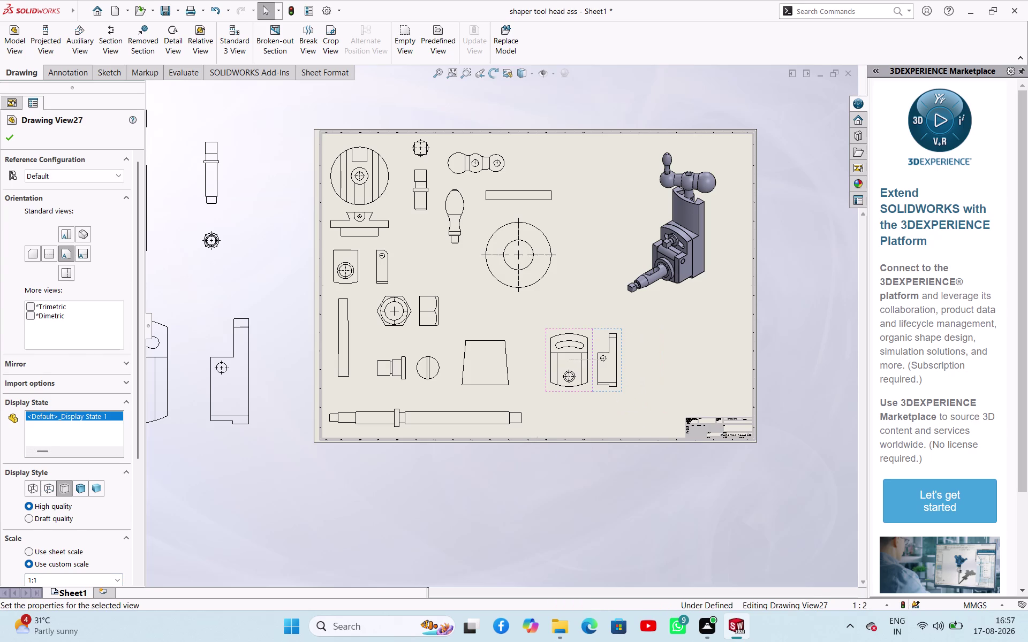
drag(586, 393, 537, 345)
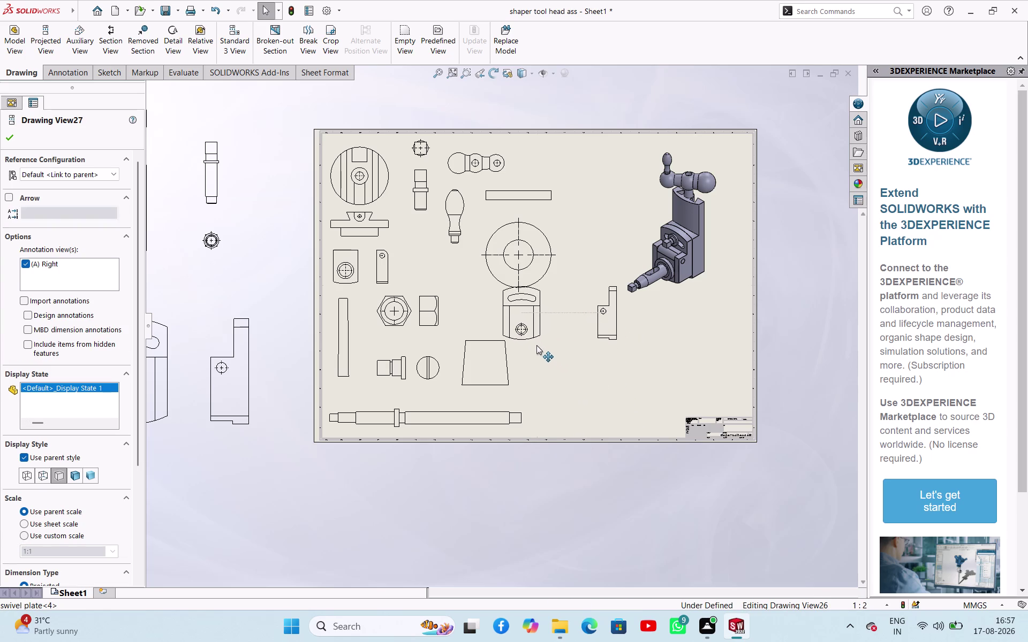
drag(537, 346, 554, 388)
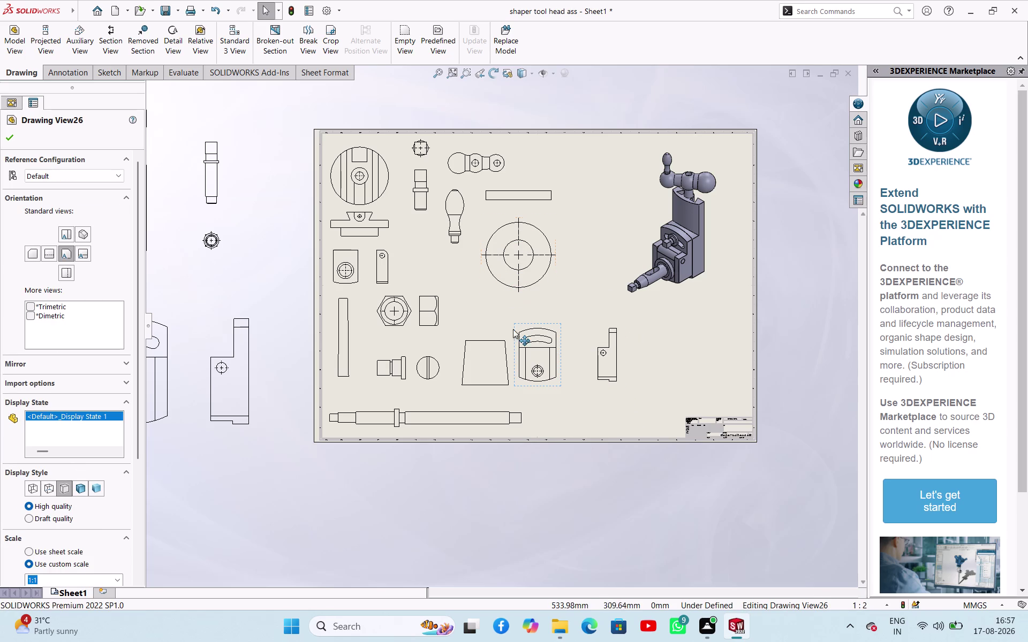
drag(495, 332, 491, 294)
Delete the two leftover projected views outside the sheet.
click(347, 467)
click(206, 369)
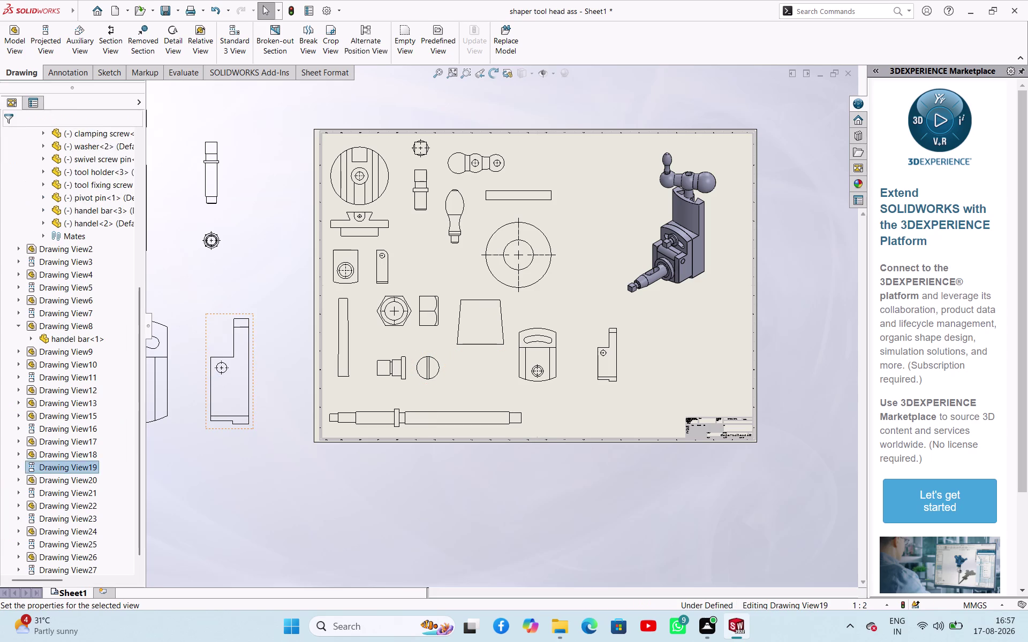
key(Delete)
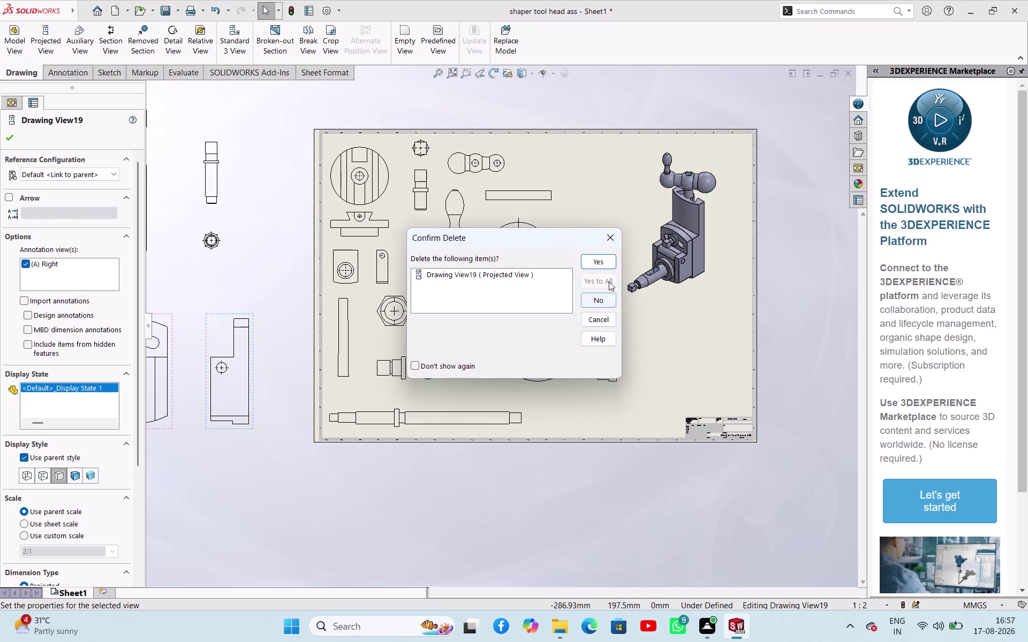
click(607, 258)
click(157, 335)
key(Delete)
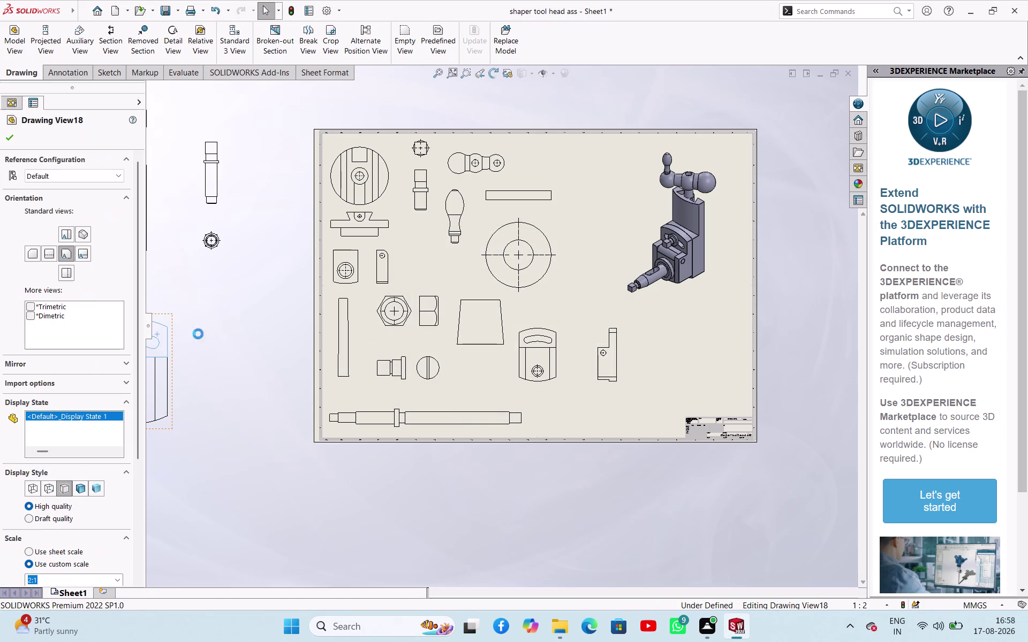
click(604, 262)
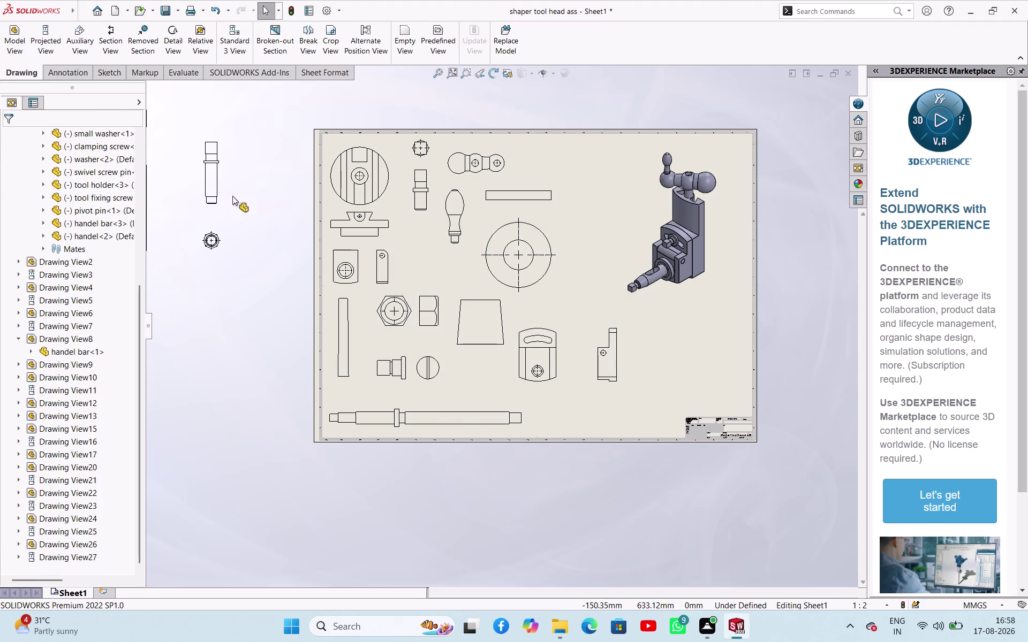
Move the pin views onto the sheet beside the large circle and tighten the plate side view.
click(195, 208)
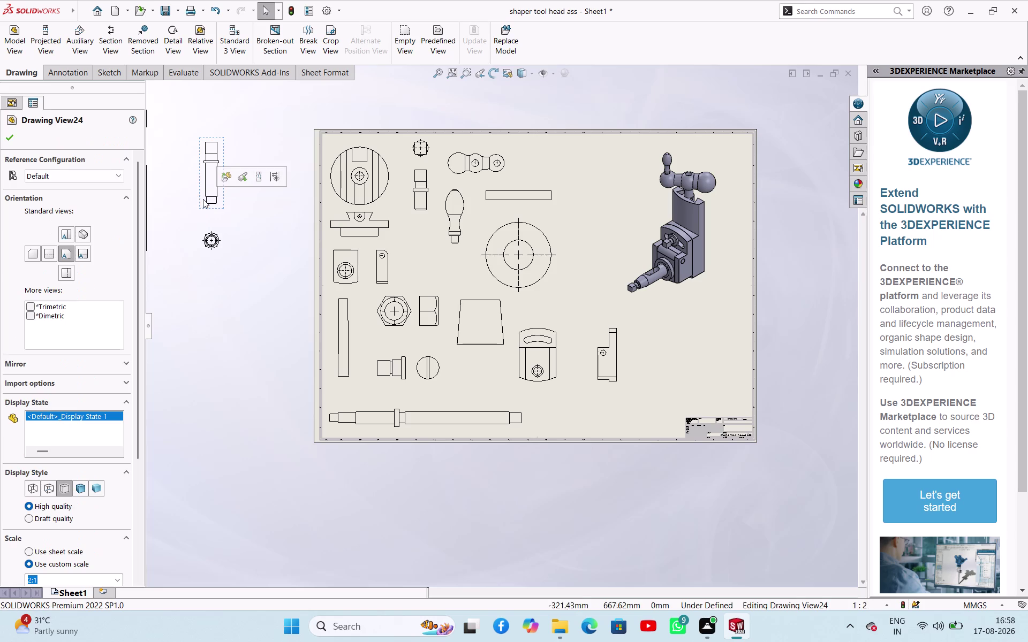
drag(199, 206, 611, 404)
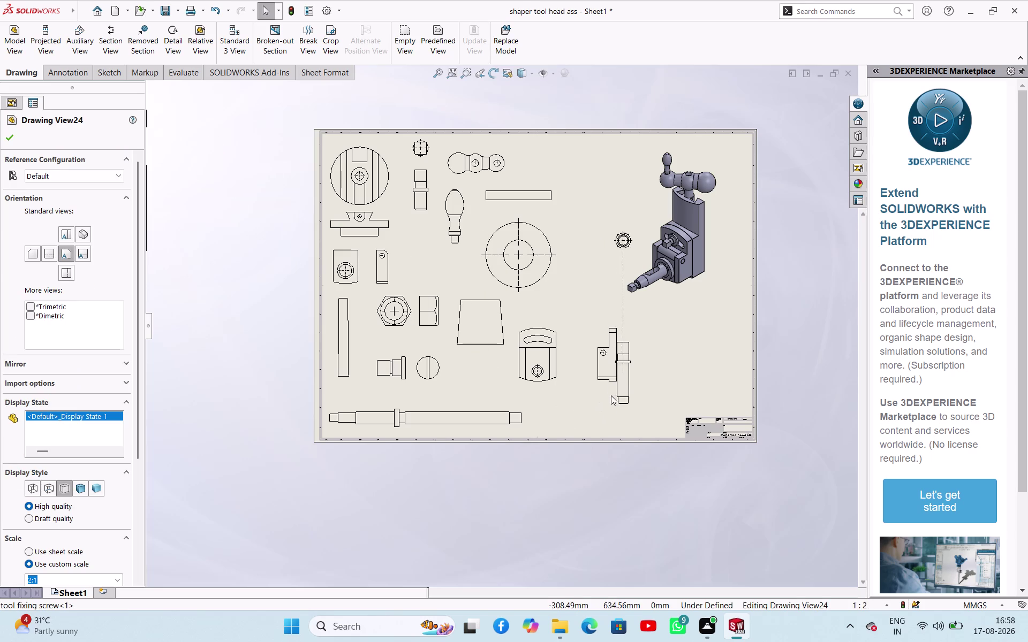
drag(611, 404, 566, 218)
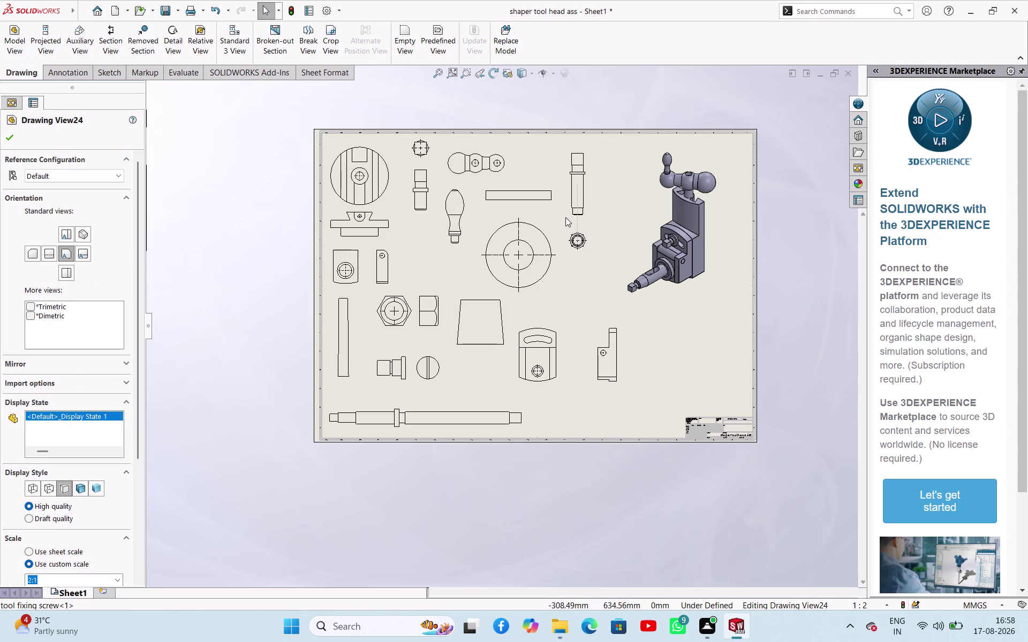
drag(566, 218, 564, 216)
drag(625, 357, 597, 344)
click(520, 473)
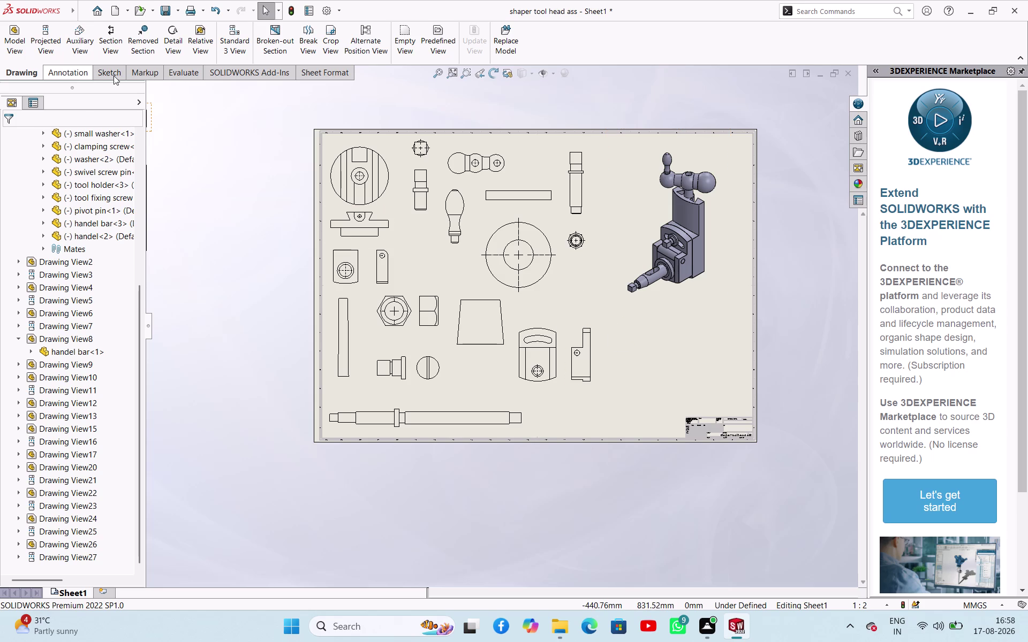
Add Smart Dimensions R77.50 and 38.00 to the round plate view.
click(117, 76)
click(57, 48)
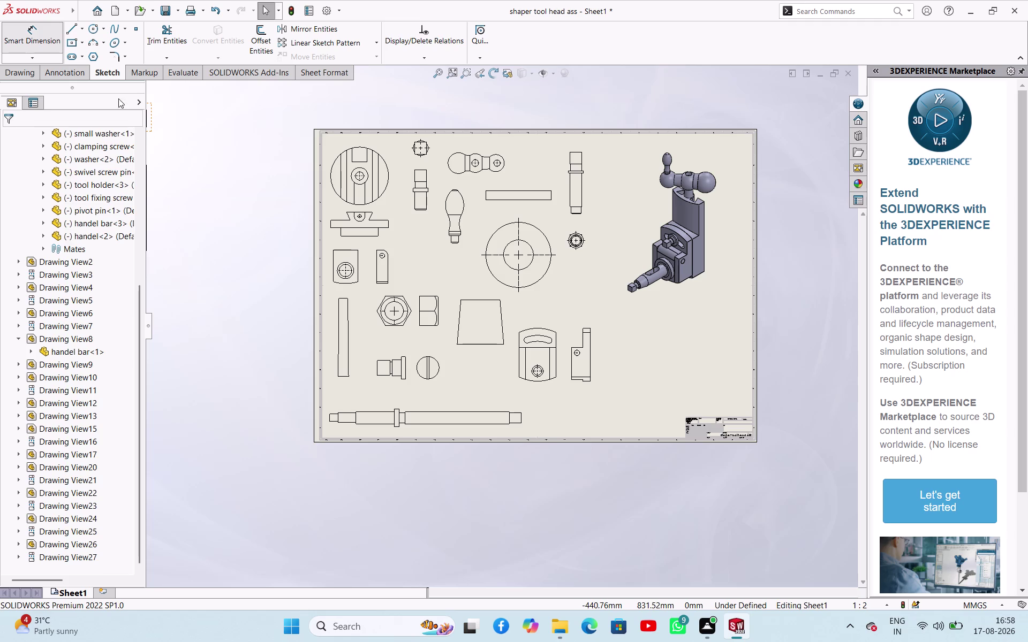
scroll(down, 3)
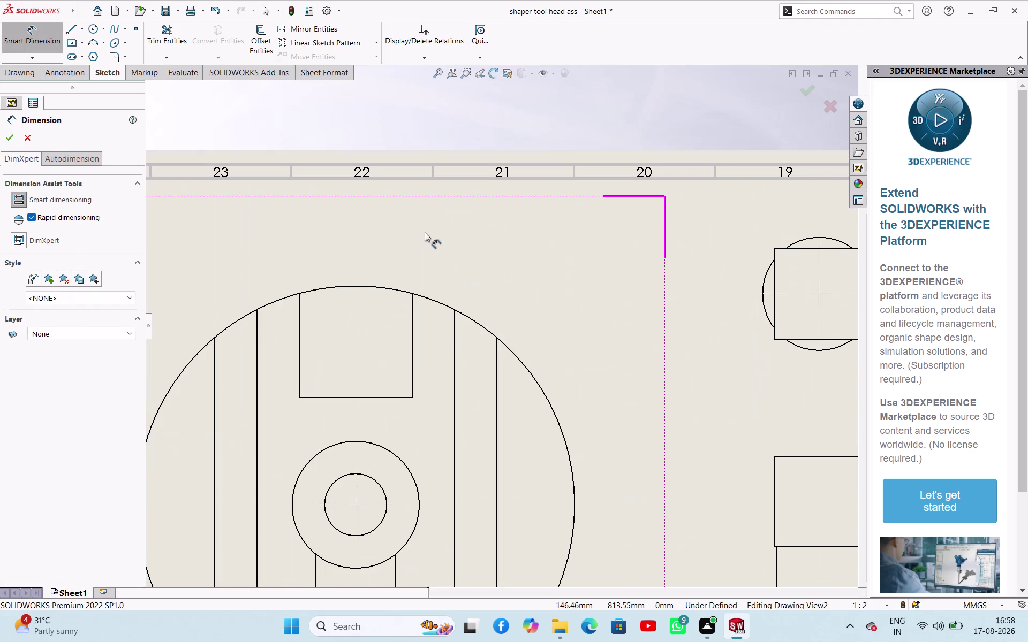
drag(435, 302, 445, 296)
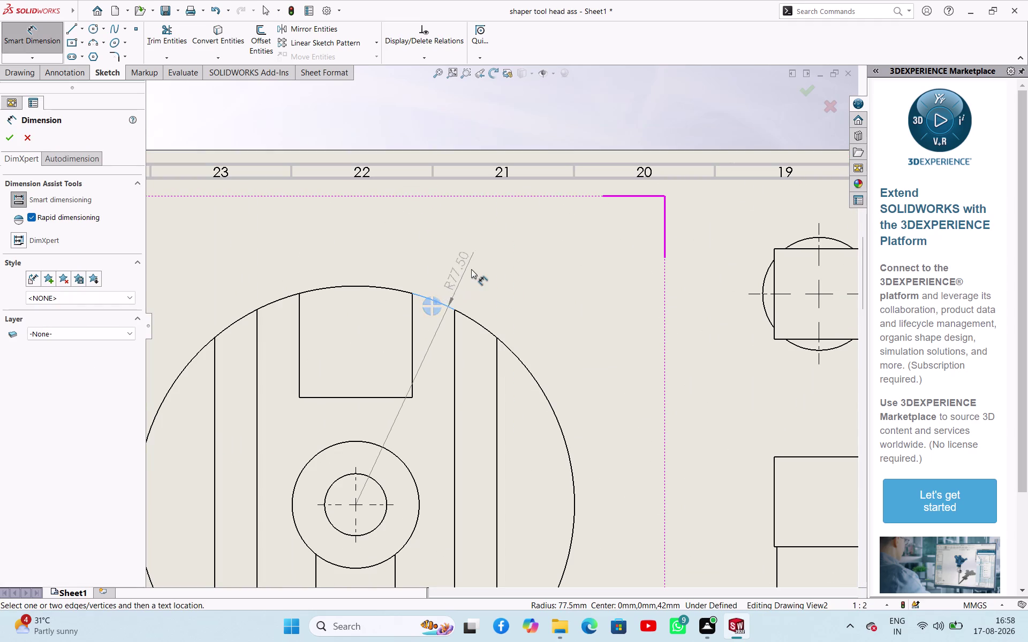
click(481, 263)
click(389, 289)
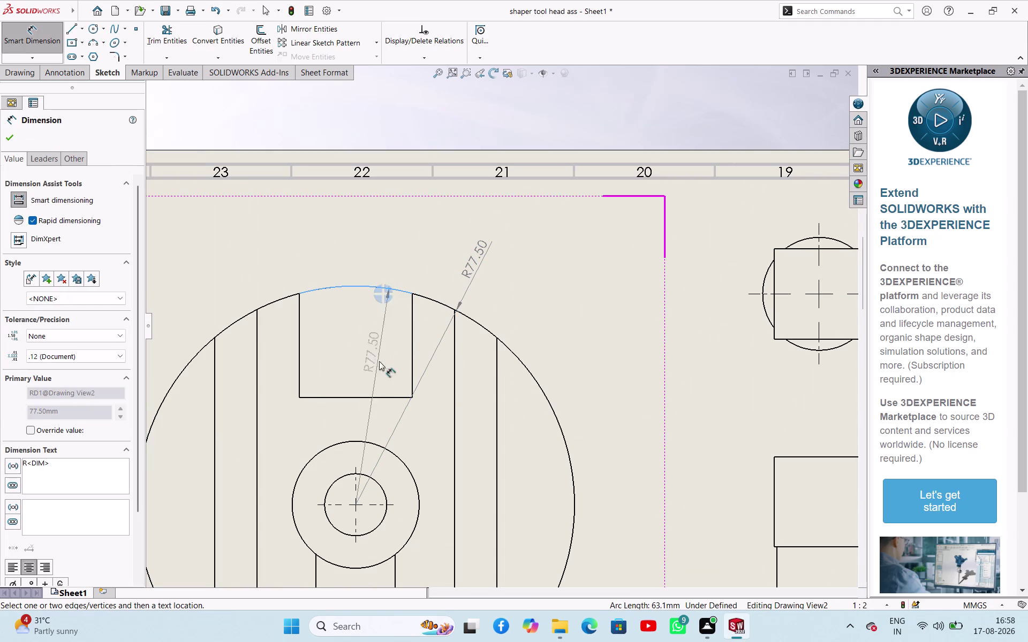
drag(373, 398, 375, 399)
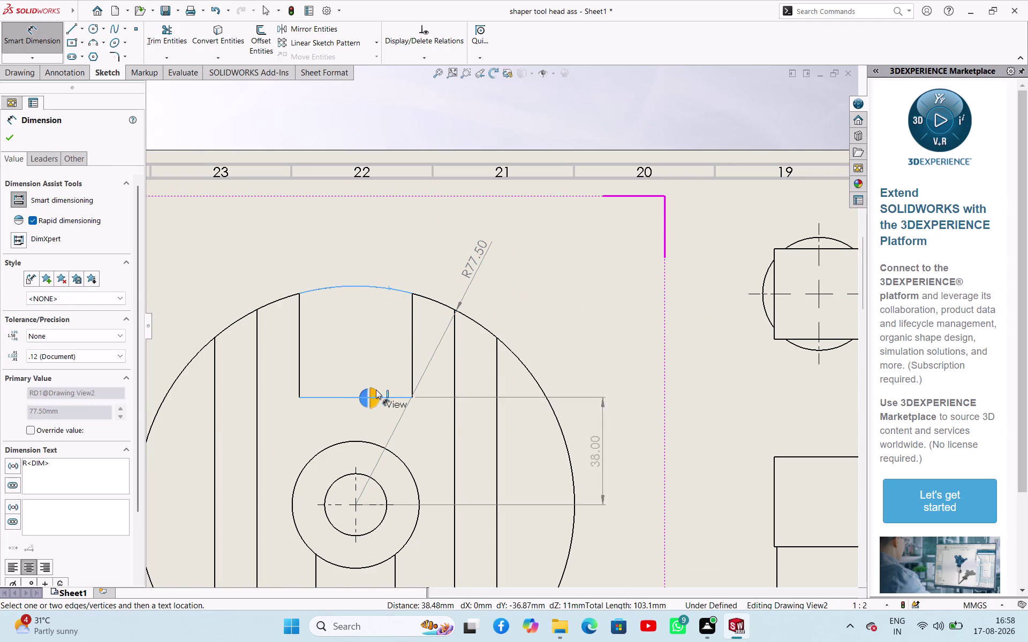
drag(375, 399, 376, 391)
click(592, 385)
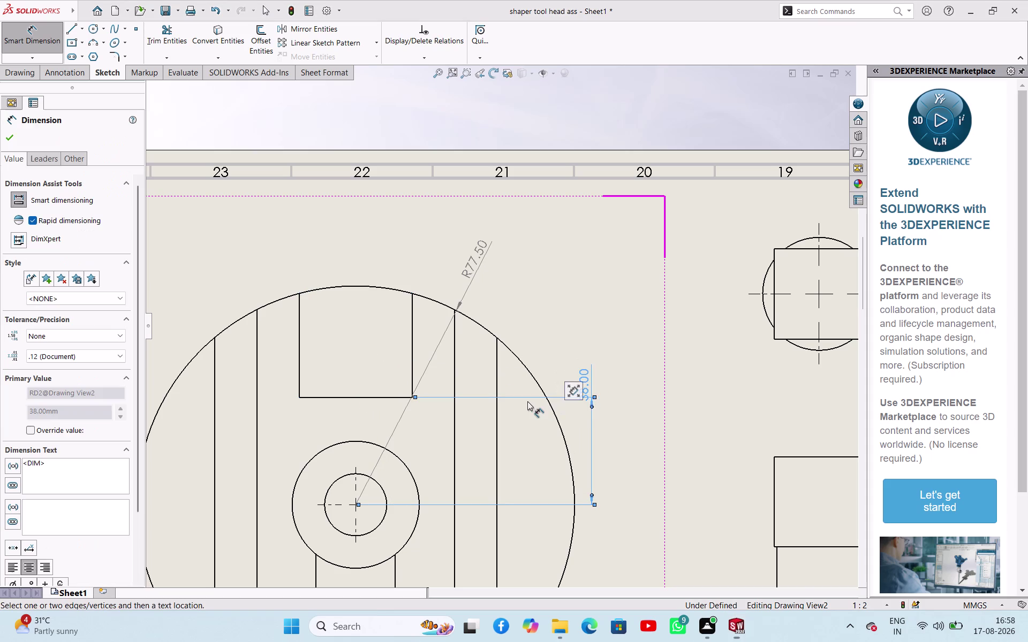
Dimension the block view with 70.00 width and 64.00 height.
scroll(up, 3)
scroll(down, 3)
scroll(up, 3)
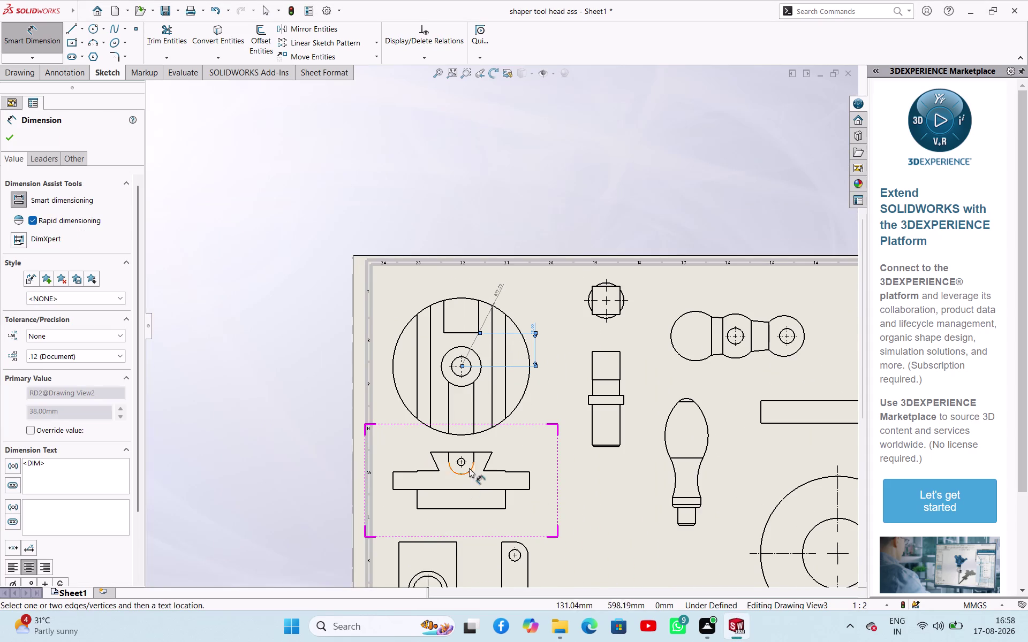
scroll(down, 3)
click(486, 440)
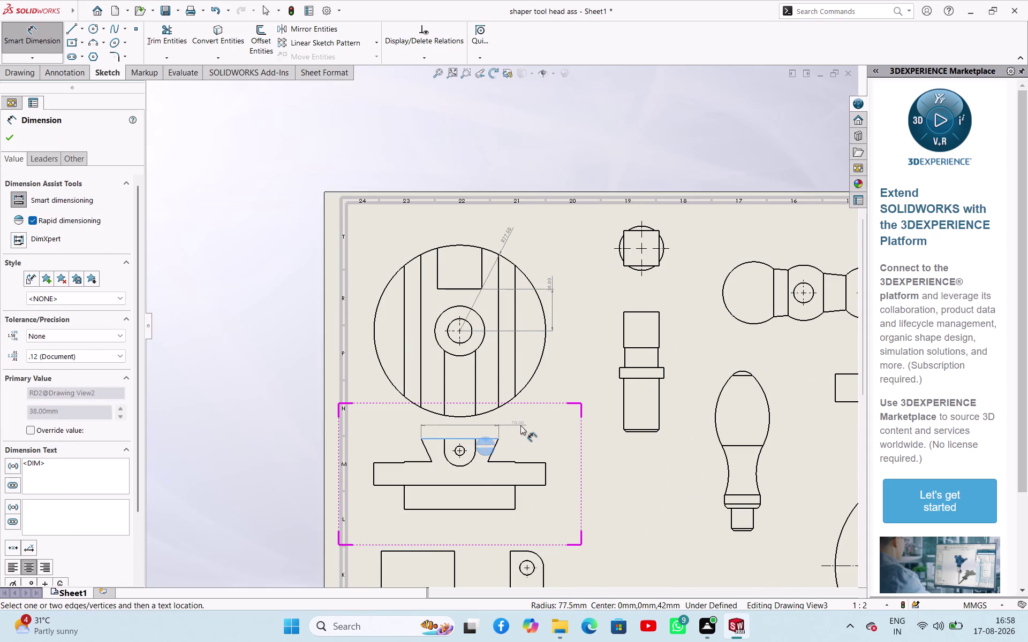
click(520, 426)
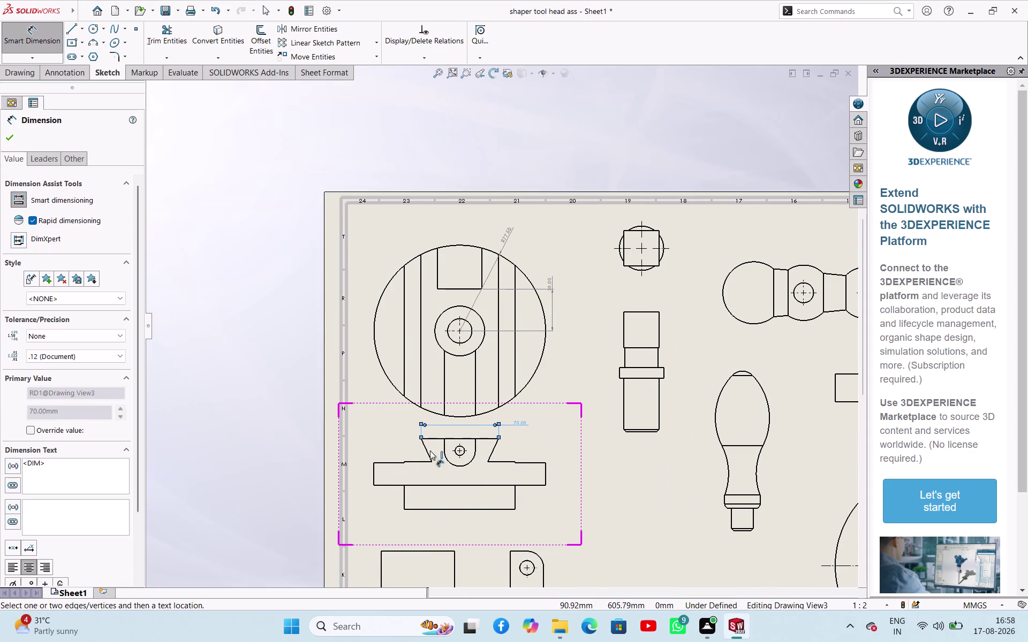
click(447, 437)
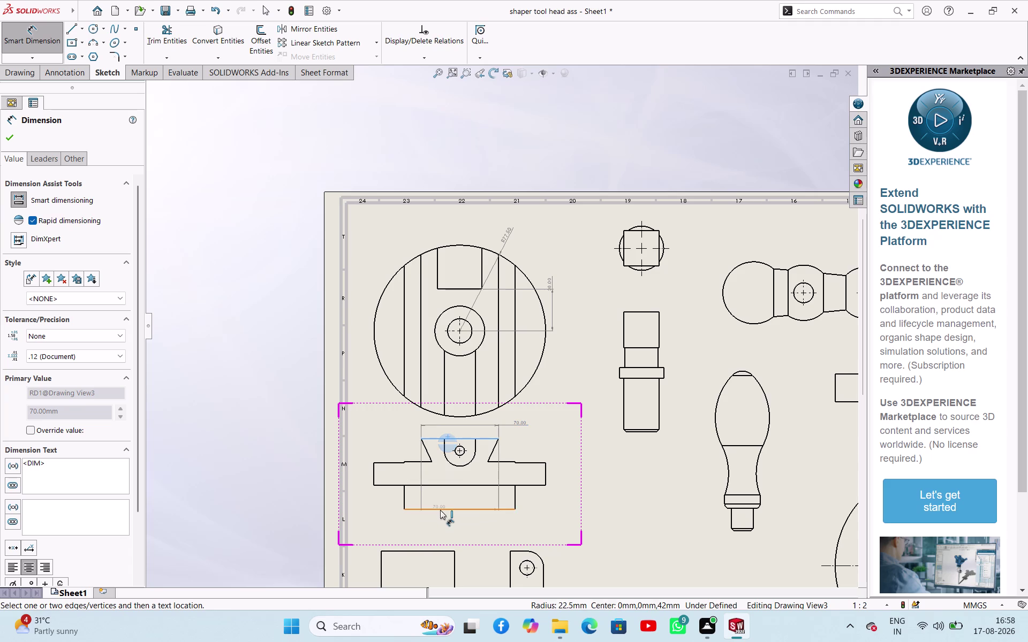
drag(440, 510, 432, 502)
click(361, 467)
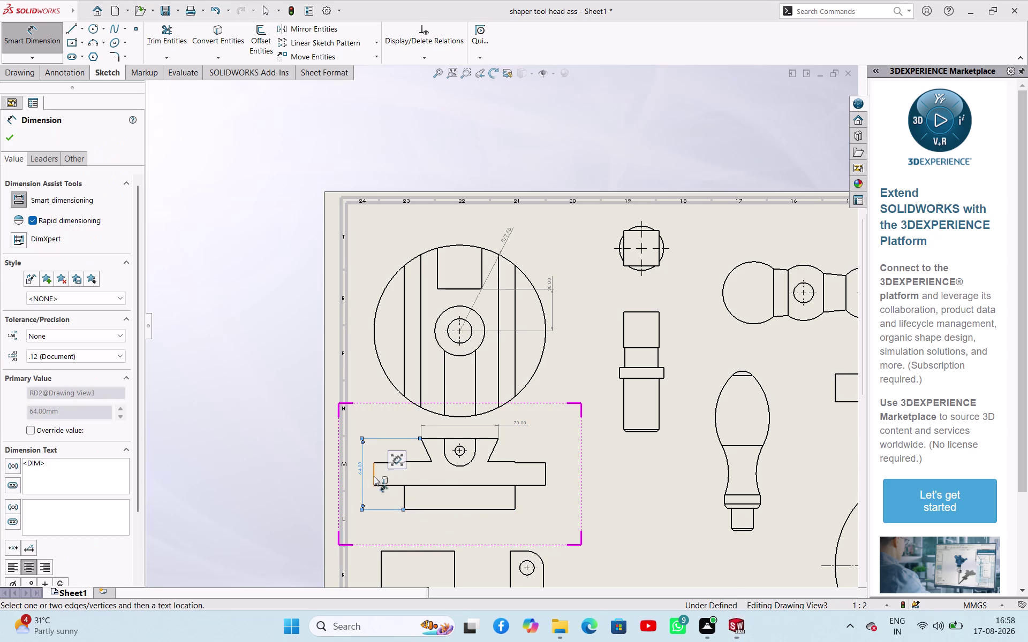
Add the 20.00 middle-step dimension and the R14.00 notch radius to the block.
click(375, 477)
click(371, 477)
click(374, 478)
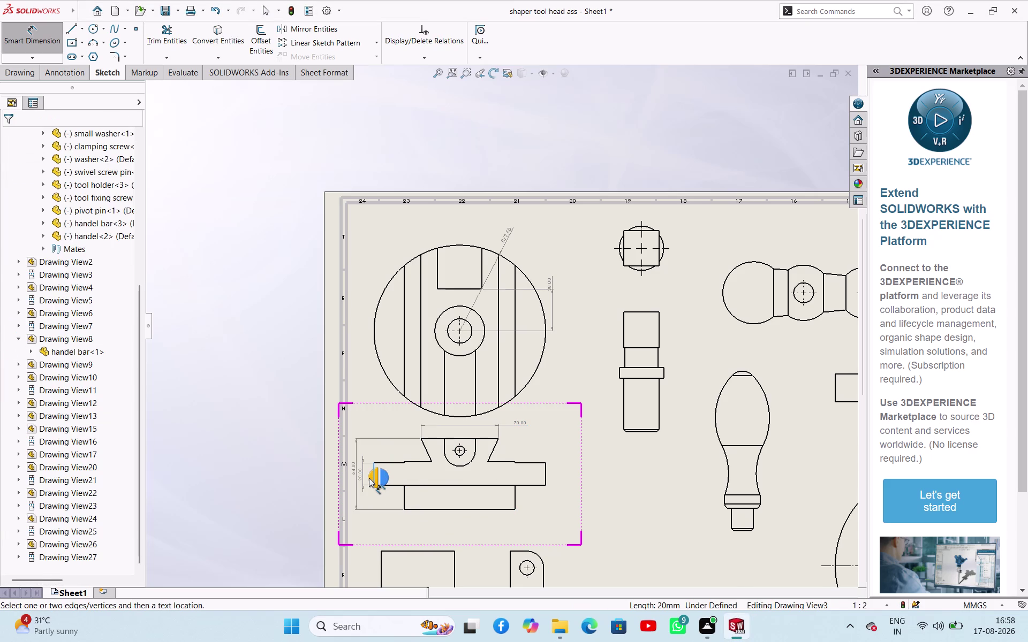
click(369, 478)
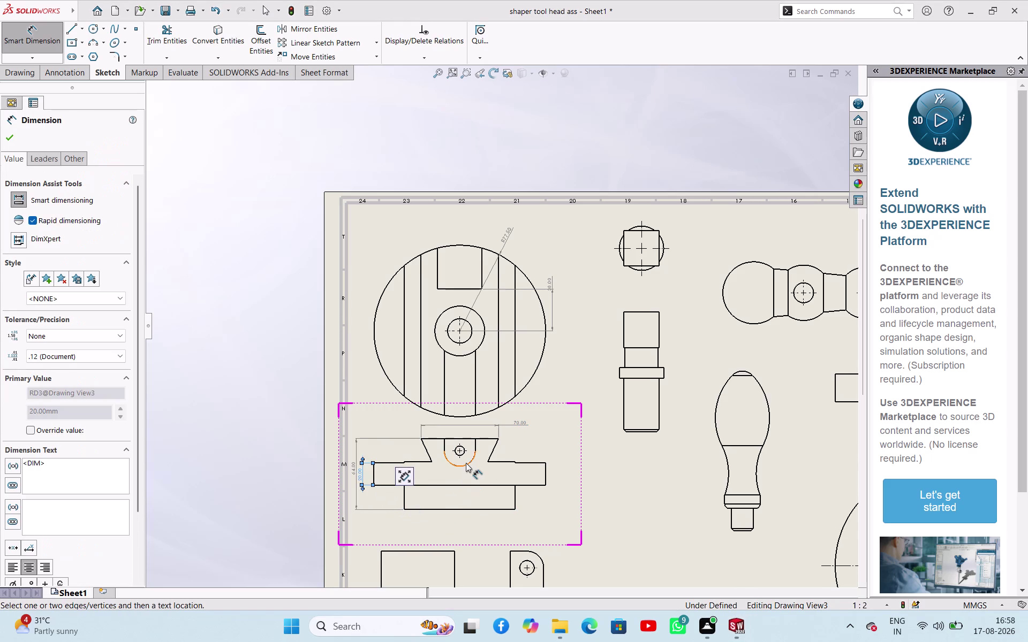
click(466, 463)
click(470, 464)
click(547, 447)
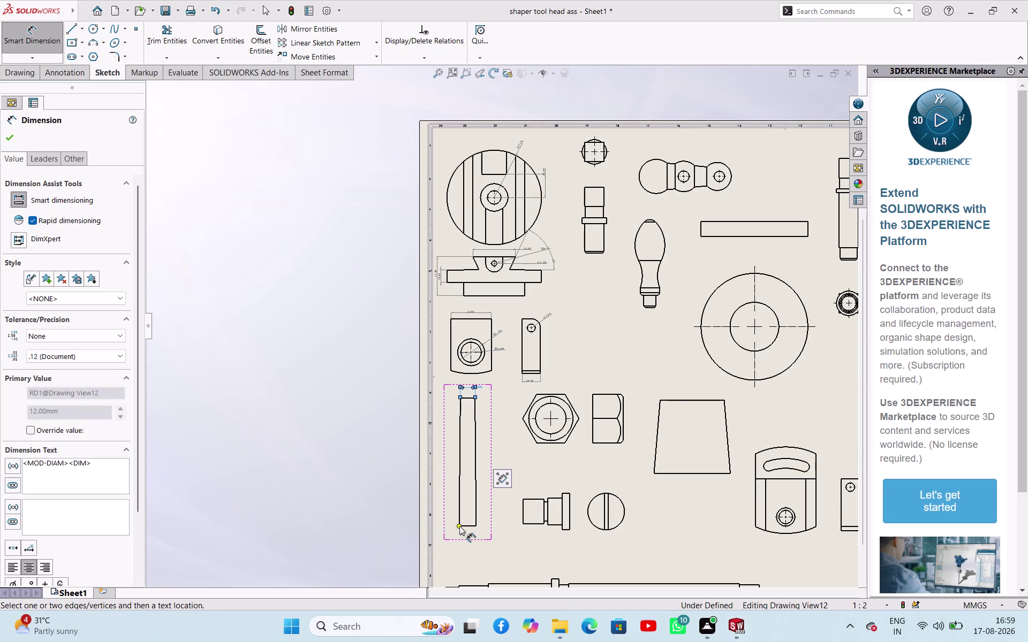
Dimension the pivot pin with Ø12 and Ø14 diameters and a 105 mm length.
click(464, 527)
click(468, 532)
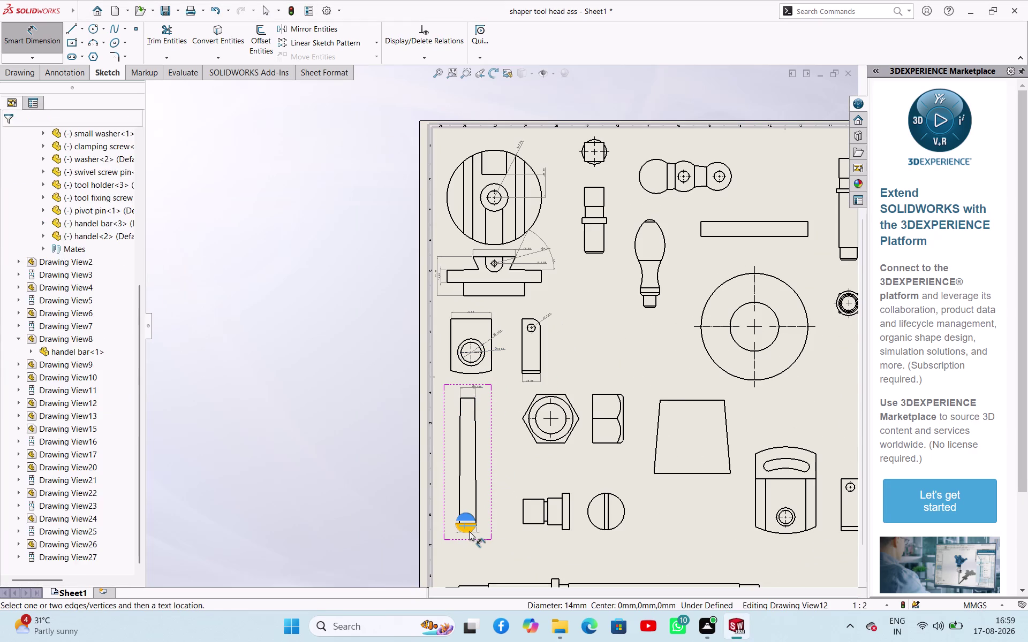
click(469, 399)
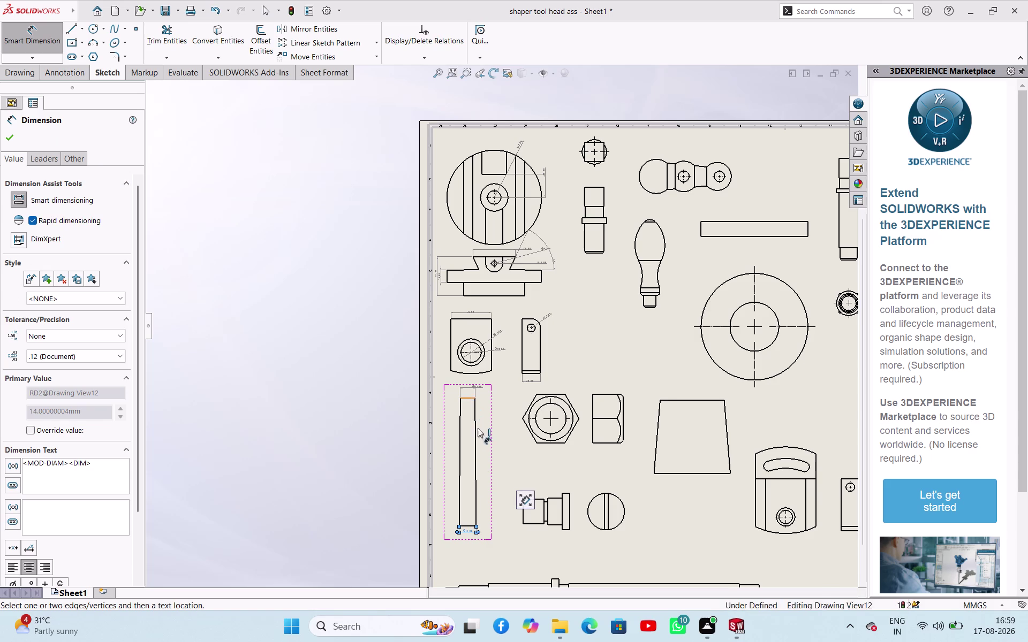
click(470, 526)
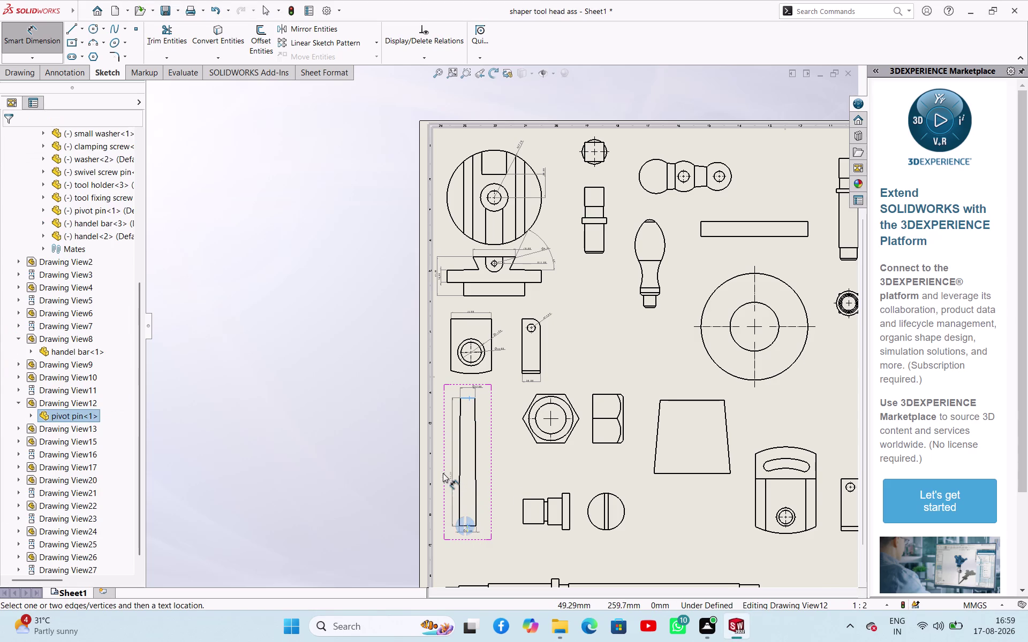
click(449, 476)
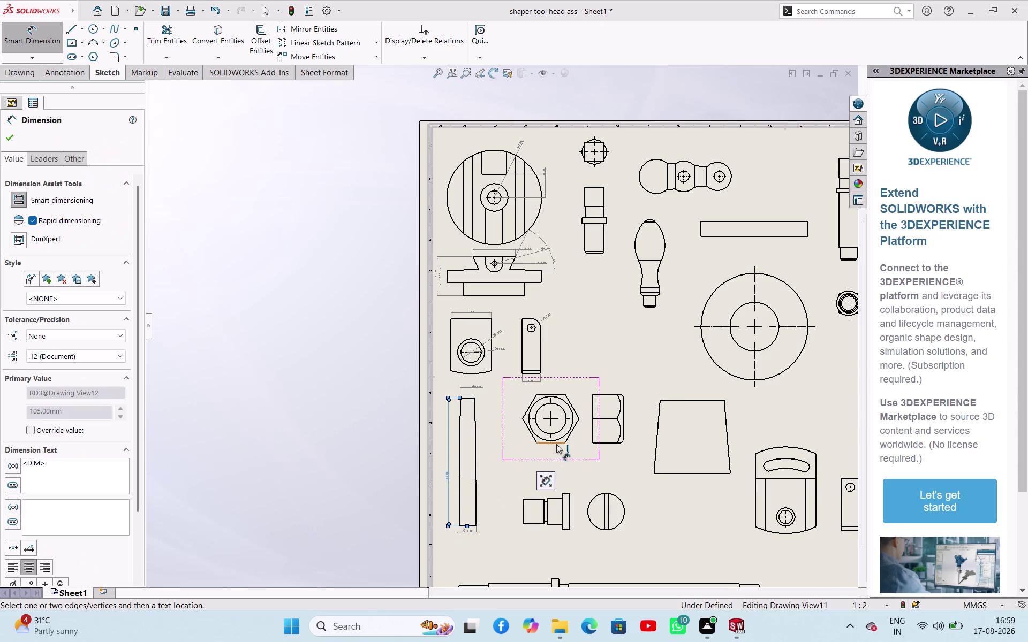
Dimension the hex nut's 16 mm across-flats, outer circle diameter and Ø10 hole.
click(557, 445)
click(556, 393)
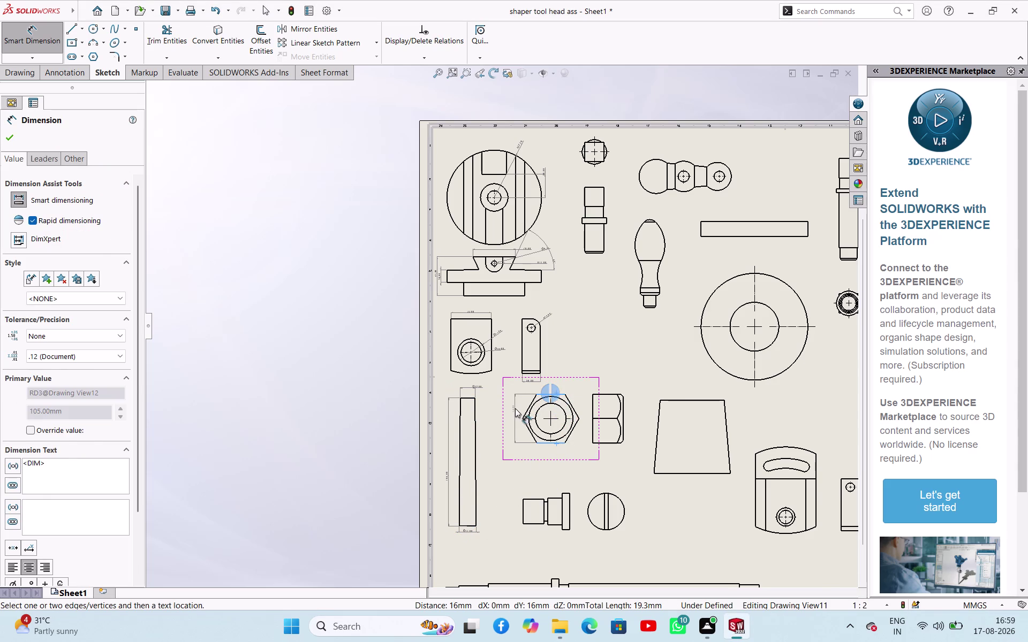
click(515, 409)
click(537, 434)
click(520, 448)
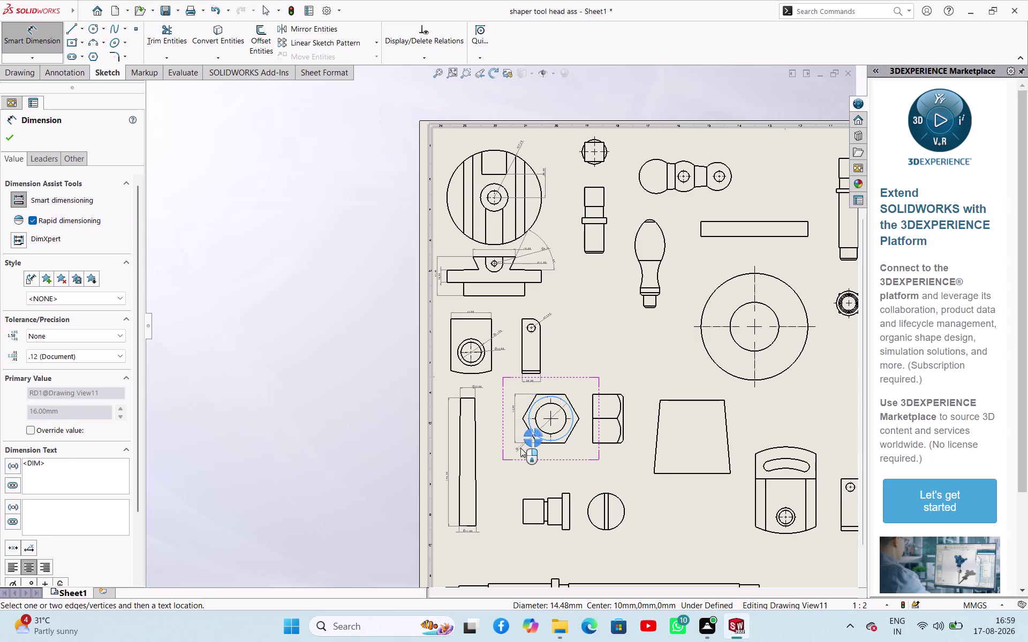
click(545, 433)
click(529, 454)
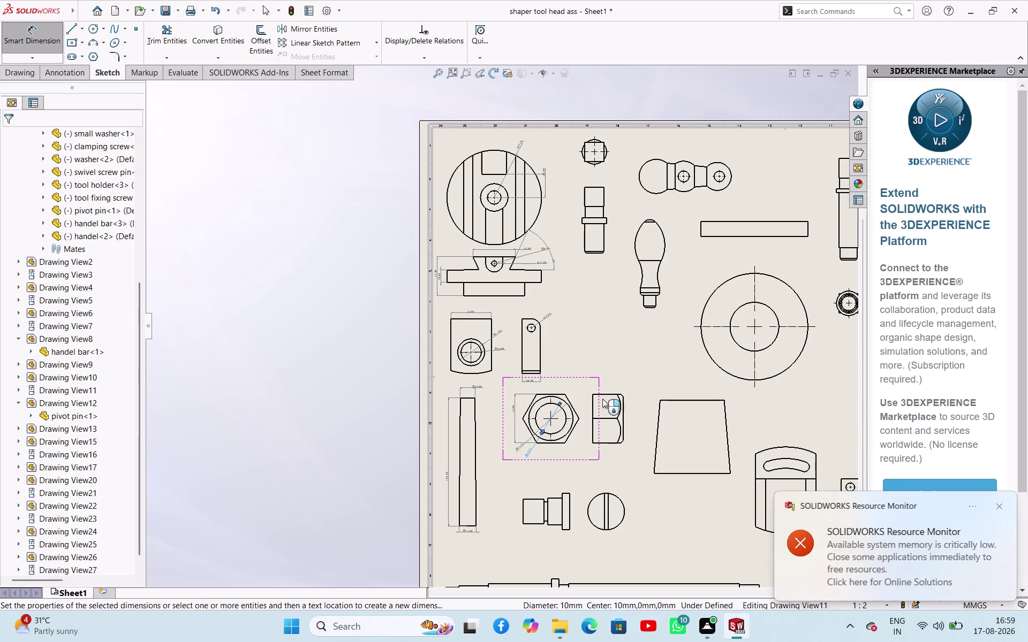
Add the 10 mm width to the nut side view and select the round head's circle.
click(606, 393)
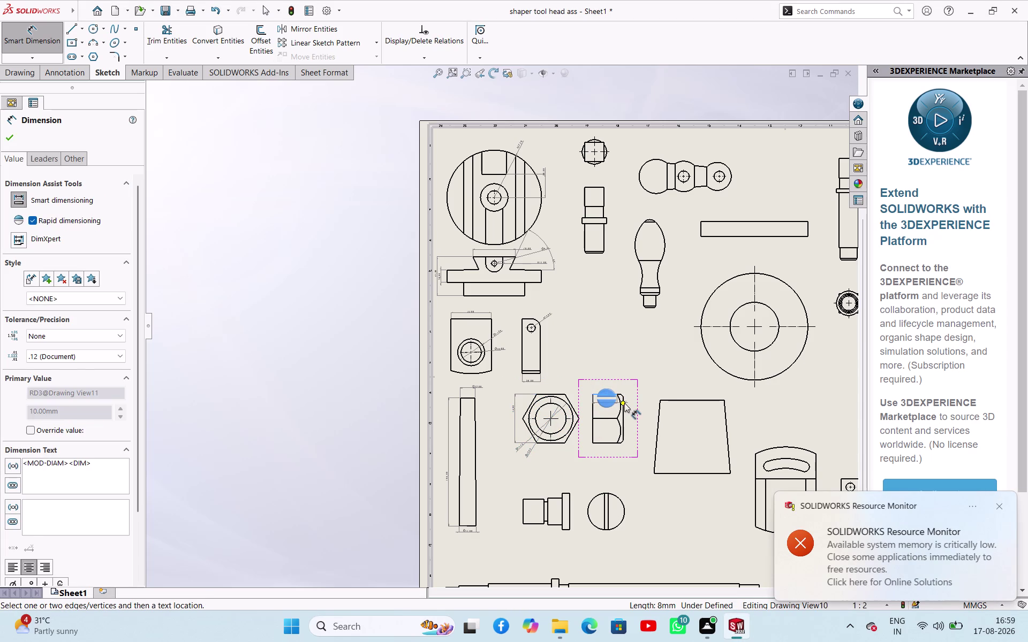
key(Escape)
click(593, 409)
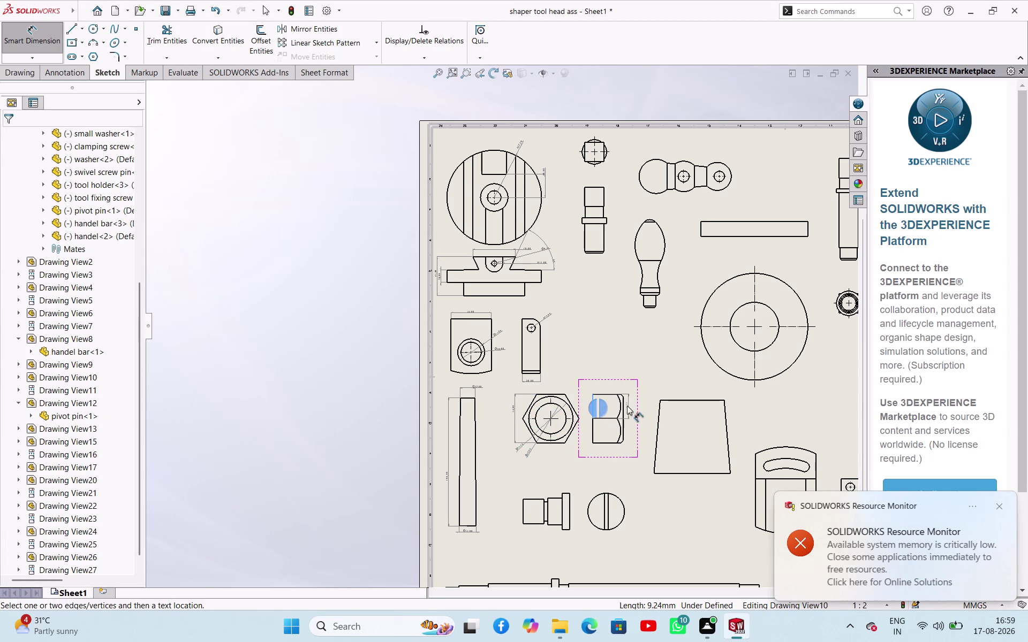
click(625, 406)
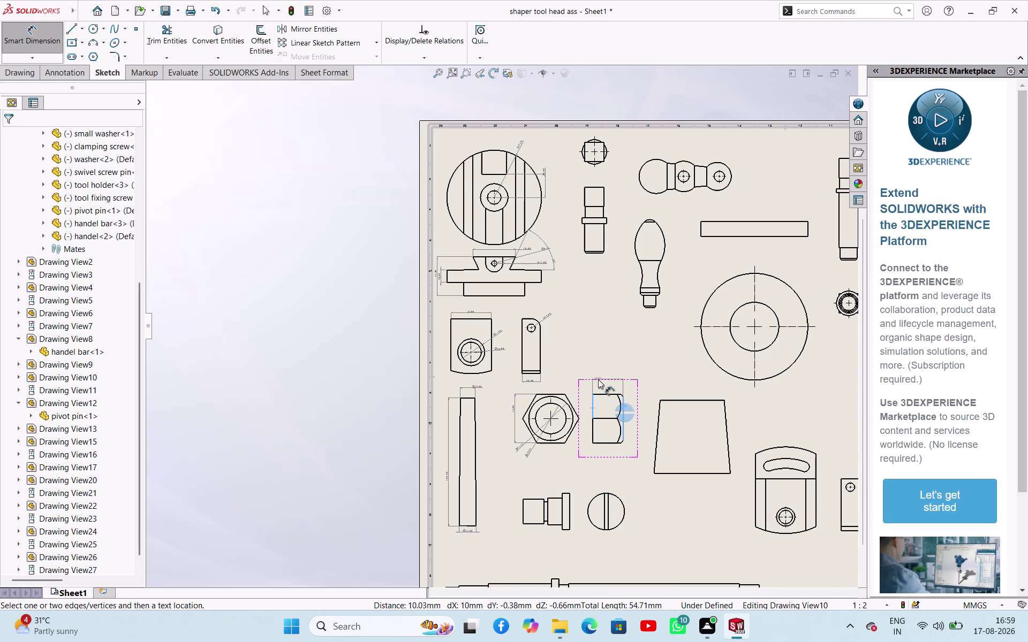
click(598, 380)
click(598, 495)
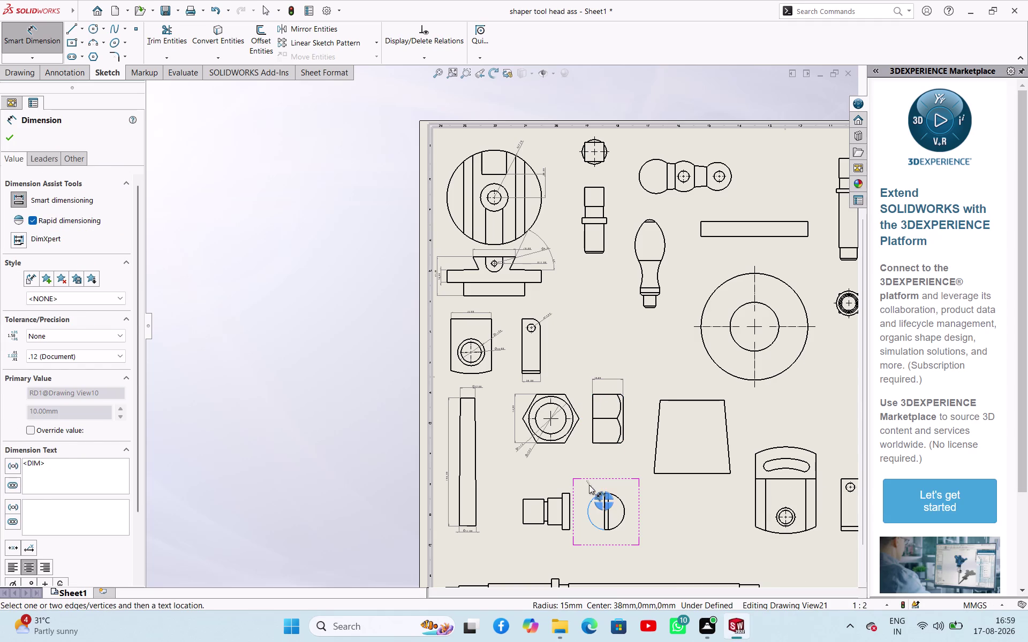
click(589, 485)
scroll(down, 3)
Give the slotted round head its R15 radius, overall height and 3 mm slot width.
scroll(down, 3)
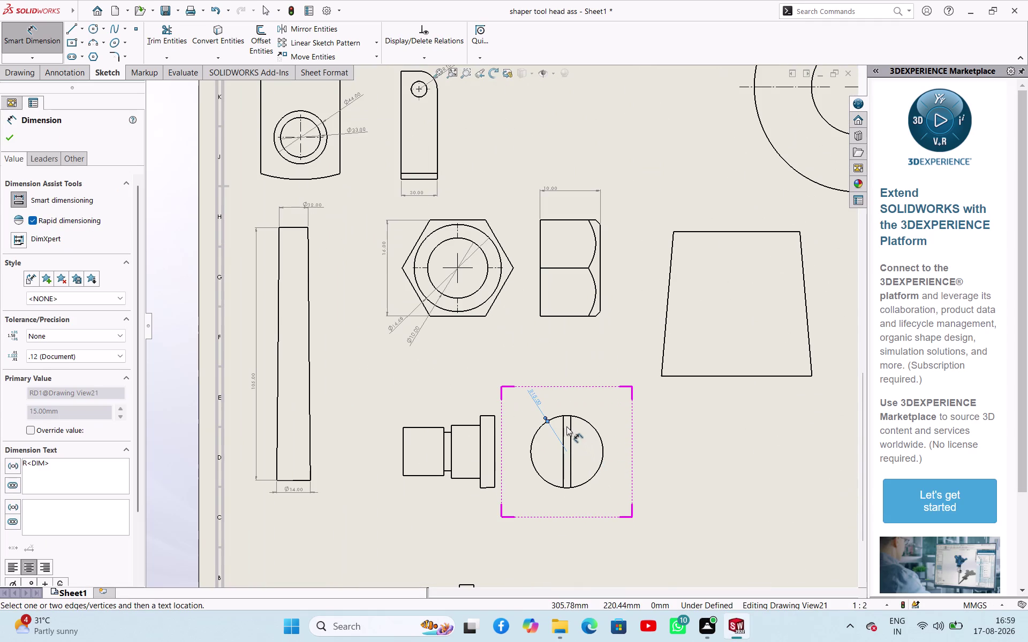
click(562, 422)
click(570, 428)
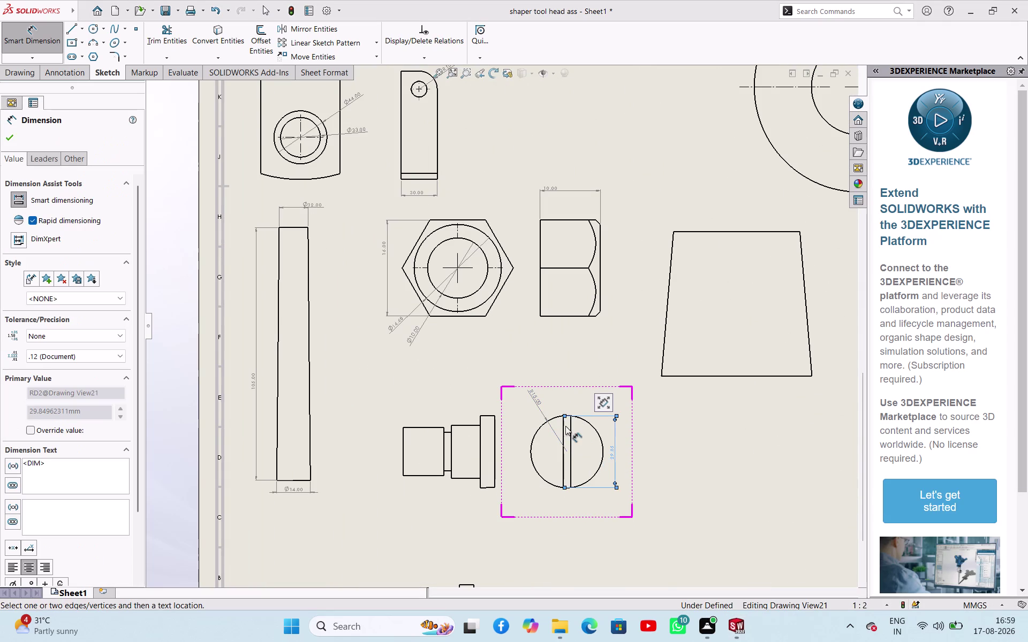
click(570, 430)
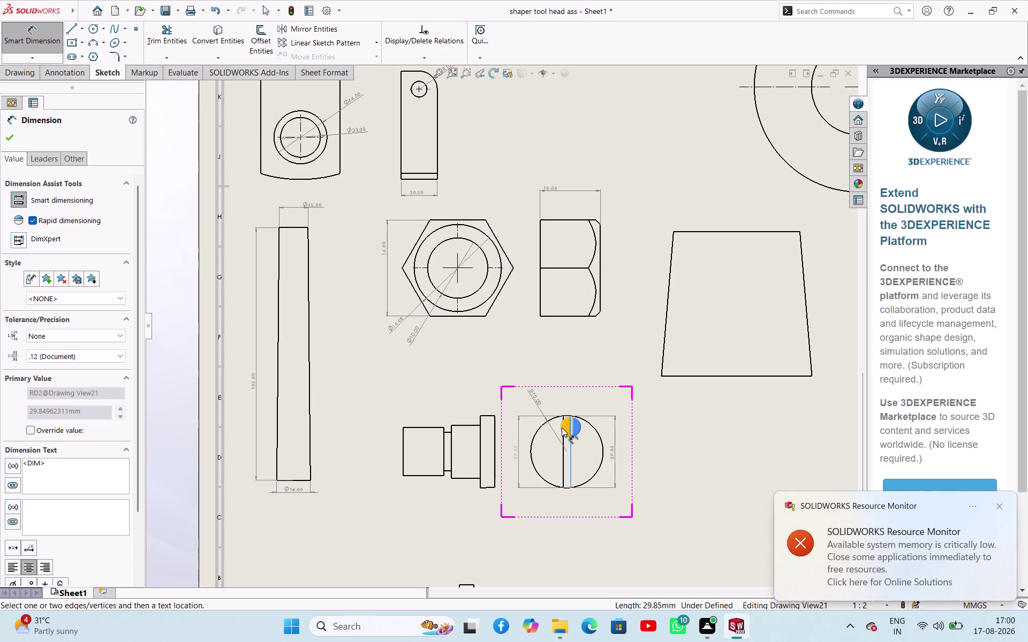
click(562, 448)
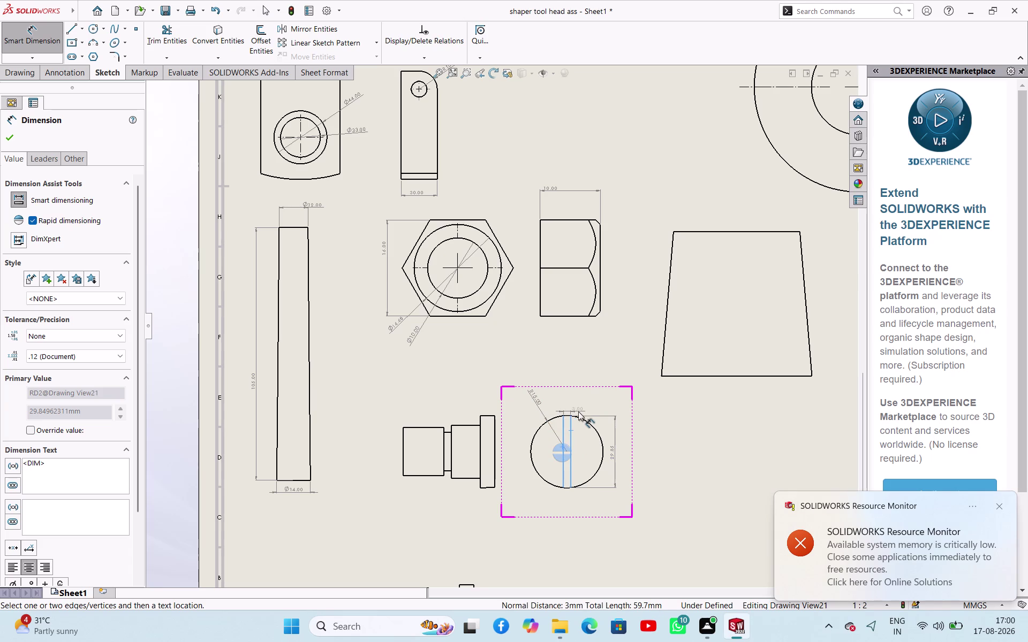
click(578, 402)
click(423, 427)
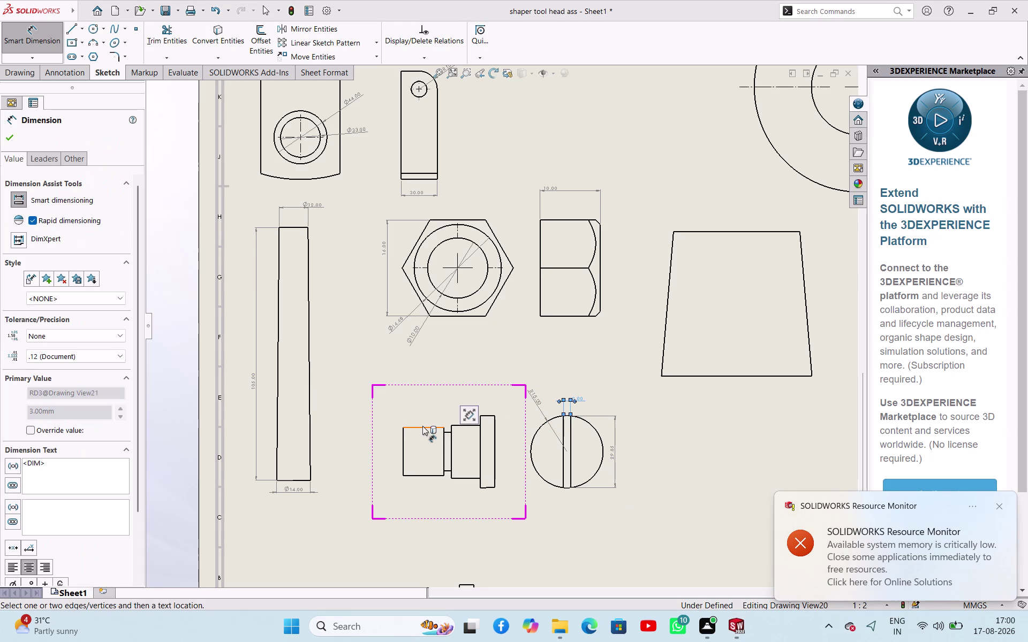
Dimension the screw side view's 17 mm end step, Ø20 shank and flange height.
click(432, 404)
click(403, 438)
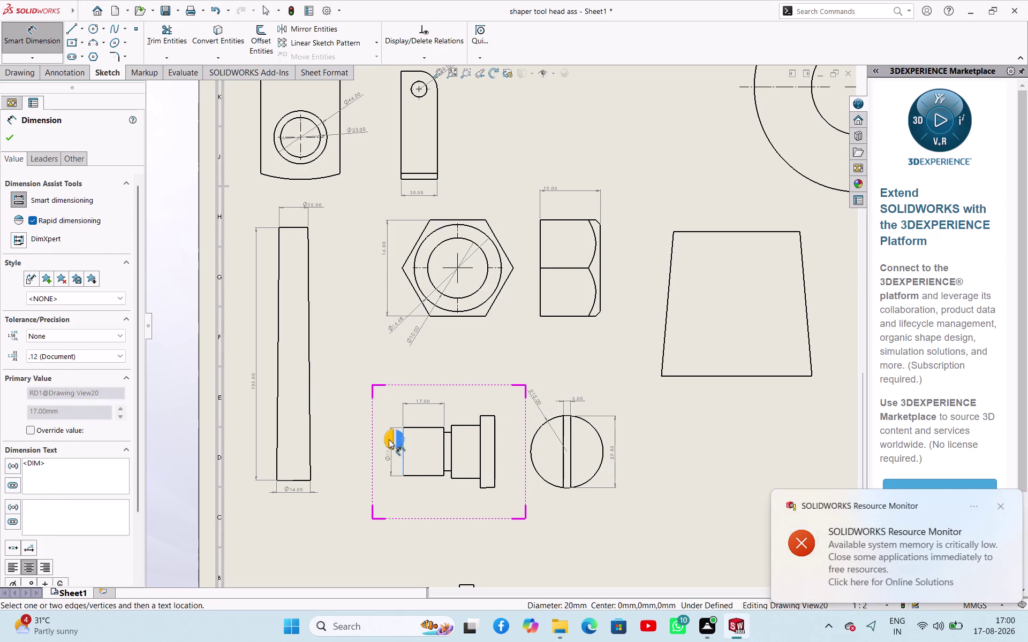
click(389, 440)
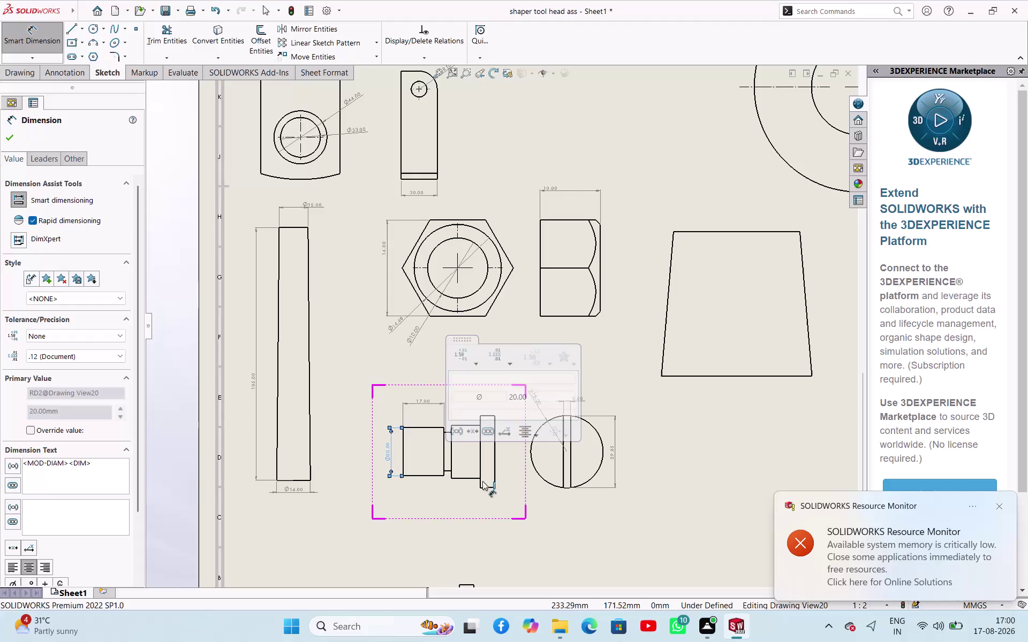
click(494, 468)
click(499, 469)
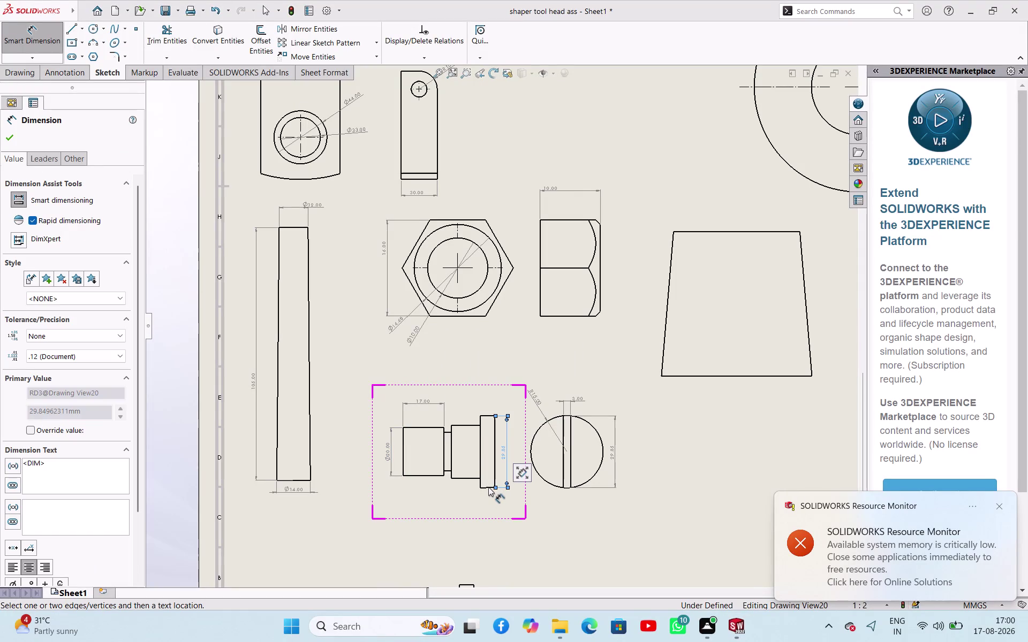
click(490, 487)
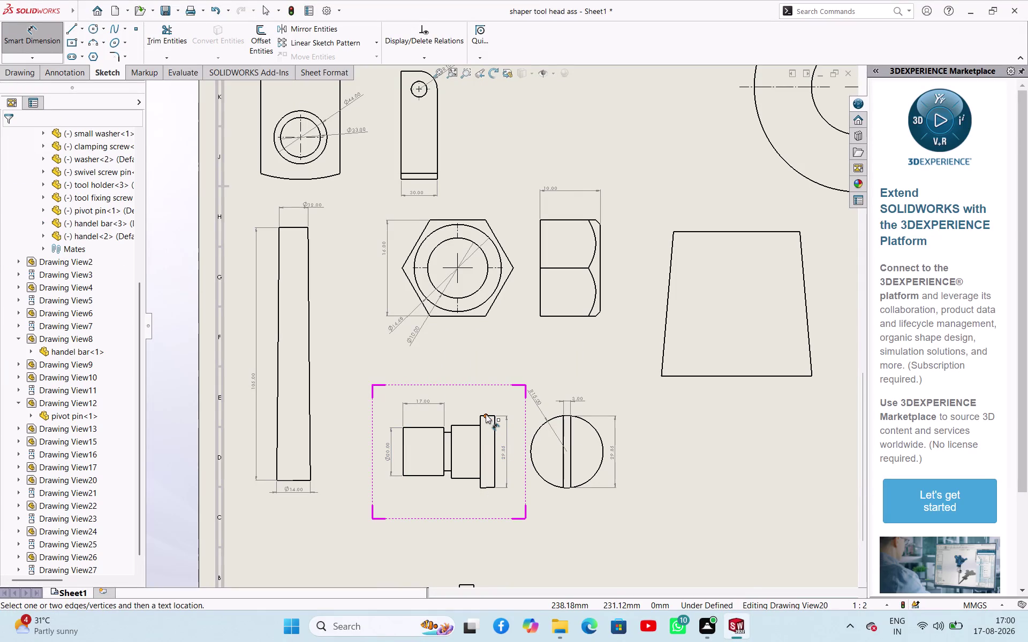
Add the 12 mm middle step length to the screw side view.
click(486, 414)
key(Escape)
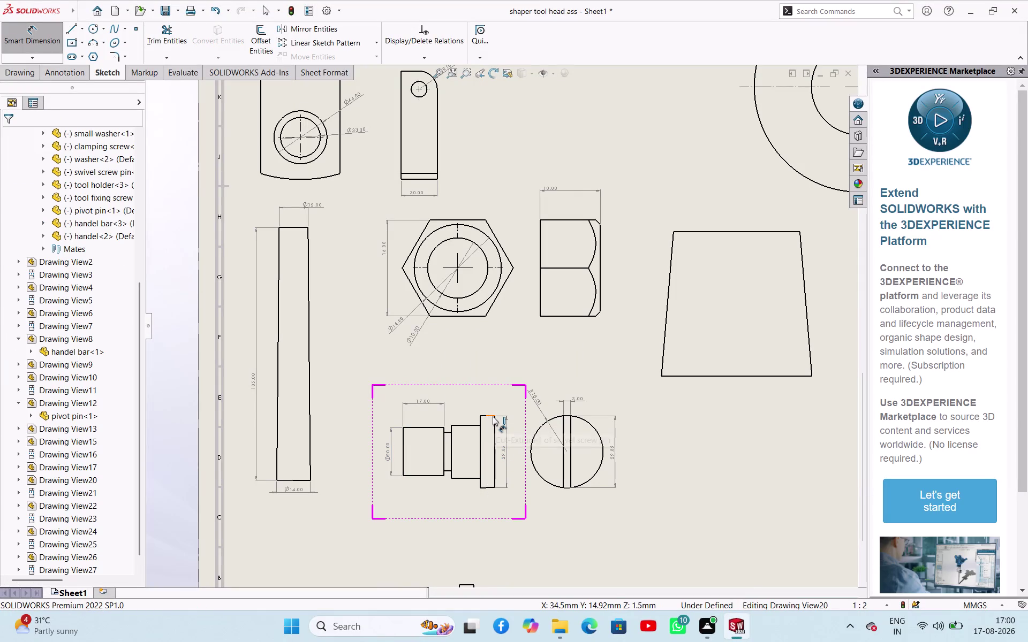
click(488, 415)
click(490, 406)
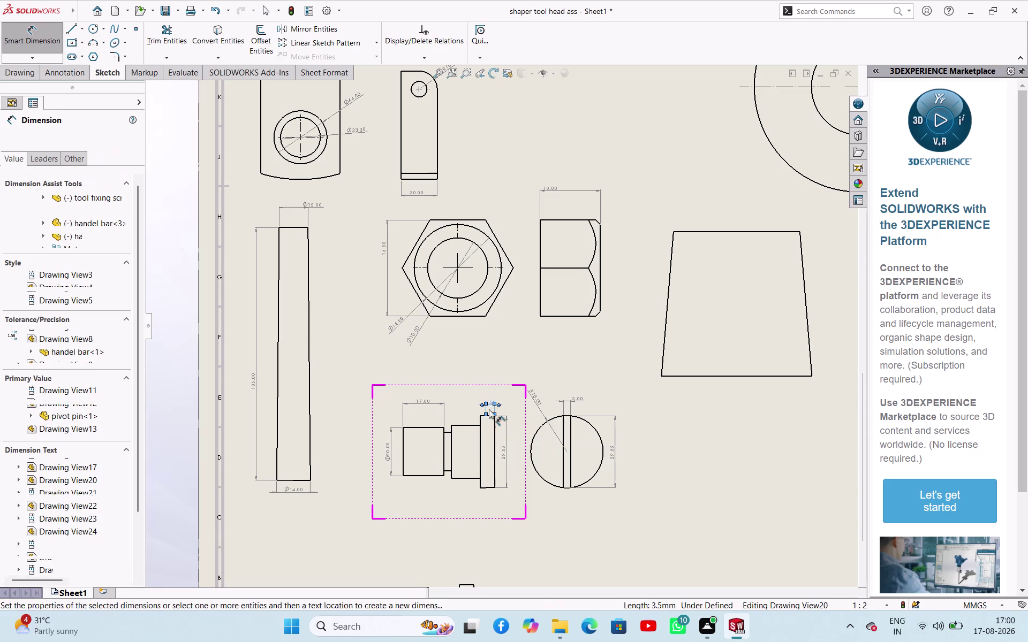
click(468, 424)
click(476, 399)
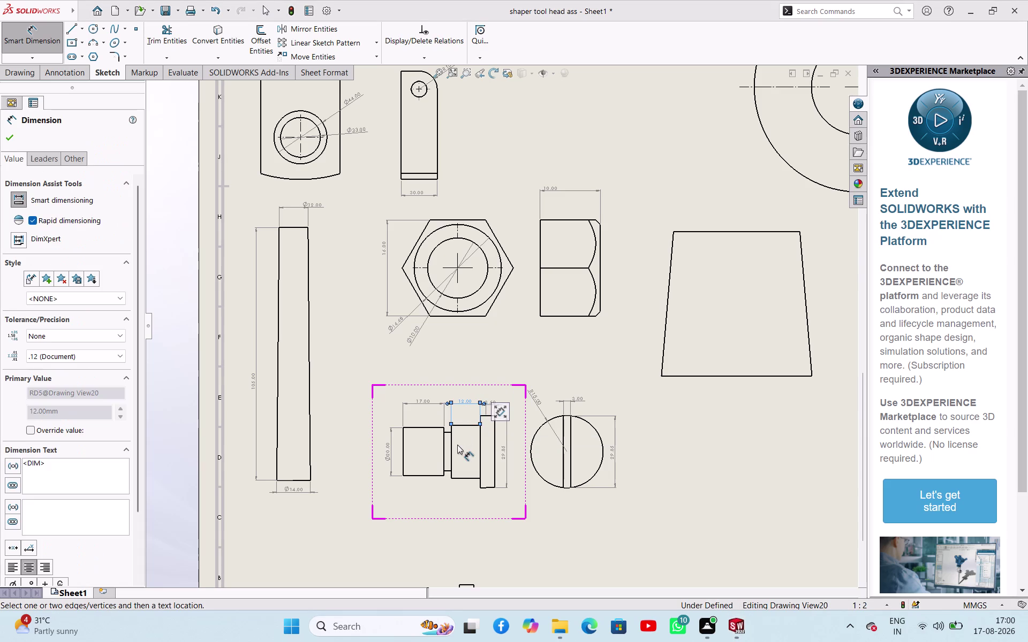
scroll(up, 3)
Dimension the shaft's 52 mm step, 140 mm long section and 8 mm collar.
scroll(down, 3)
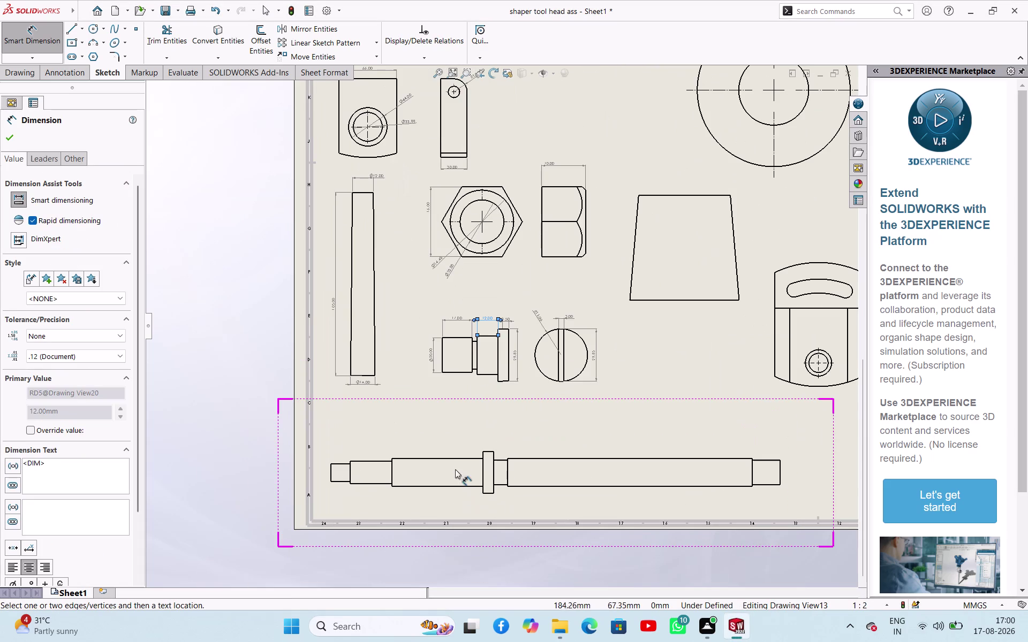
click(453, 458)
click(450, 439)
click(523, 459)
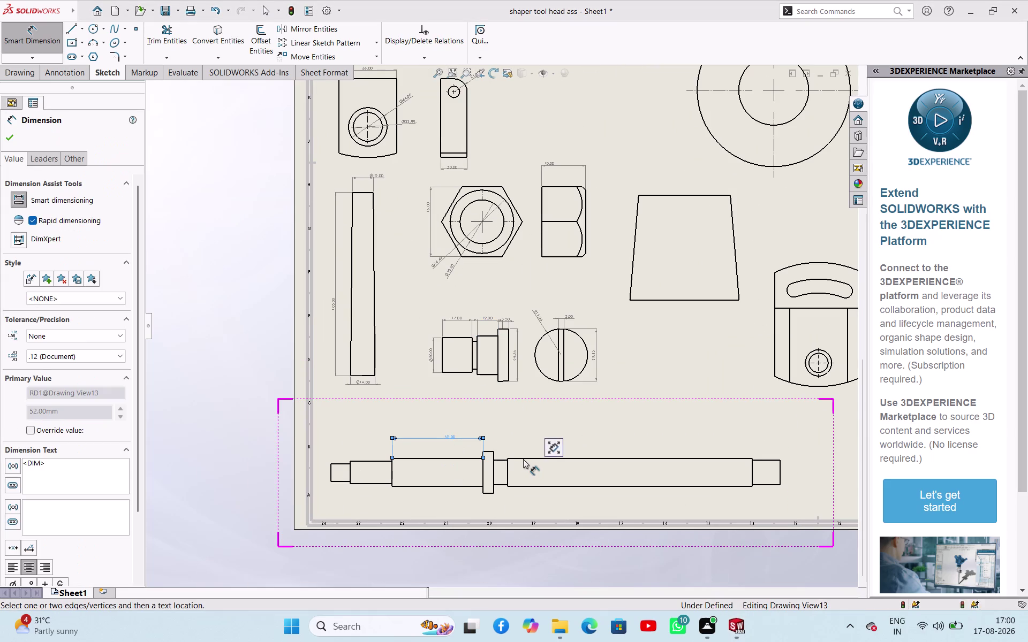
click(524, 457)
click(525, 457)
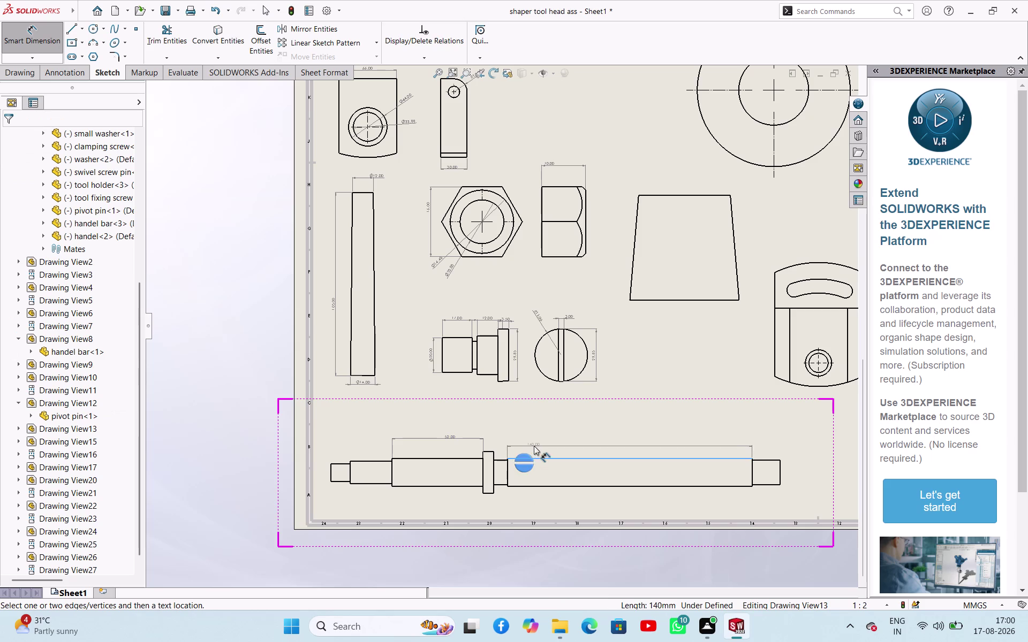
click(534, 446)
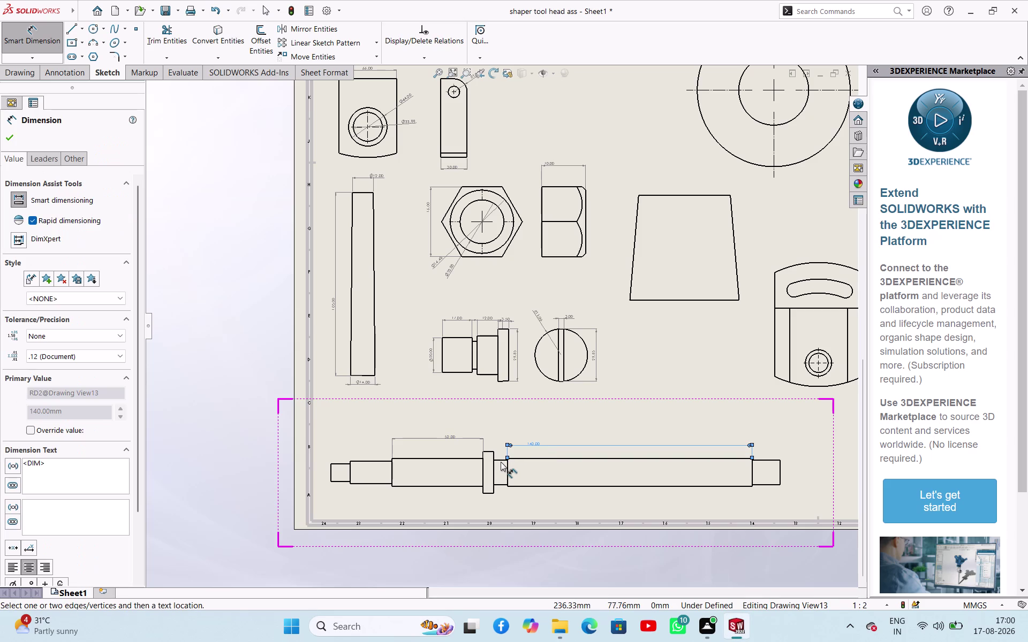
click(502, 460)
click(502, 436)
click(487, 450)
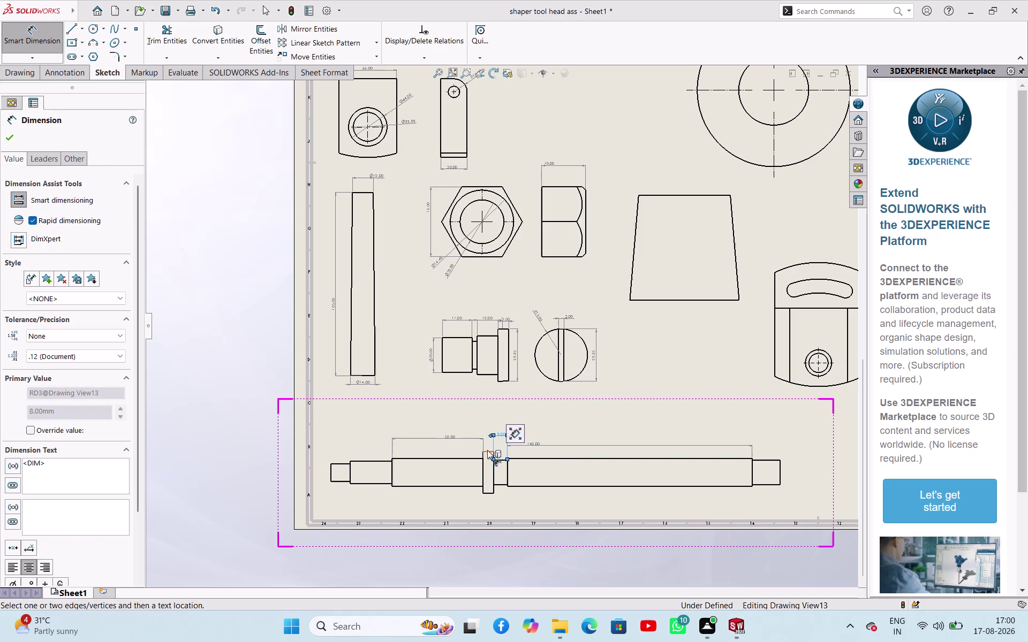
Add the shaft's 6 mm, 24 mm and 11 mm step lengths.
click(487, 422)
click(373, 459)
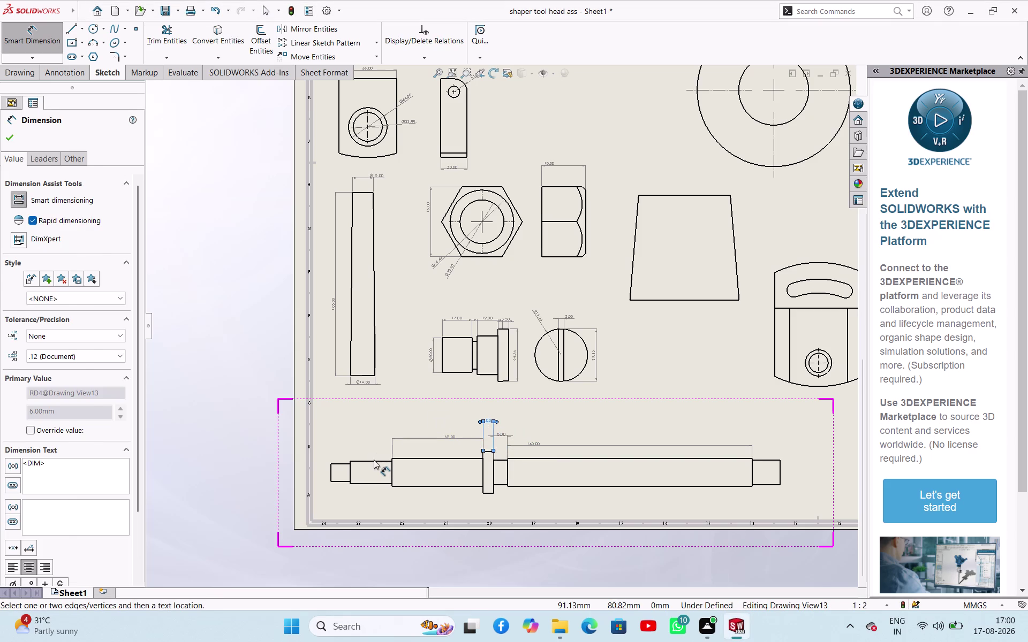
click(375, 462)
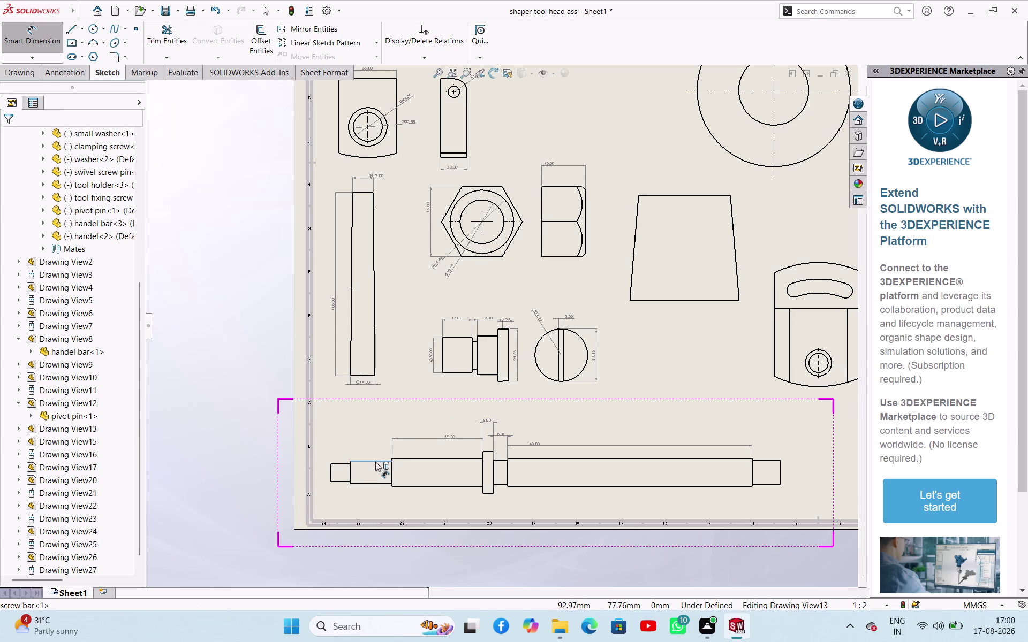
click(385, 440)
click(342, 465)
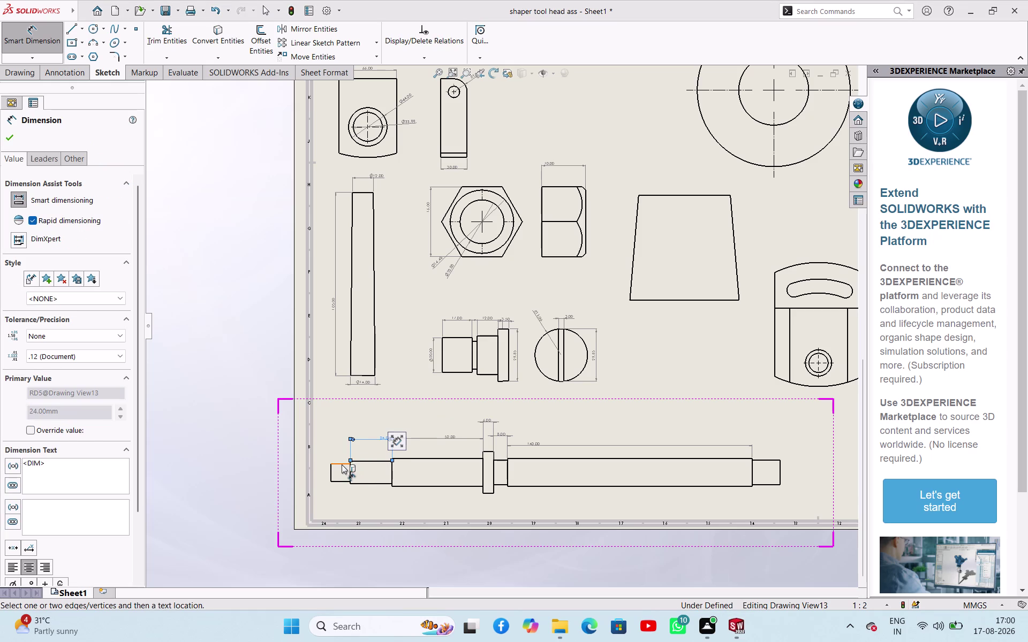
click(341, 443)
click(330, 475)
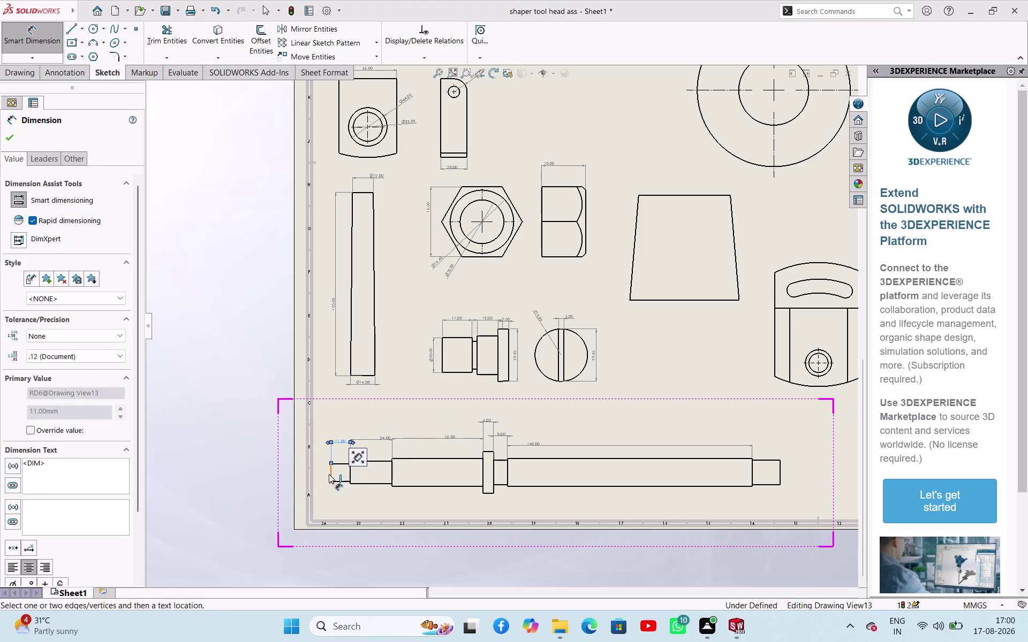
Add 10 mm, 16 mm and 24 mm collar diameter dimensions to the shaft.
click(326, 472)
click(391, 475)
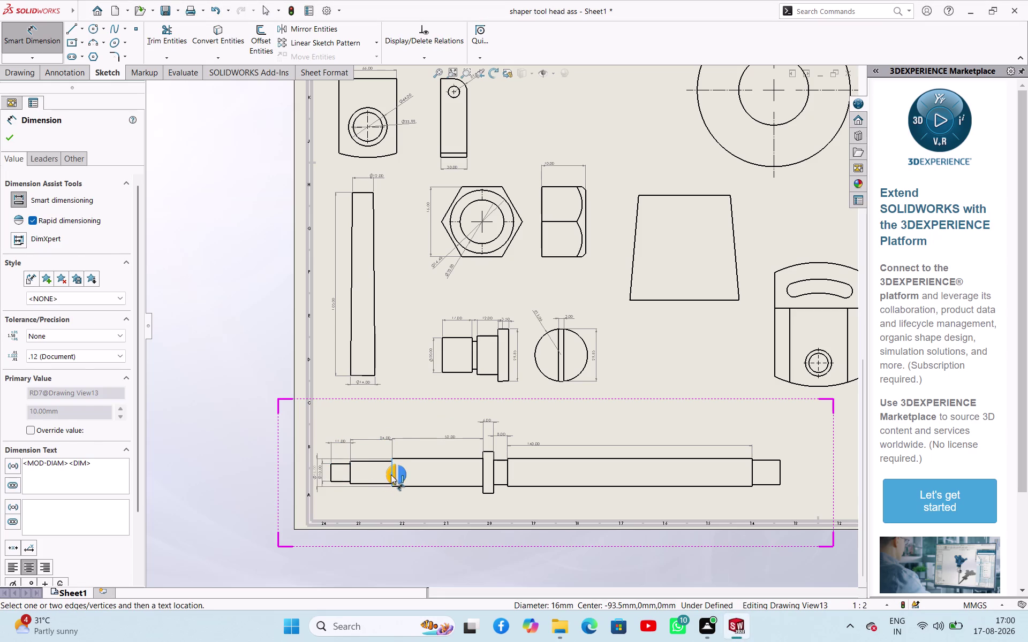
click(365, 474)
click(484, 472)
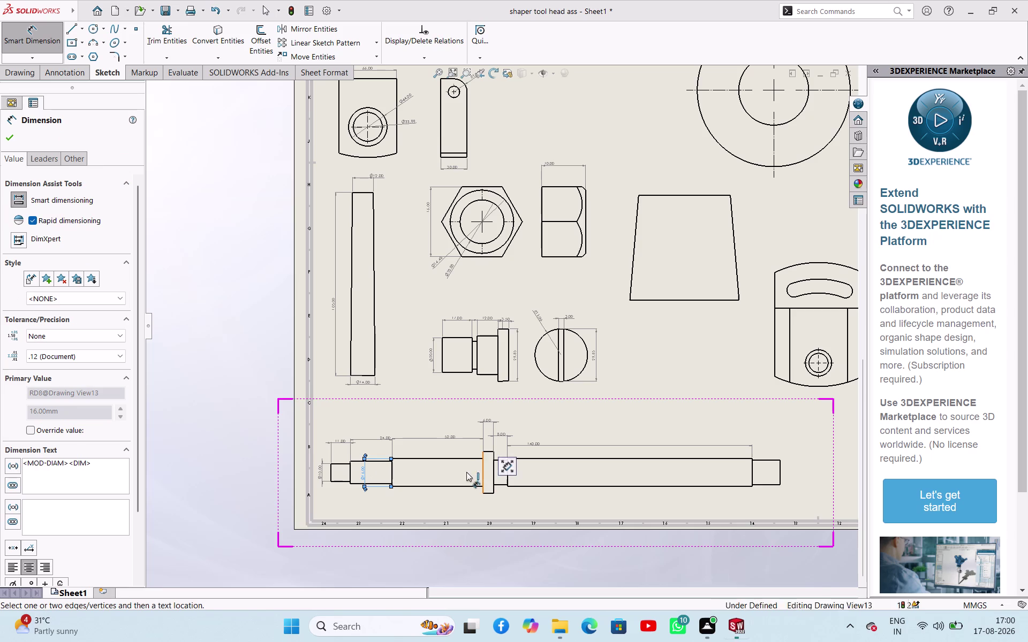
click(466, 472)
click(506, 470)
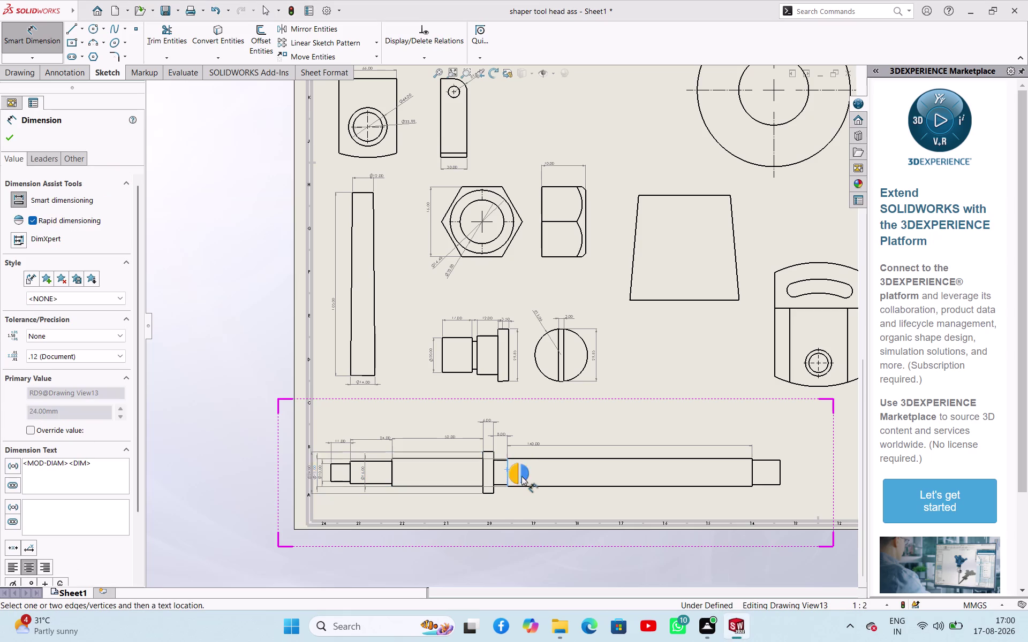
Add the 16 mm long-section and 14 mm right-end diameters to the shaft.
click(545, 478)
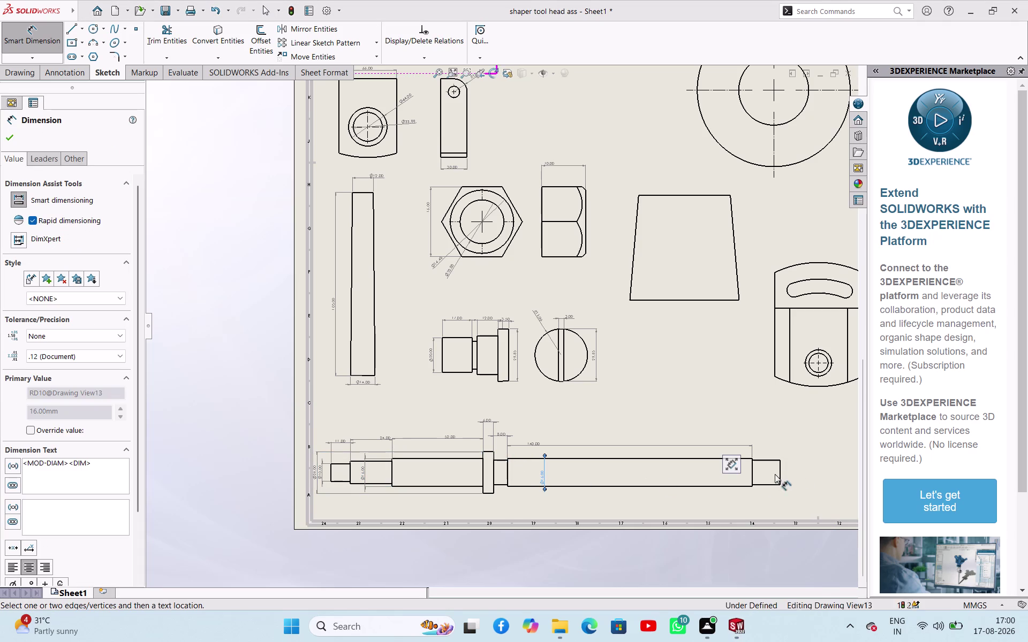
click(780, 476)
click(787, 478)
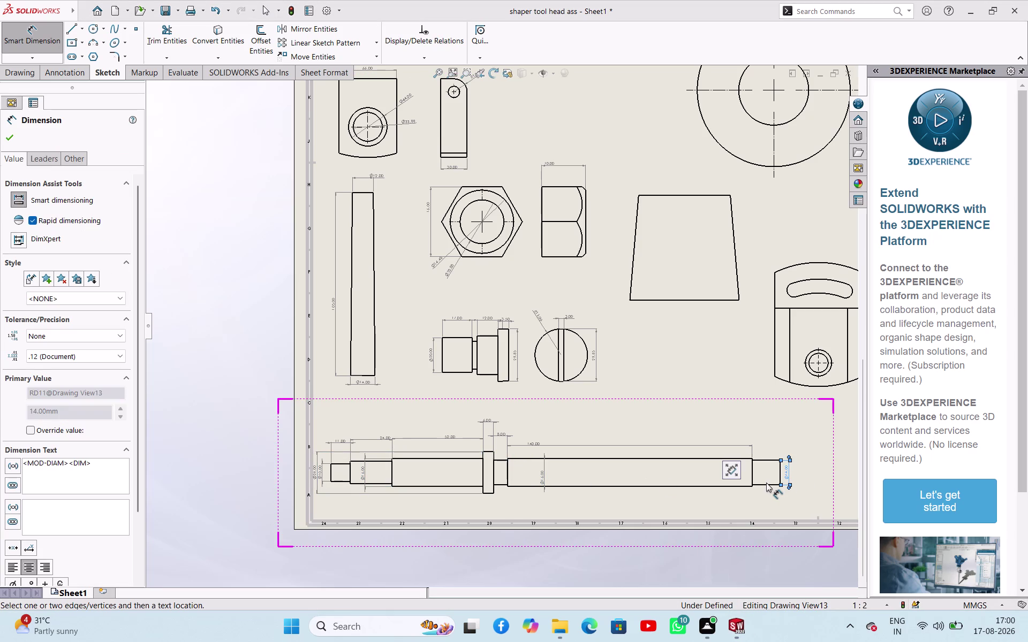
drag(766, 485, 763, 494)
click(762, 496)
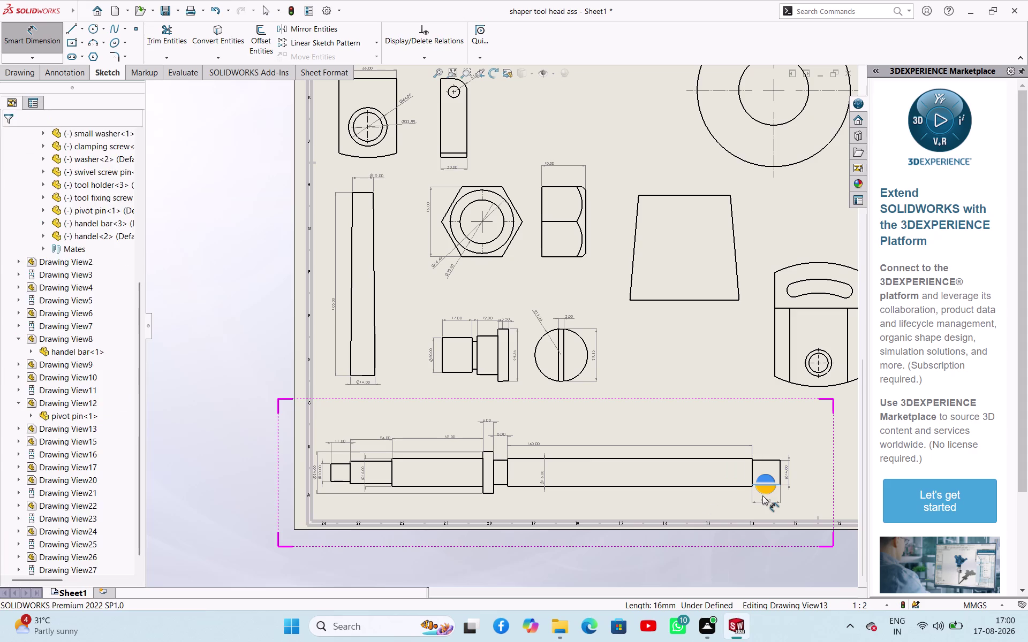
scroll(up, 3)
Add the R115, R96 and slot radius dimensions to the slotted plate view.
scroll(down, 3)
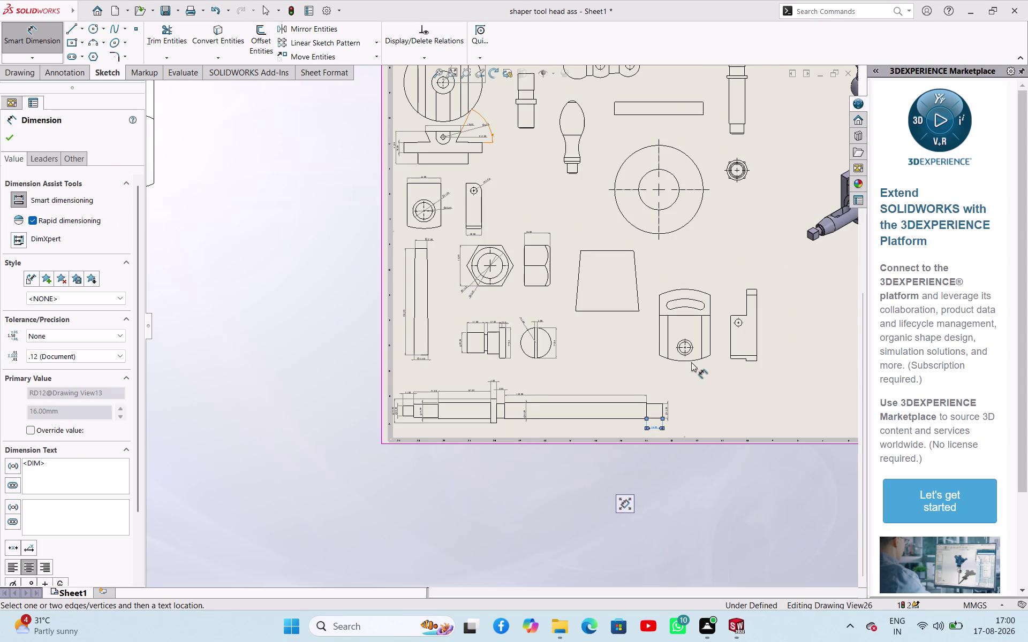
click(681, 359)
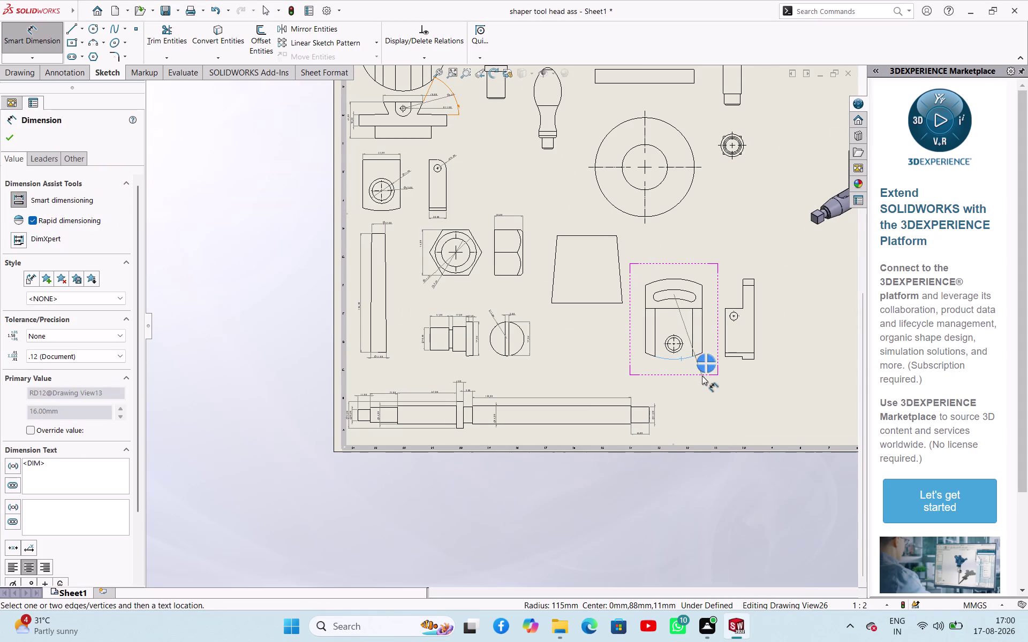
click(702, 376)
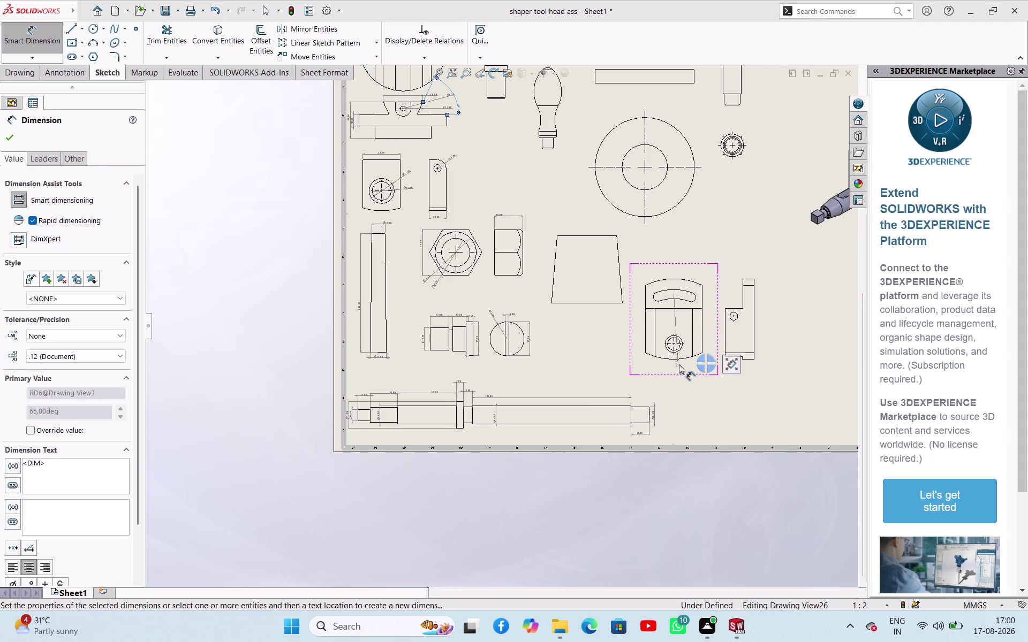
click(687, 365)
scroll(down, 3)
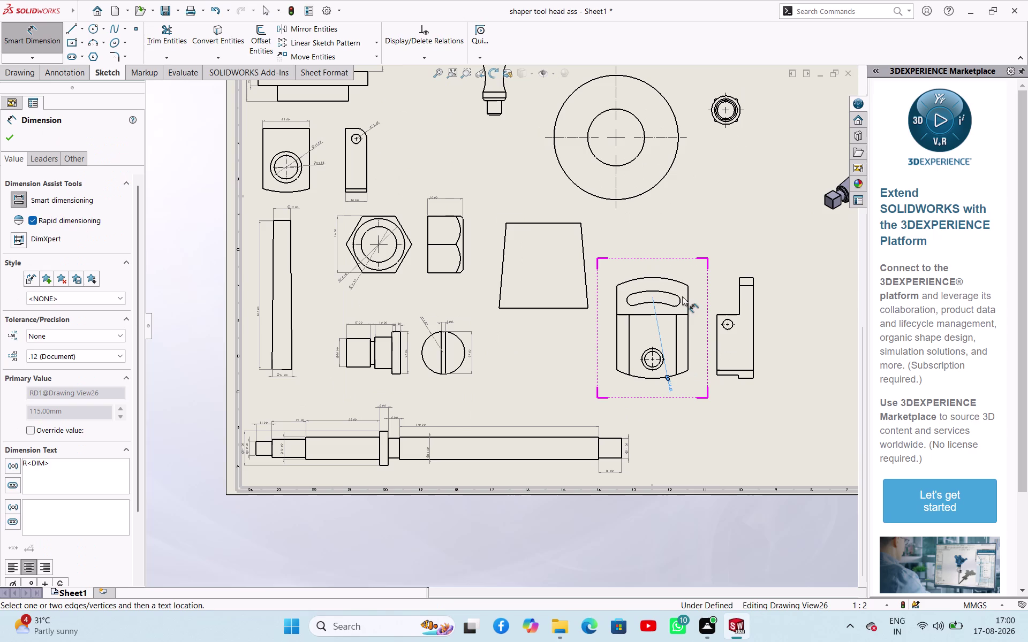
click(665, 292)
click(678, 264)
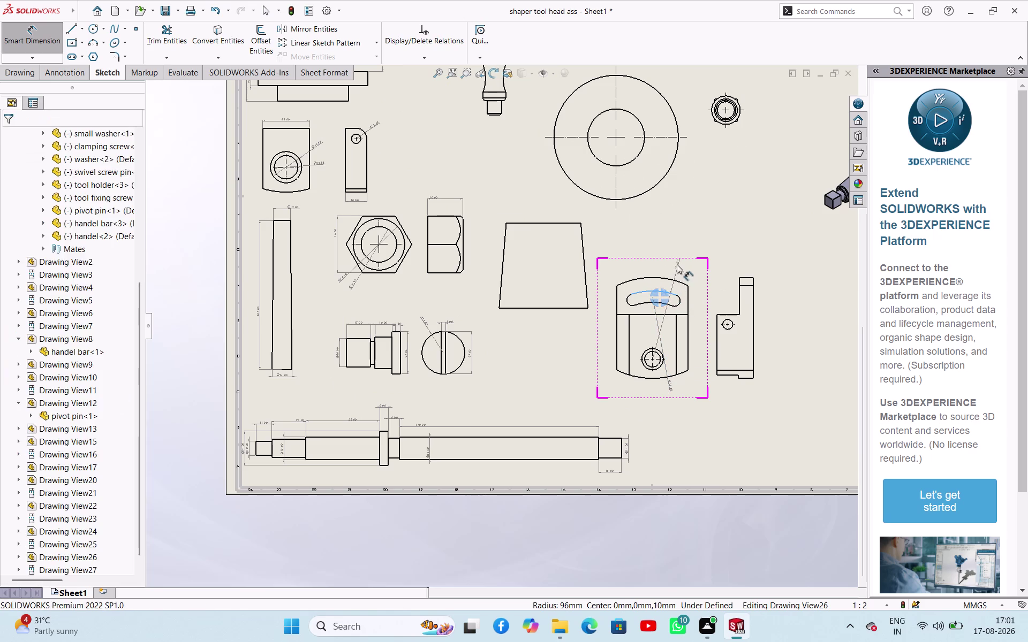
click(641, 278)
click(640, 269)
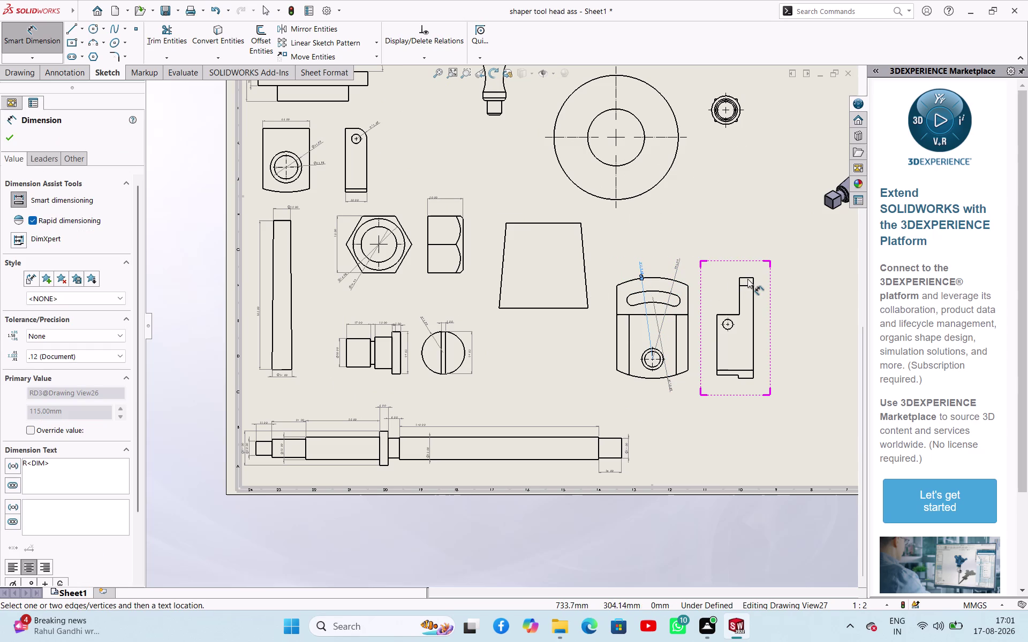
Dimension the side view's 20 mm base length and finish dimensioning.
click(747, 276)
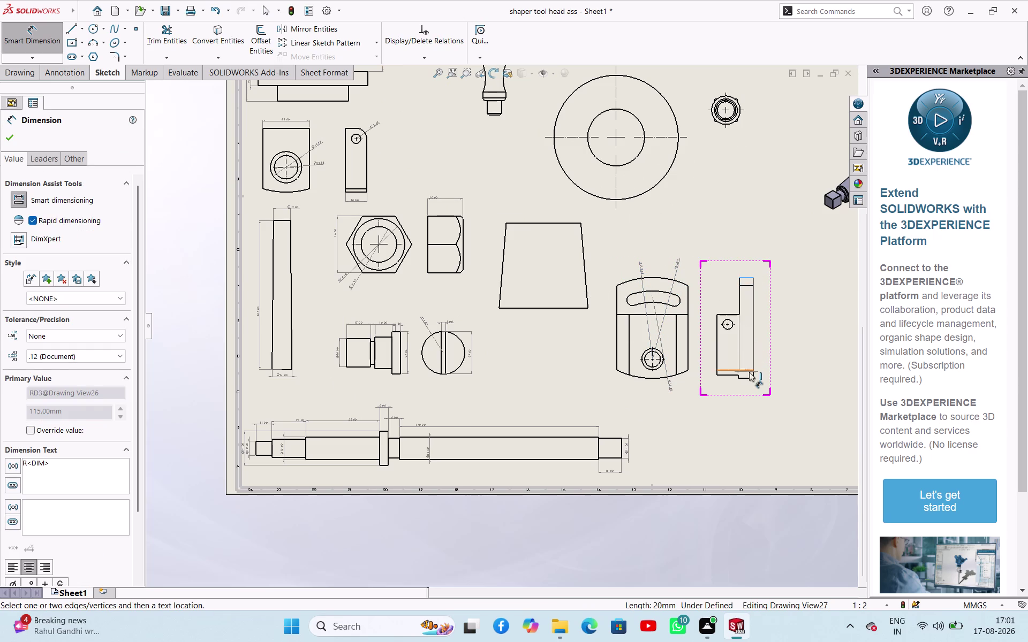
click(747, 377)
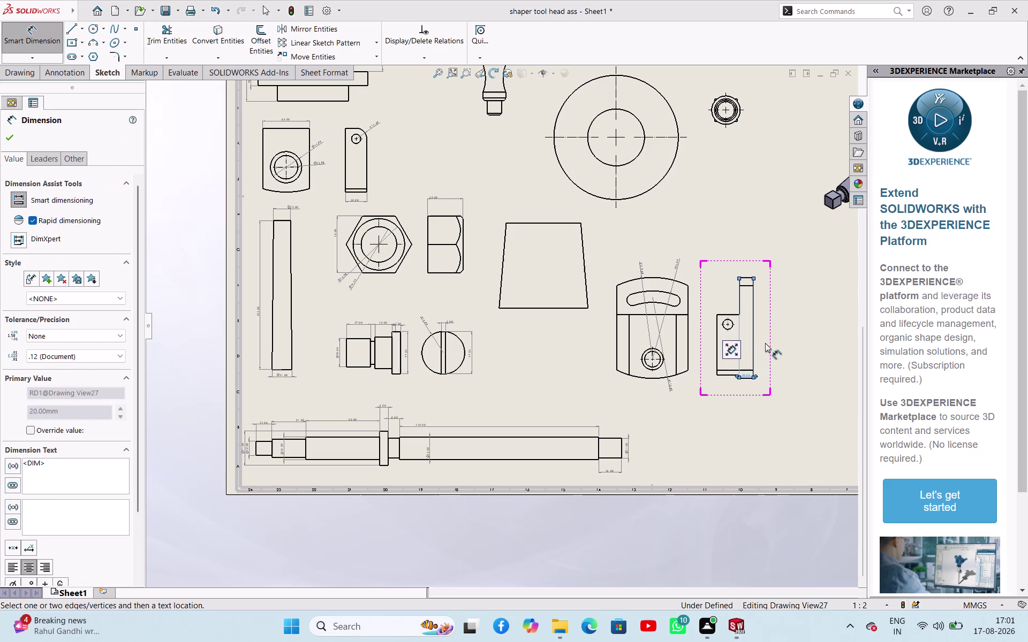
key(Escape)
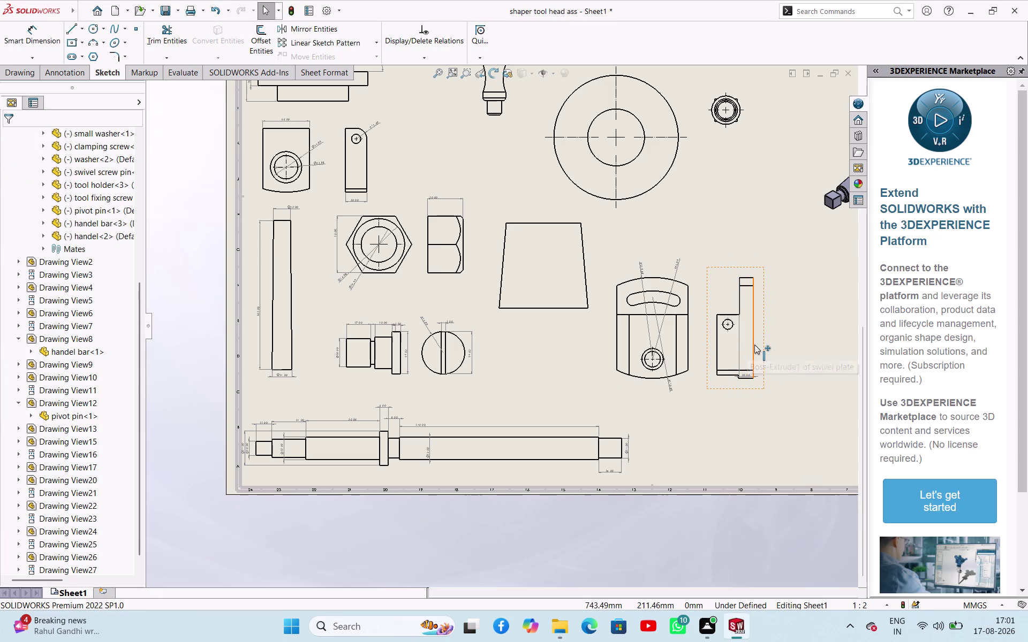
click(754, 345)
Select the 20 mm dimension, then clear the selection.
scroll(down, 3)
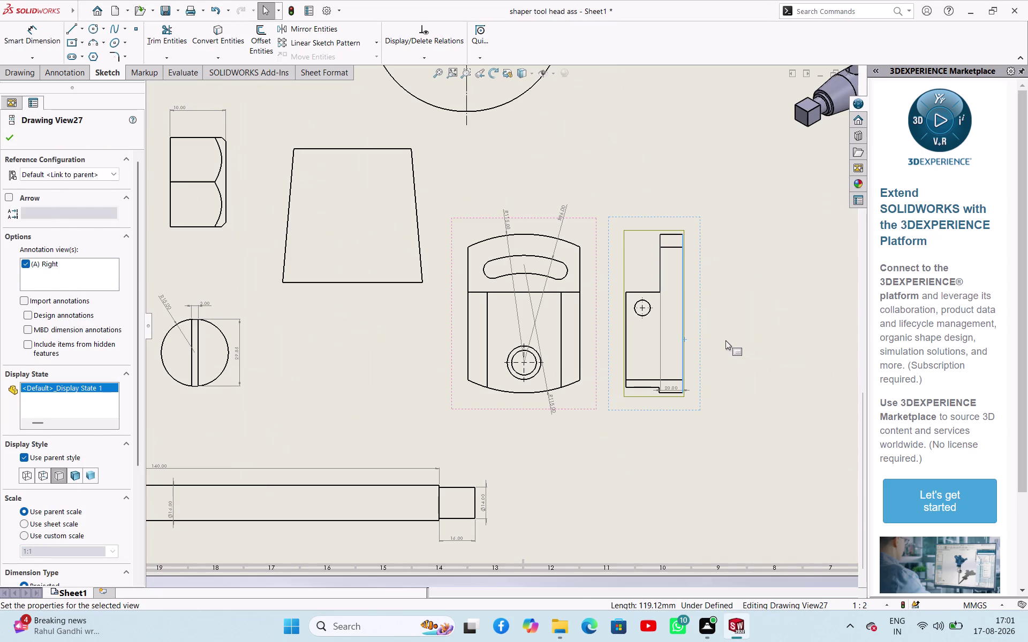
key(Escape)
key(Escape)
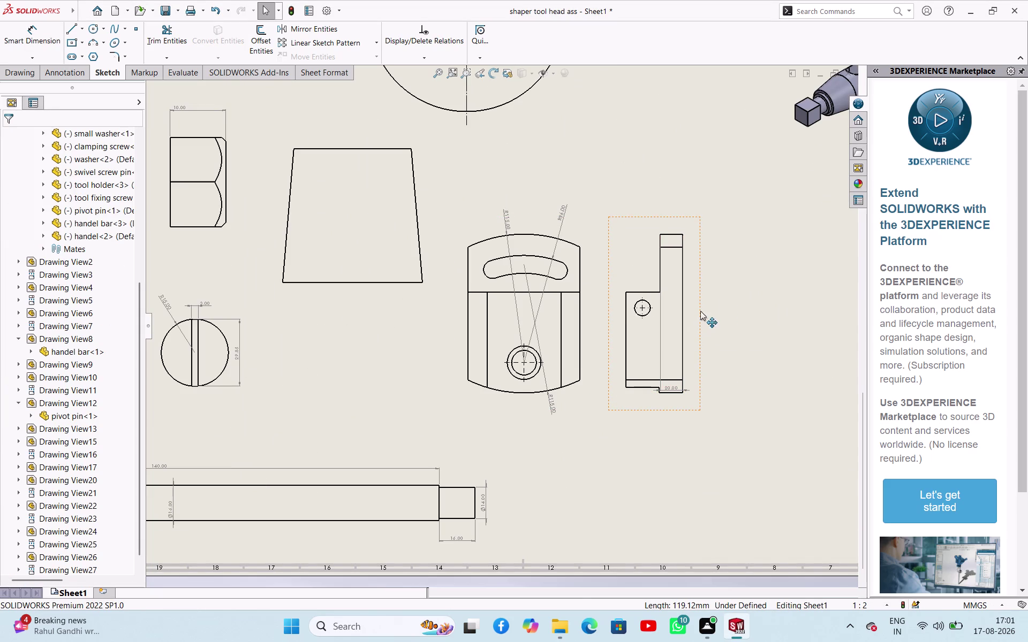
click(680, 314)
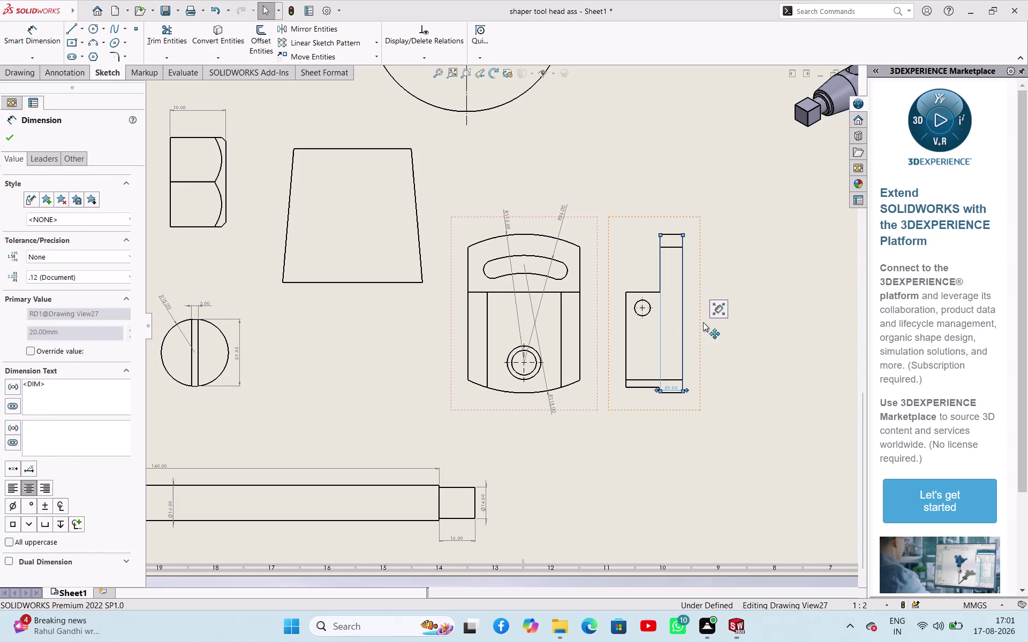
key(Escape)
key(Escape)
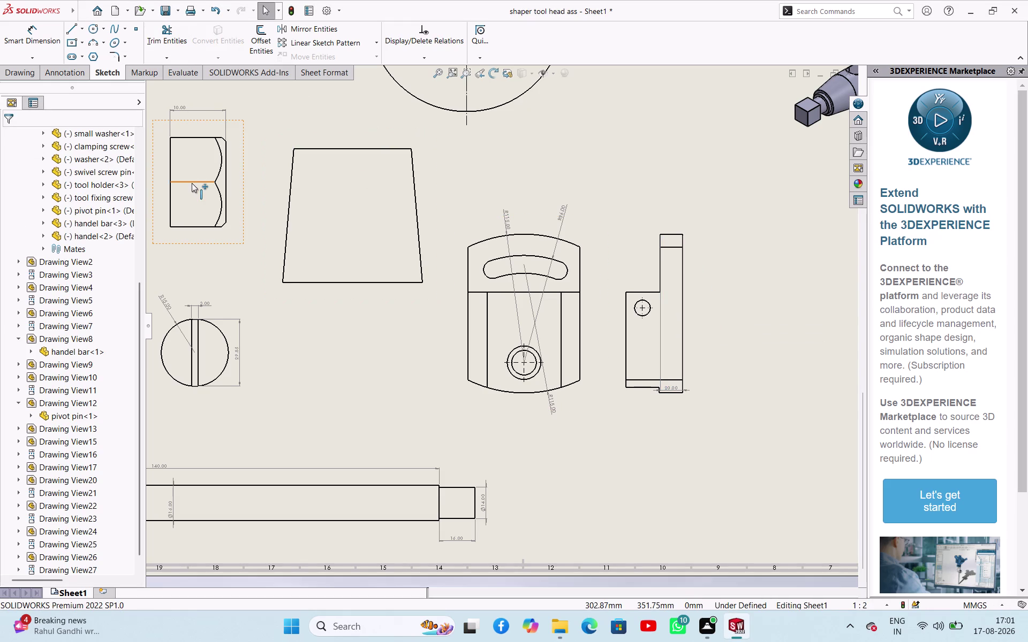
Add the 140 mm height and Ø14 hole dimensions to the plate's side view.
click(14, 35)
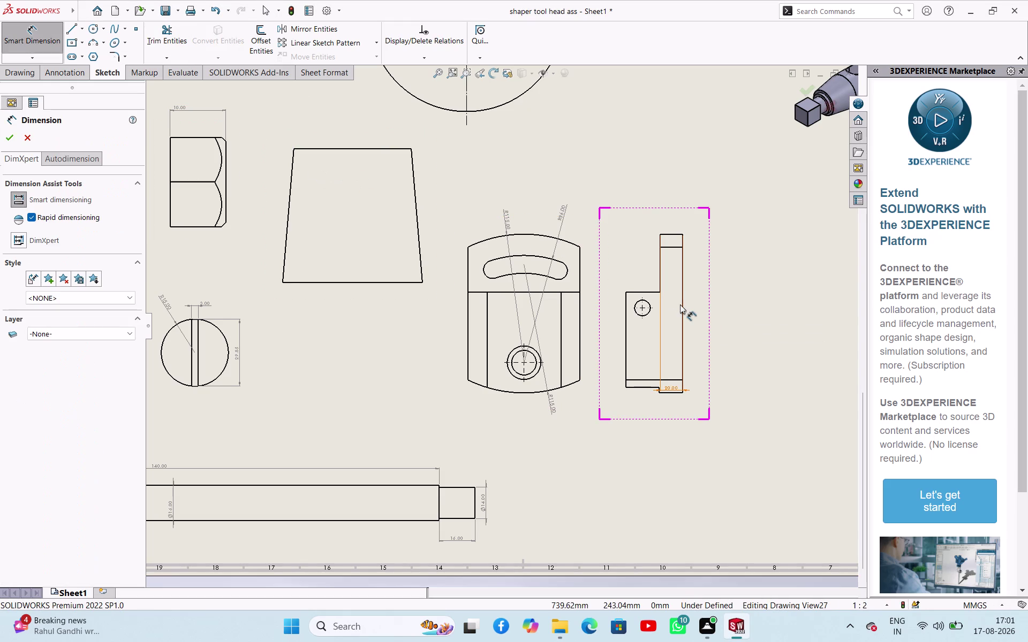
click(683, 306)
click(690, 312)
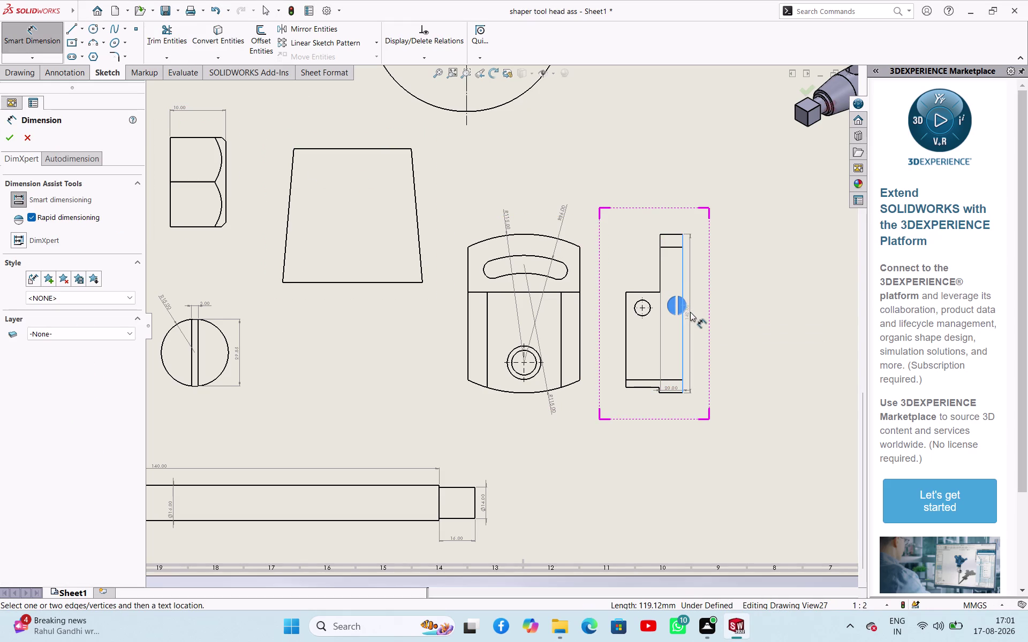
click(636, 301)
click(636, 276)
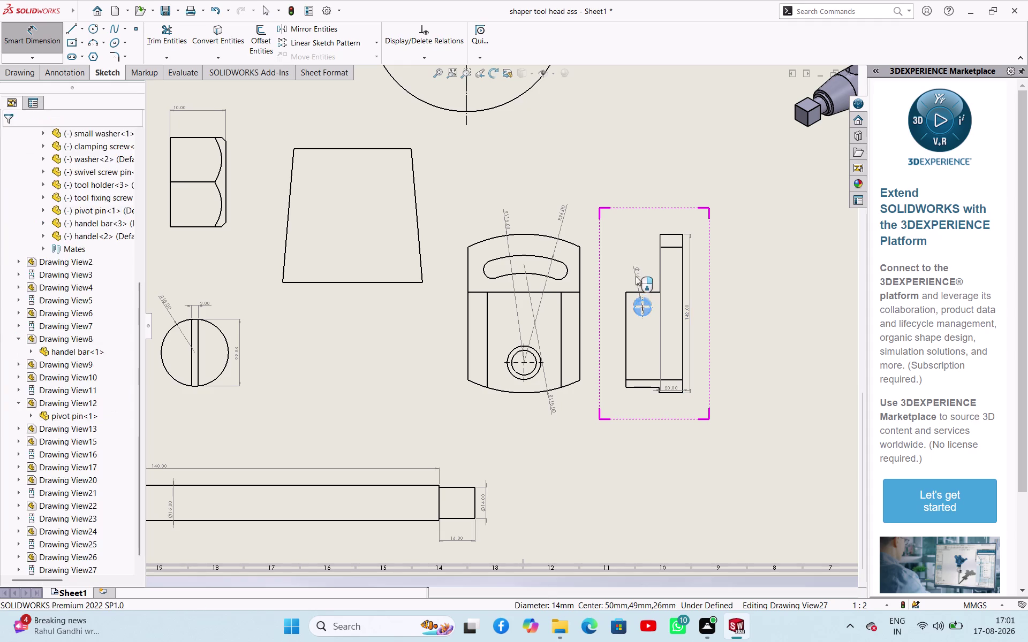
Dimension the slotted bracket's 17 mm lower-right width and 100 mm overall width.
click(562, 327)
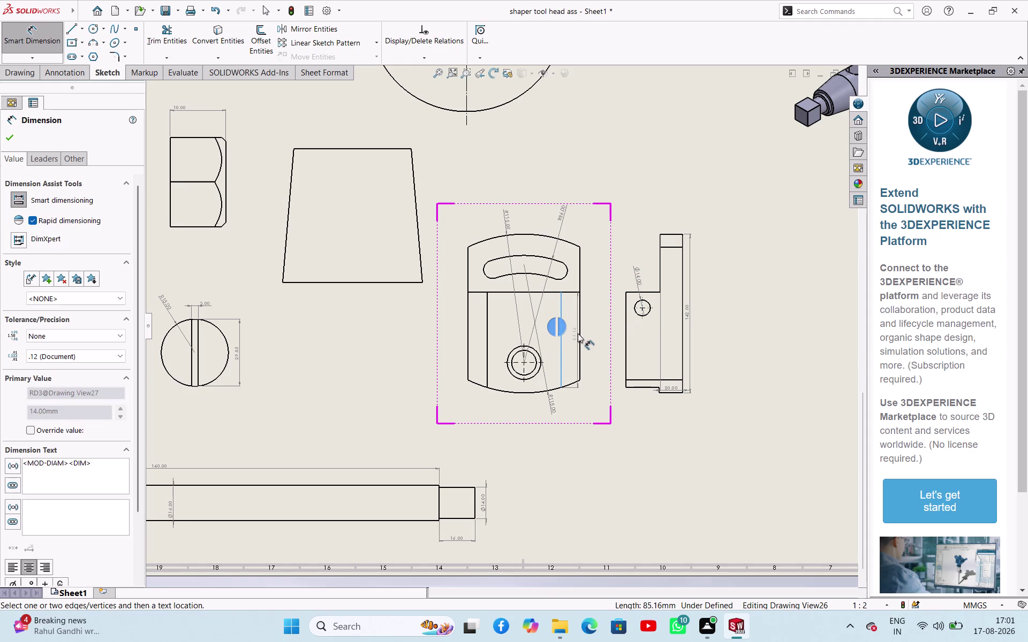
click(581, 334)
click(587, 399)
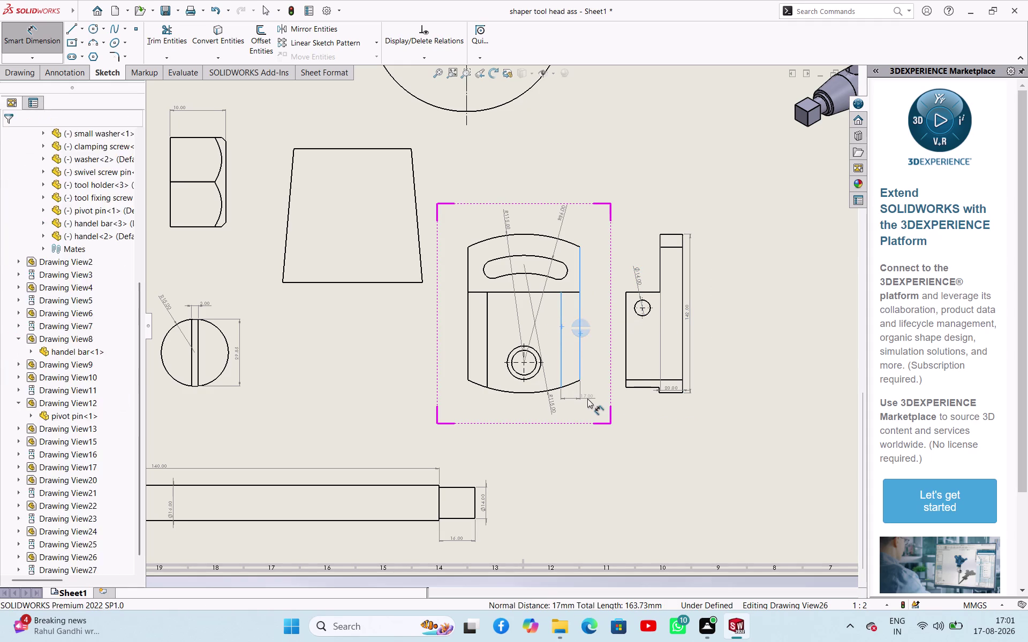
click(469, 306)
click(580, 331)
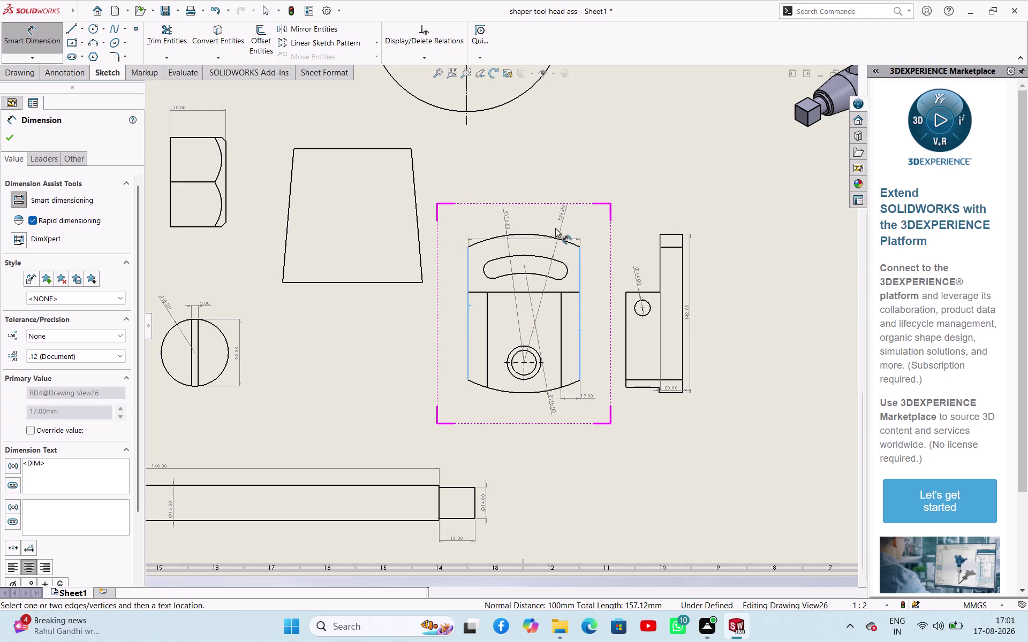
click(547, 181)
click(383, 147)
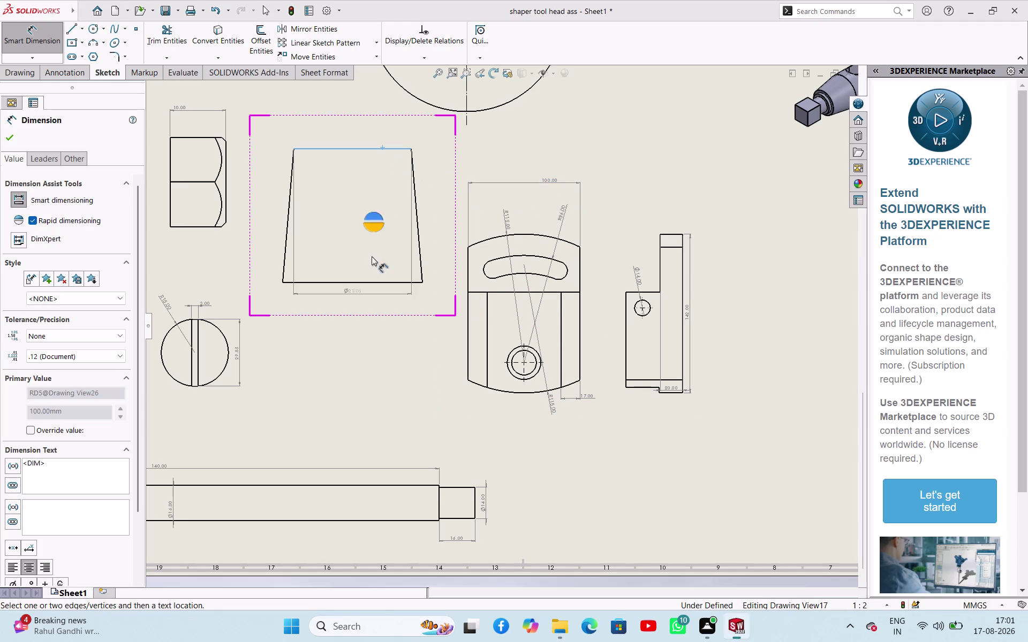
Dimension the tapered bush with its 24 mm height, Ø21 top width and 25 mm bottom width.
click(371, 282)
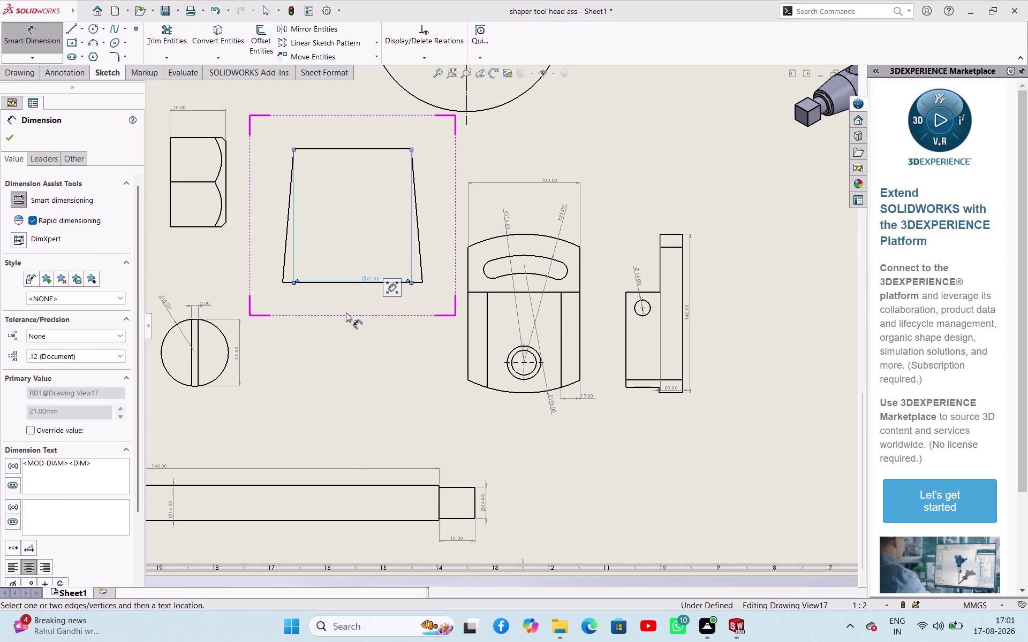
key(Escape)
key(Escape)
key(Escape)
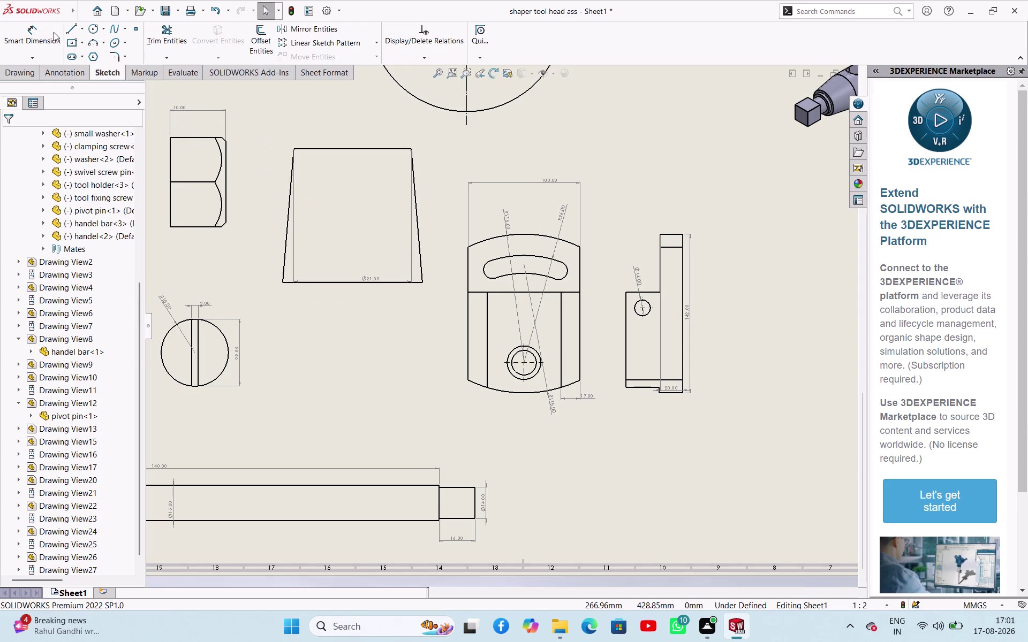
click(37, 28)
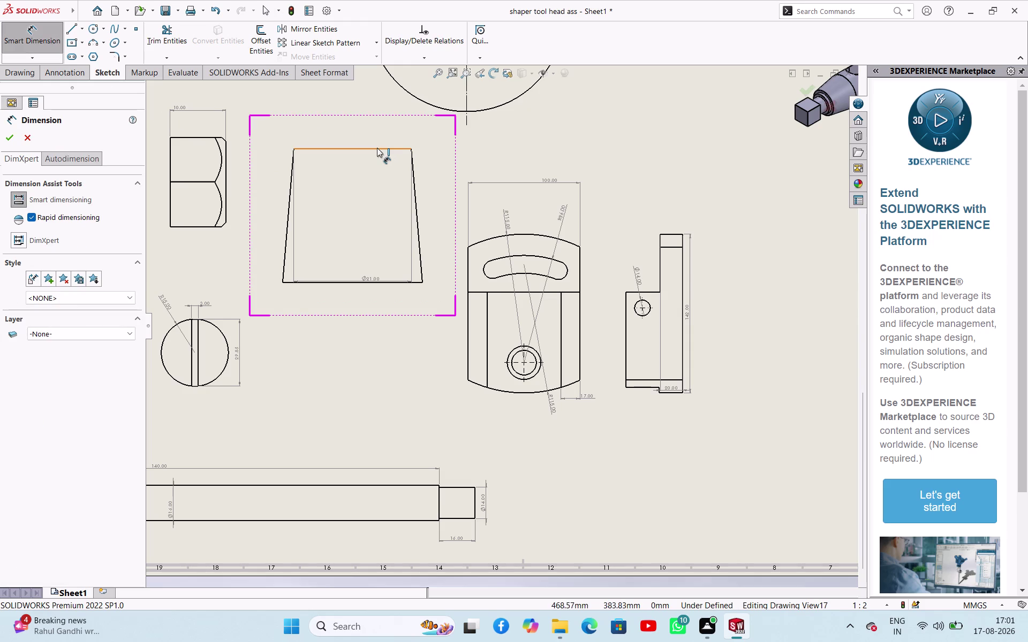
click(377, 148)
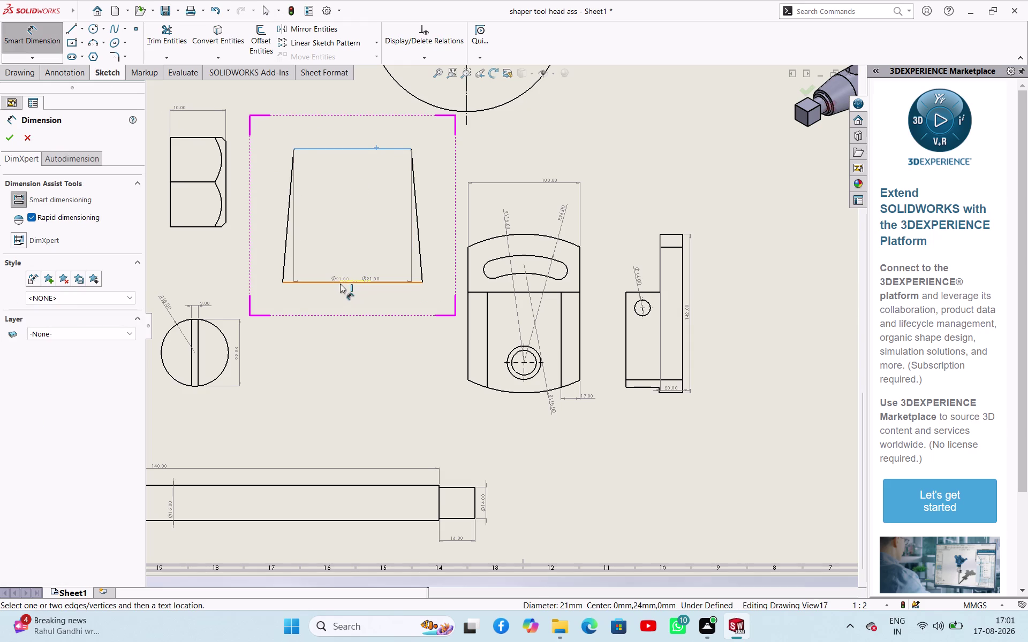
click(340, 283)
click(264, 267)
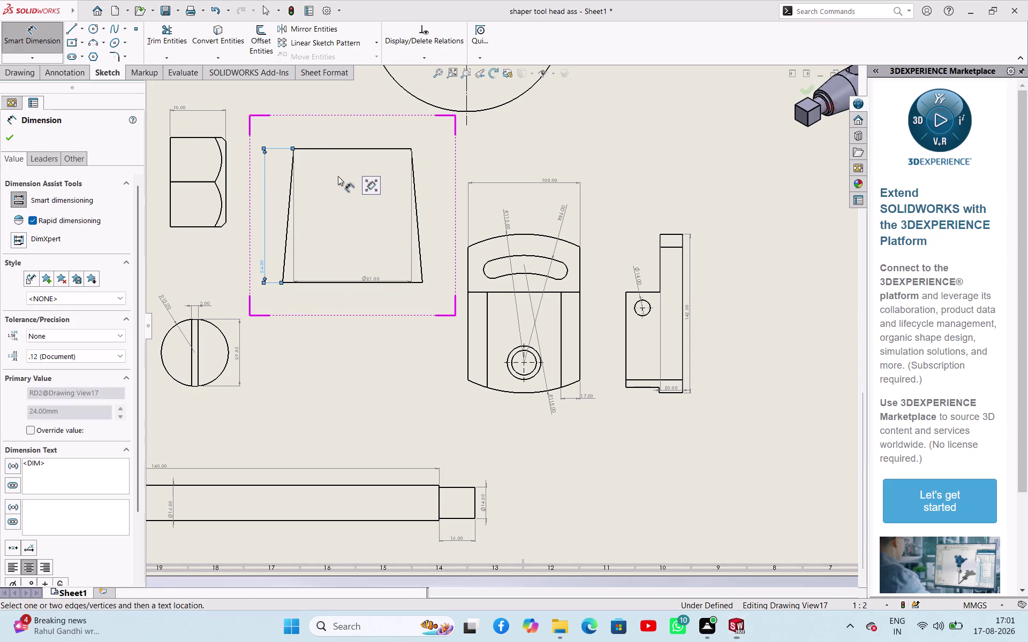
click(345, 147)
click(348, 132)
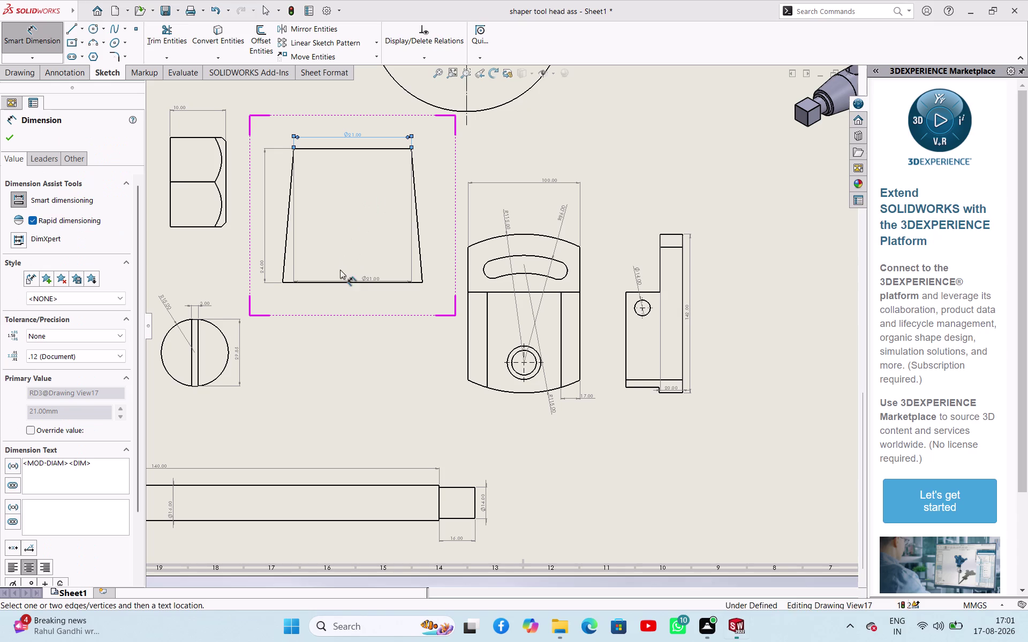
click(341, 283)
click(343, 294)
Dimension the flat bar's 35 mm length and 5 mm thickness, and the washer's Ø16 diameter.
scroll(up, 3)
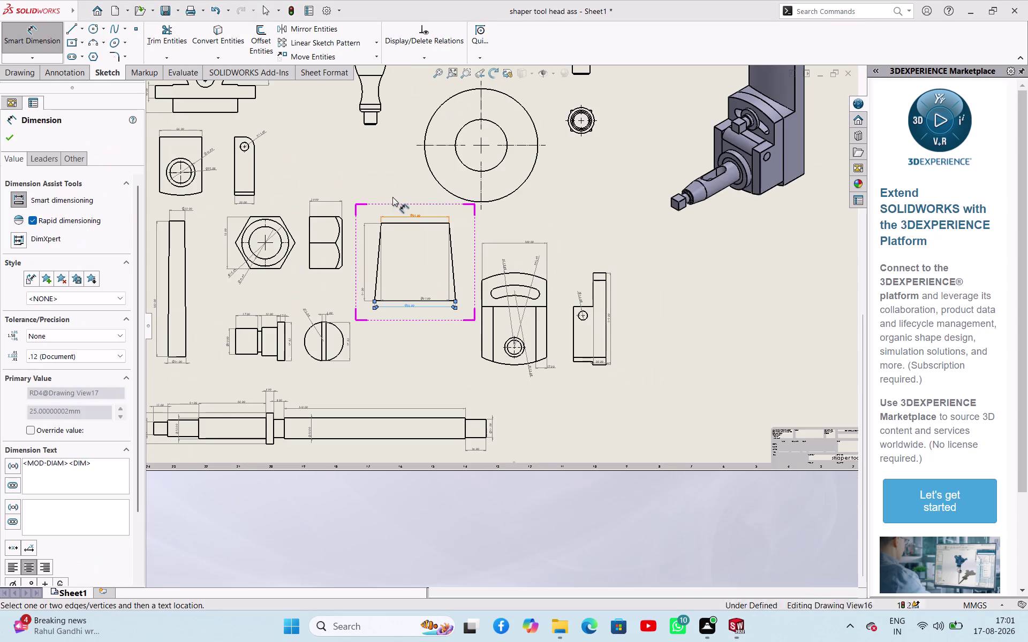
scroll(up, 3)
scroll(up, 3)
scroll(down, 3)
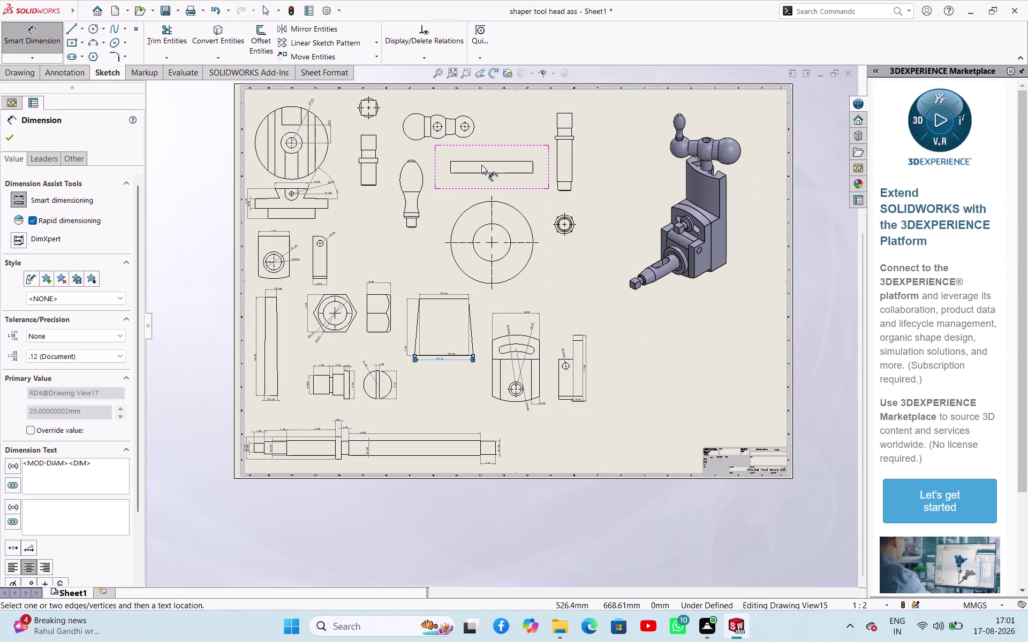
click(483, 162)
click(483, 151)
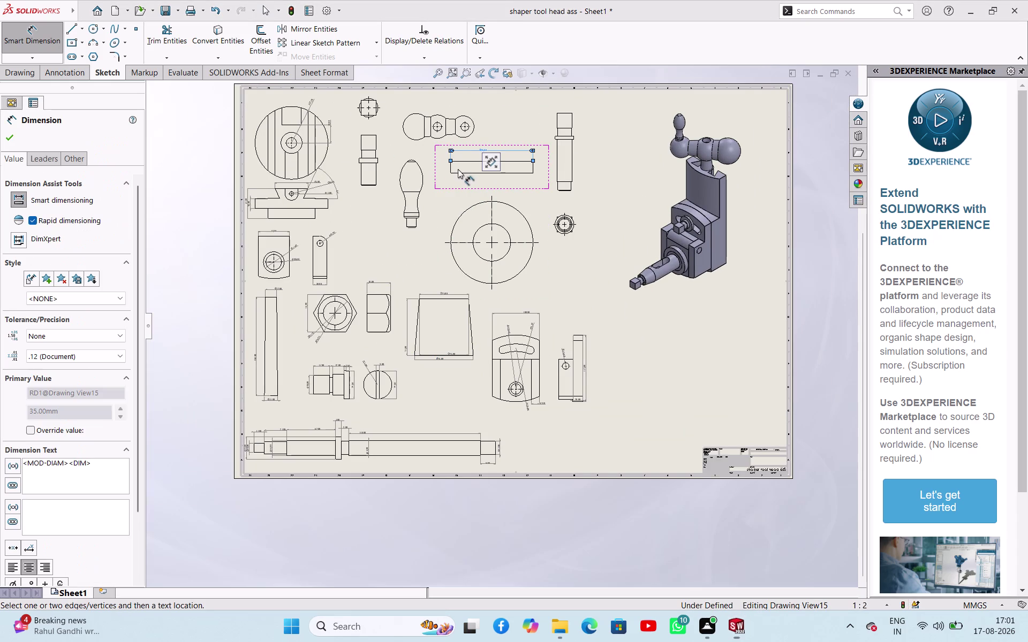
click(449, 166)
click(445, 166)
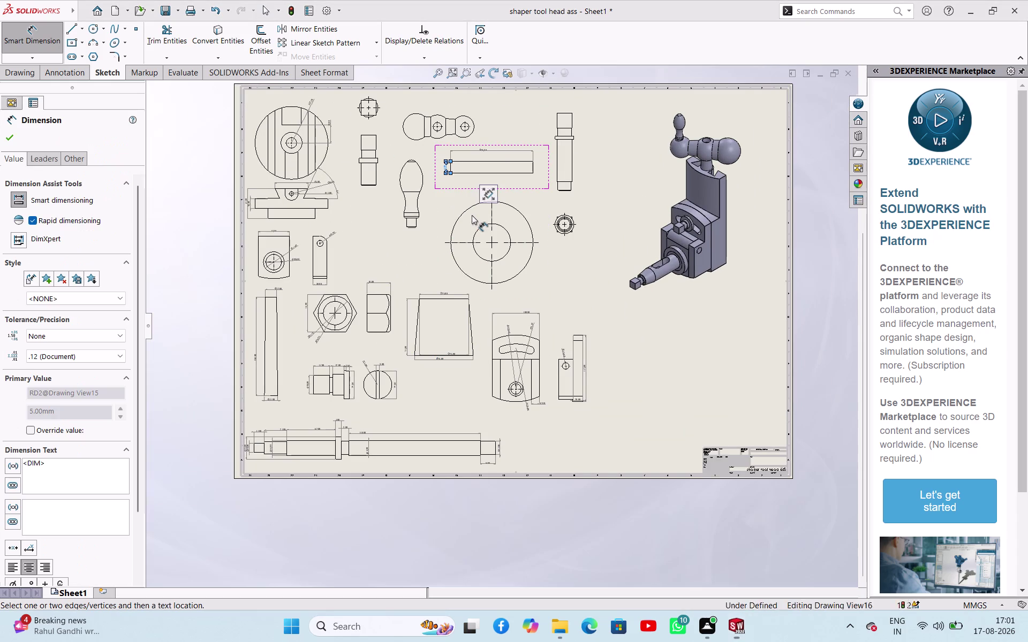
click(484, 227)
click(456, 202)
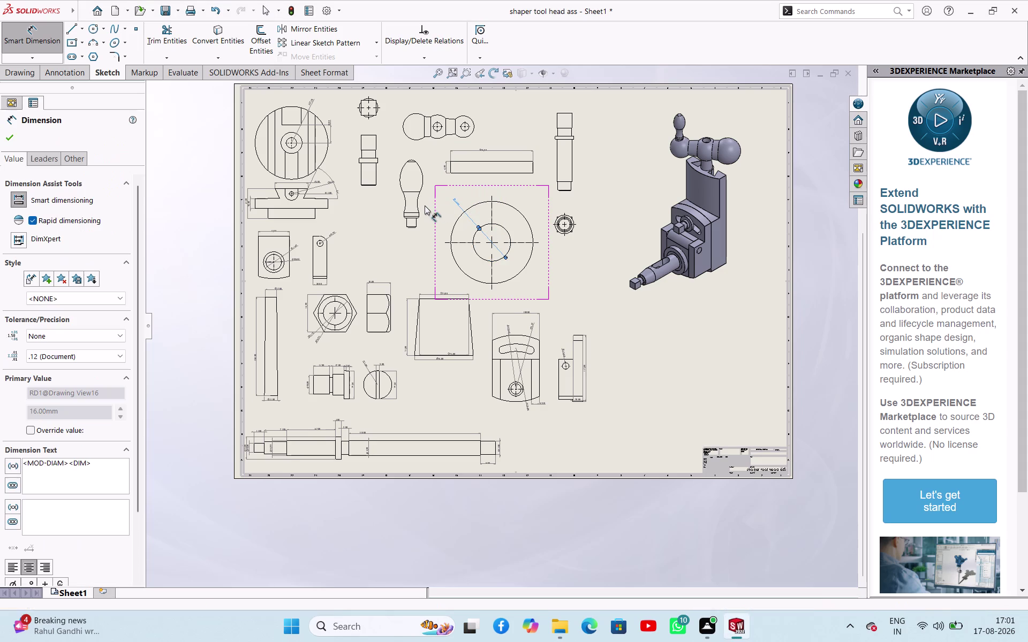
scroll(down, 3)
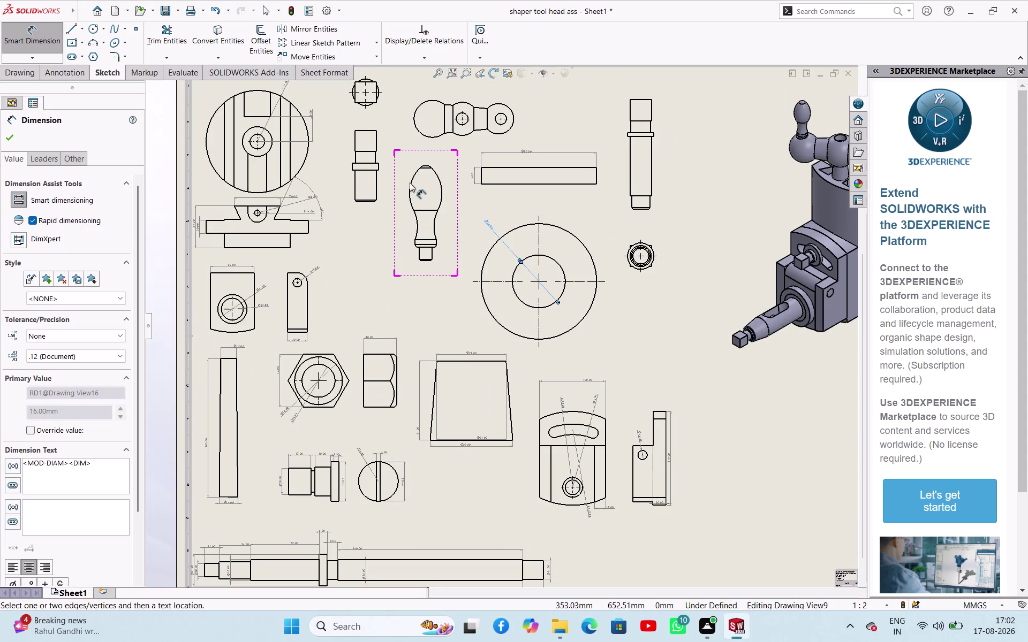
Add the R6 radius at the knob top and R28 radii on its bulb and neck.
scroll(down, 3)
scroll(down, 3)
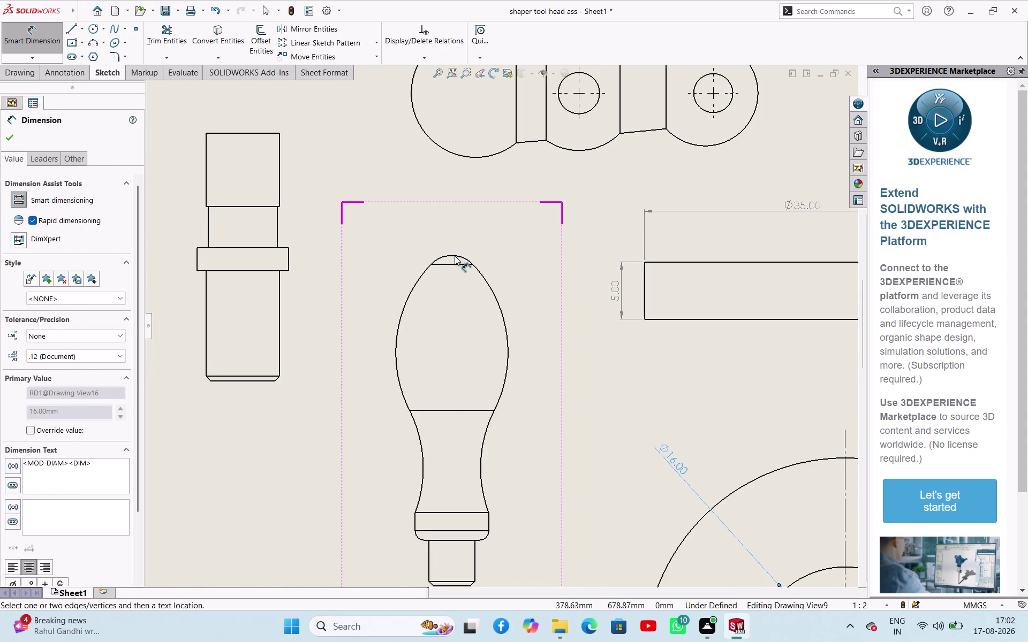
click(455, 256)
key(Escape)
key(Escape)
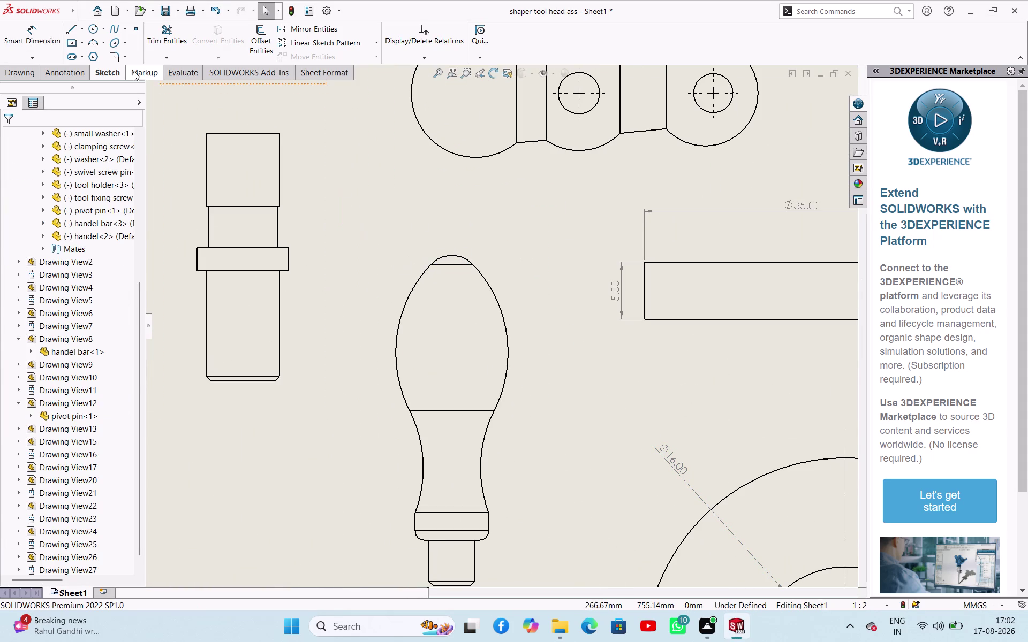
click(27, 37)
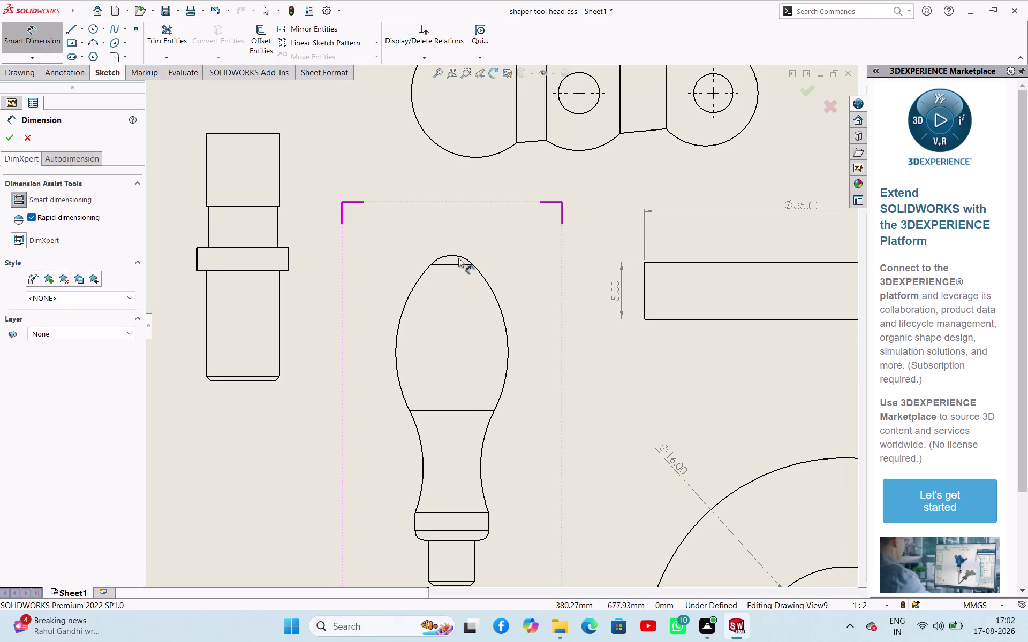
click(459, 256)
click(467, 241)
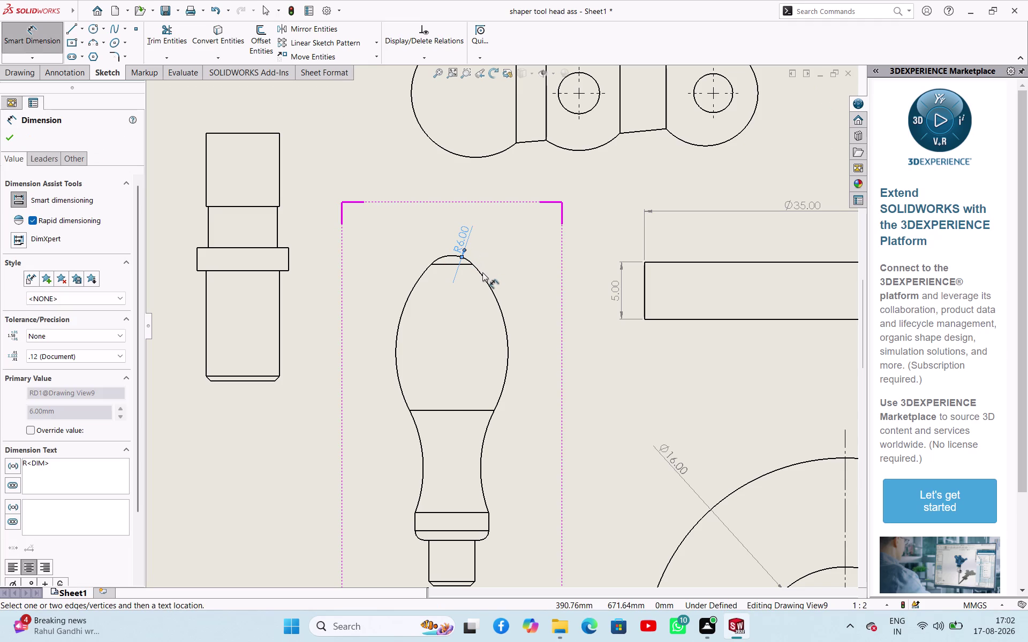
click(483, 275)
click(496, 267)
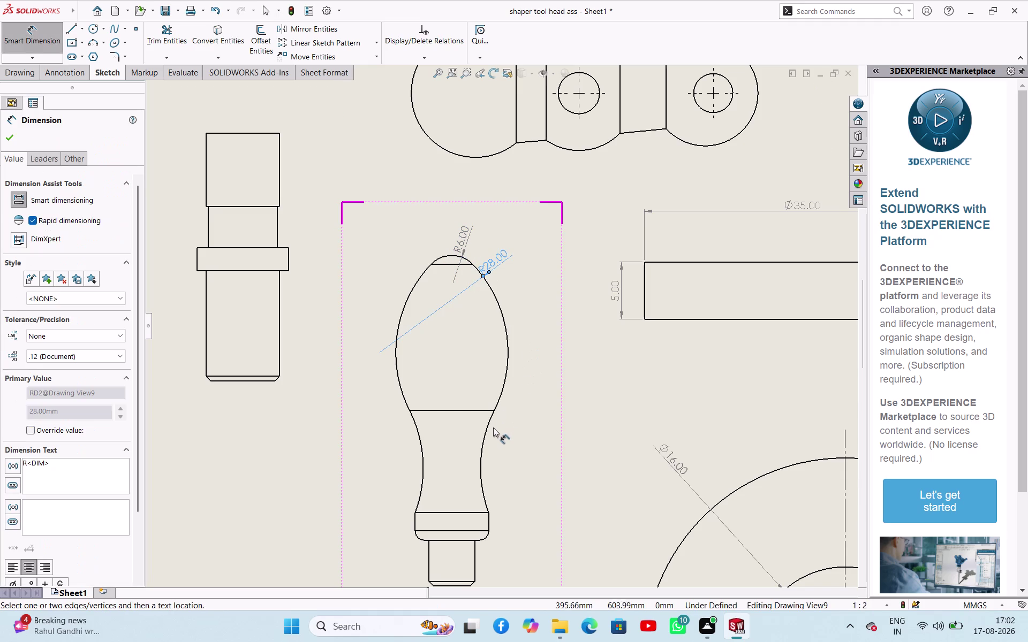
click(486, 433)
click(505, 442)
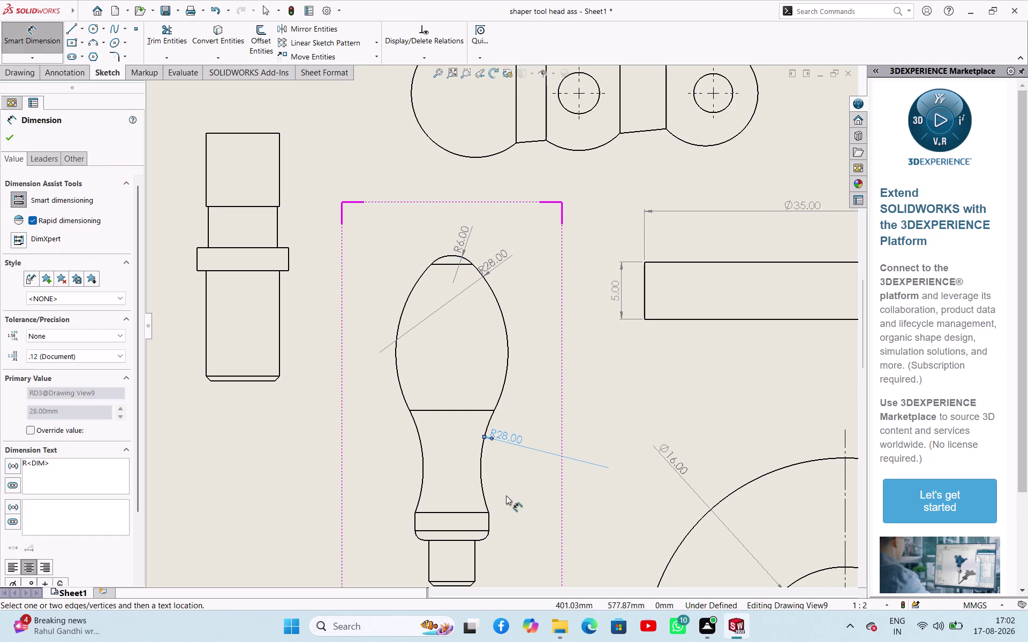
Add the 4 mm collar height, R2 fillet radius and Ø10 shank diameter to the knob.
click(490, 522)
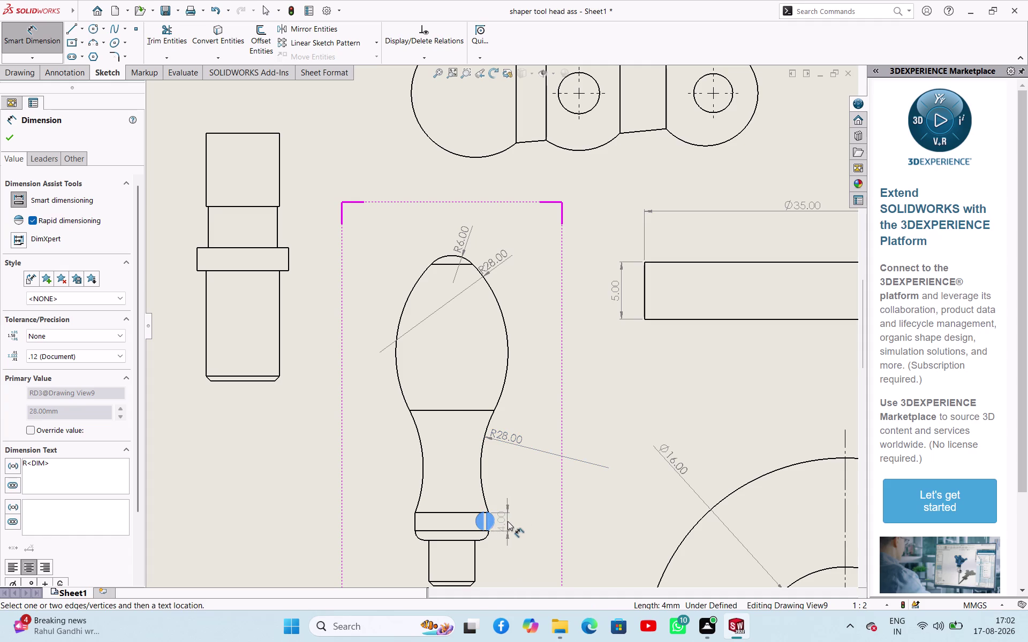
click(508, 521)
click(485, 538)
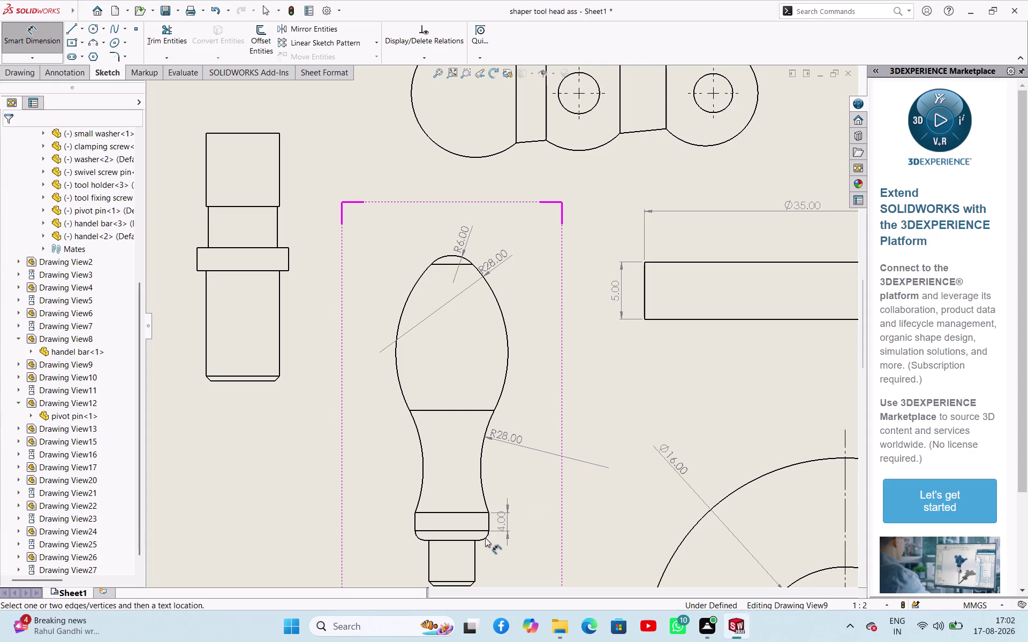
click(486, 540)
click(498, 552)
scroll(up, 3)
scroll(down, 3)
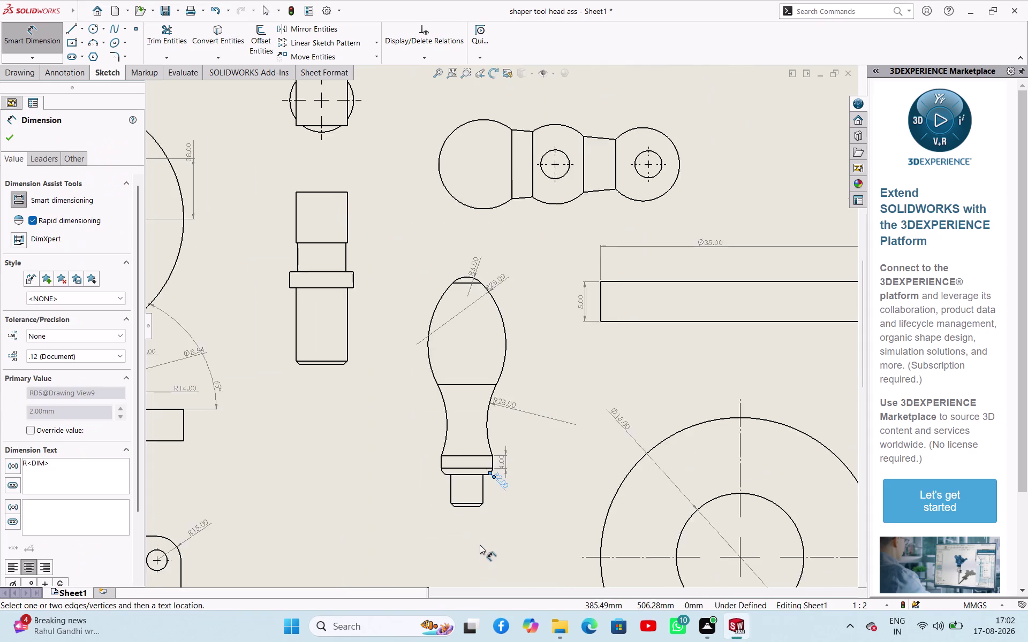
scroll(down, 3)
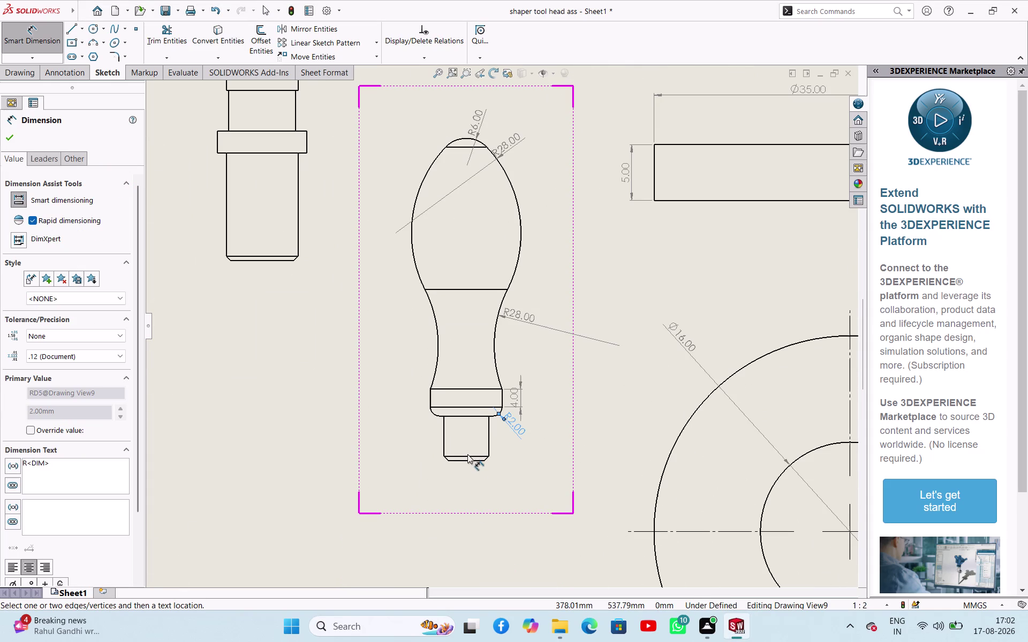
click(469, 456)
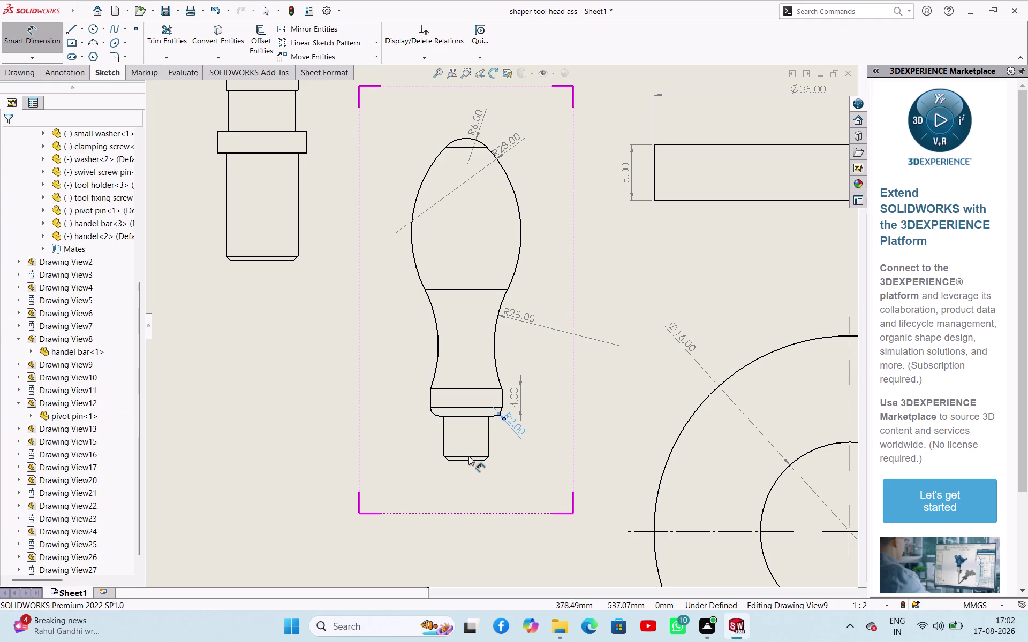
click(474, 458)
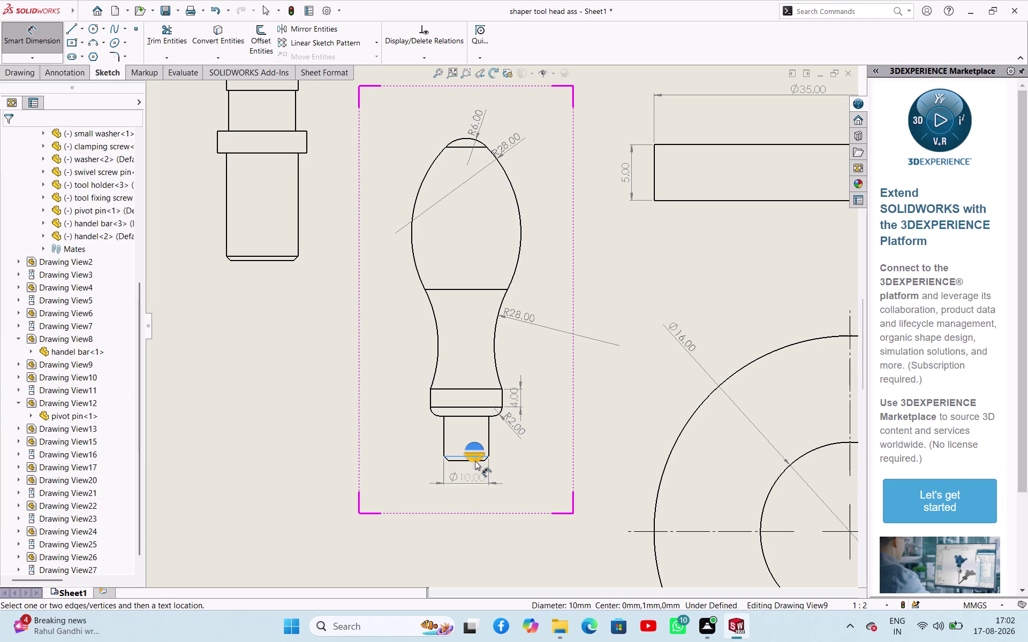
click(474, 481)
scroll(up, 3)
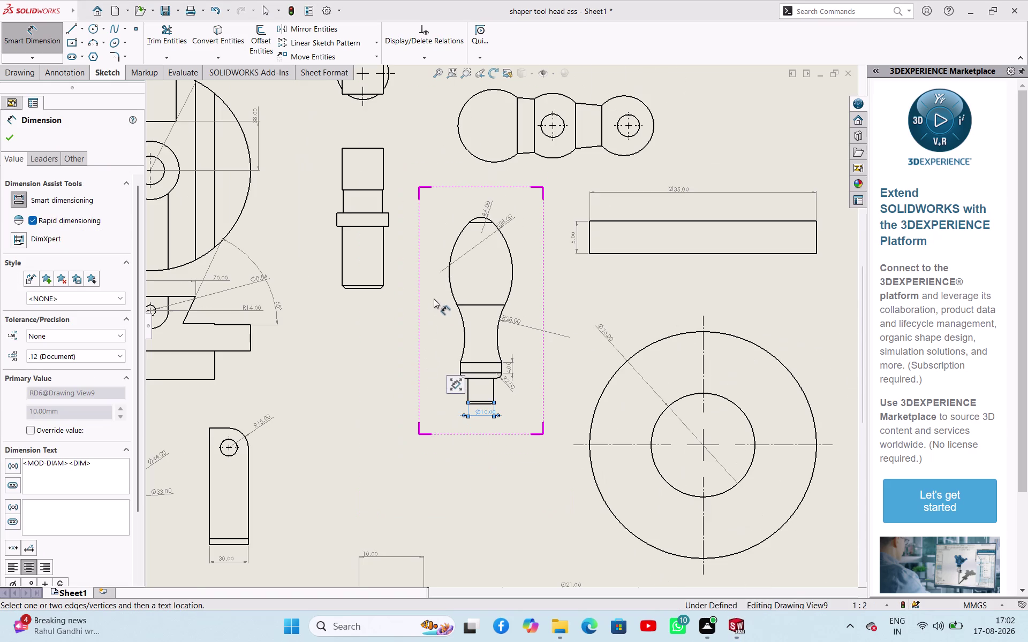
Dimension the collared pin's 16 mm width, 9 mm step, 16 mm upper and 23 mm lower lengths.
click(356, 149)
click(357, 137)
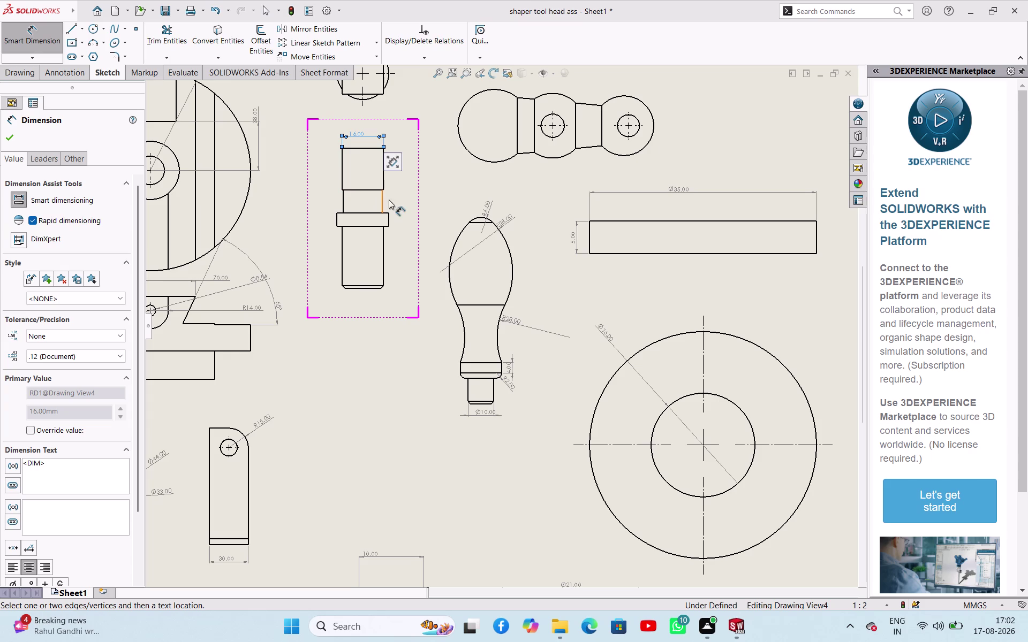
click(382, 201)
click(398, 205)
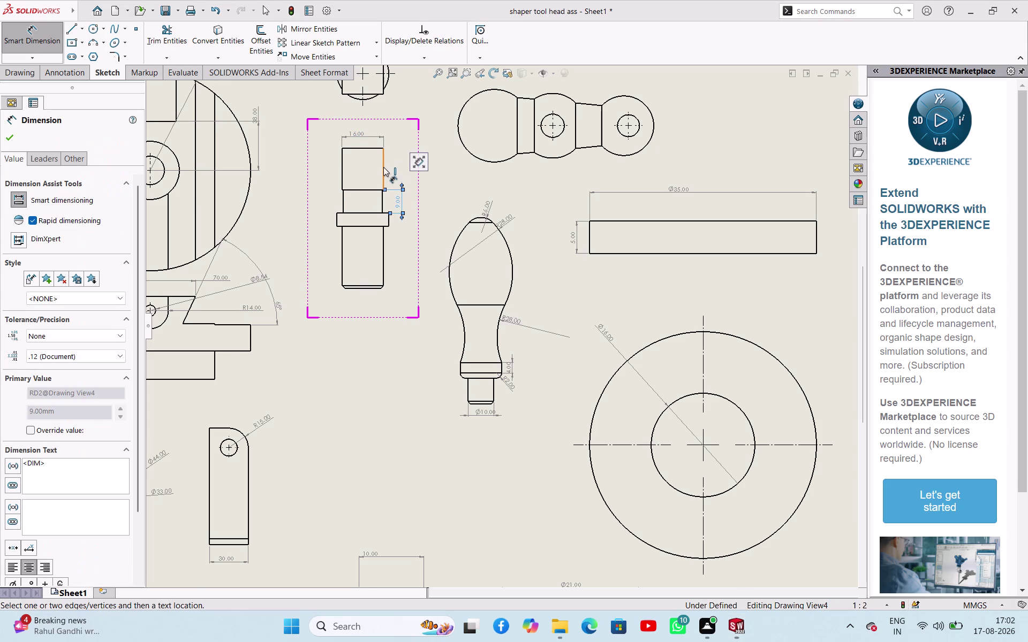
click(383, 167)
click(395, 169)
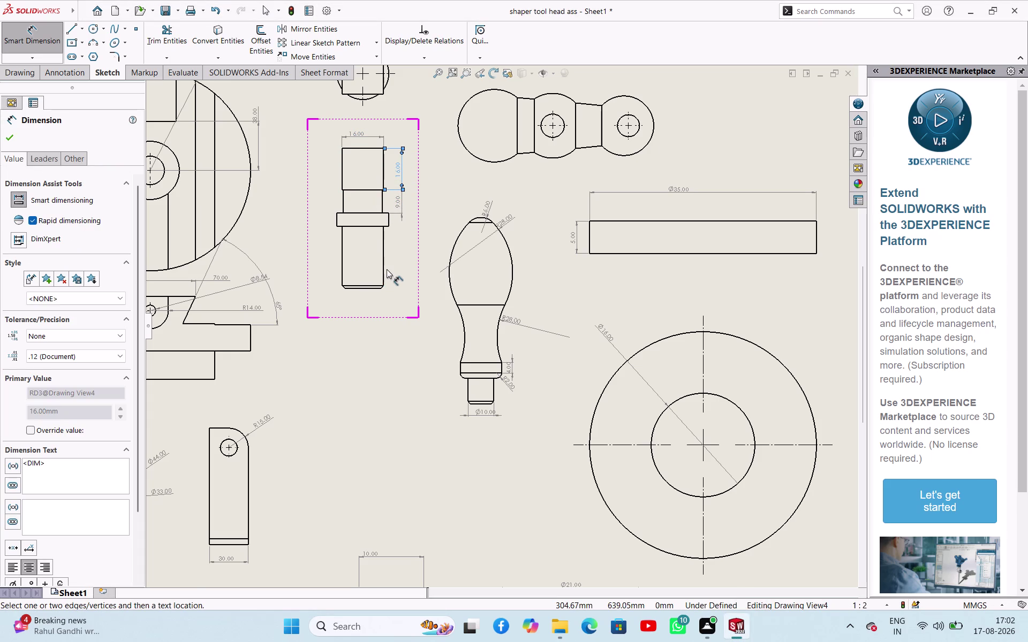
click(383, 258)
click(397, 264)
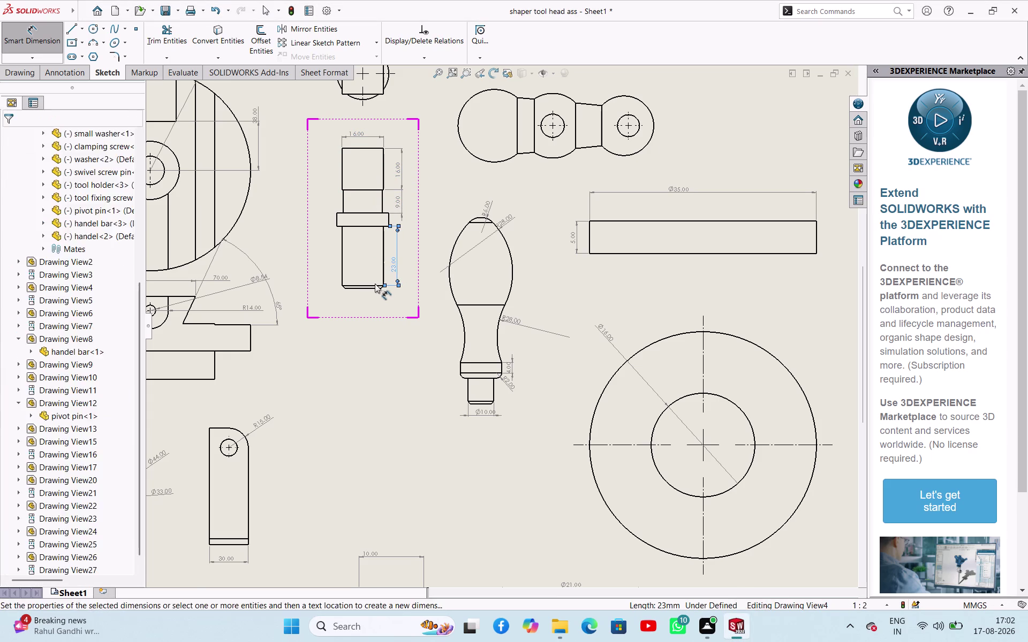
Place a Ø16 diameter dimension below the pin's bottom circular edge.
click(370, 287)
click(369, 301)
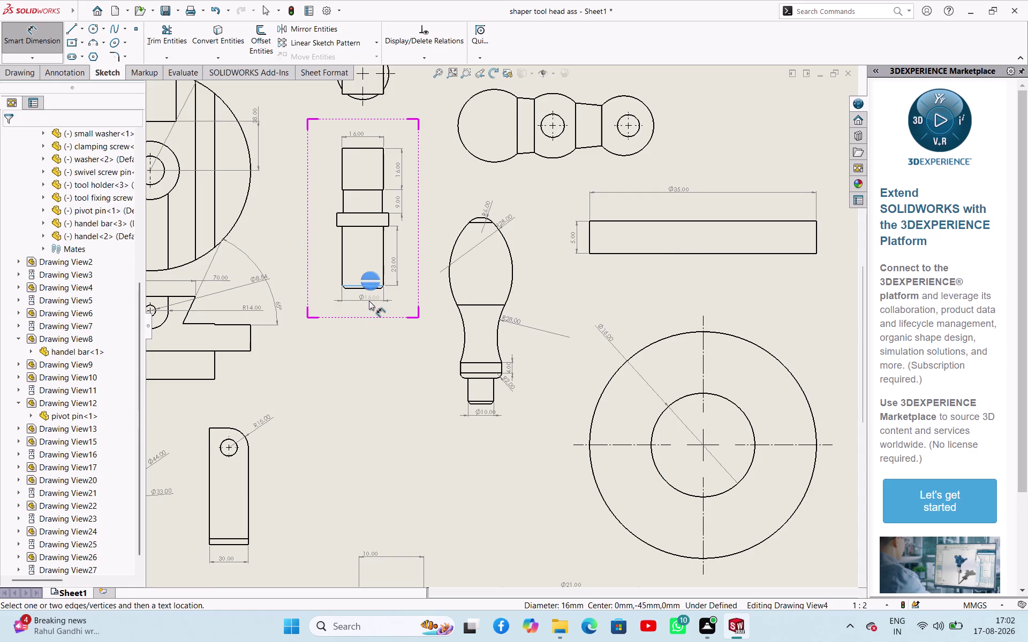
scroll(up, 3)
scroll(down, 3)
scroll(down, 3)
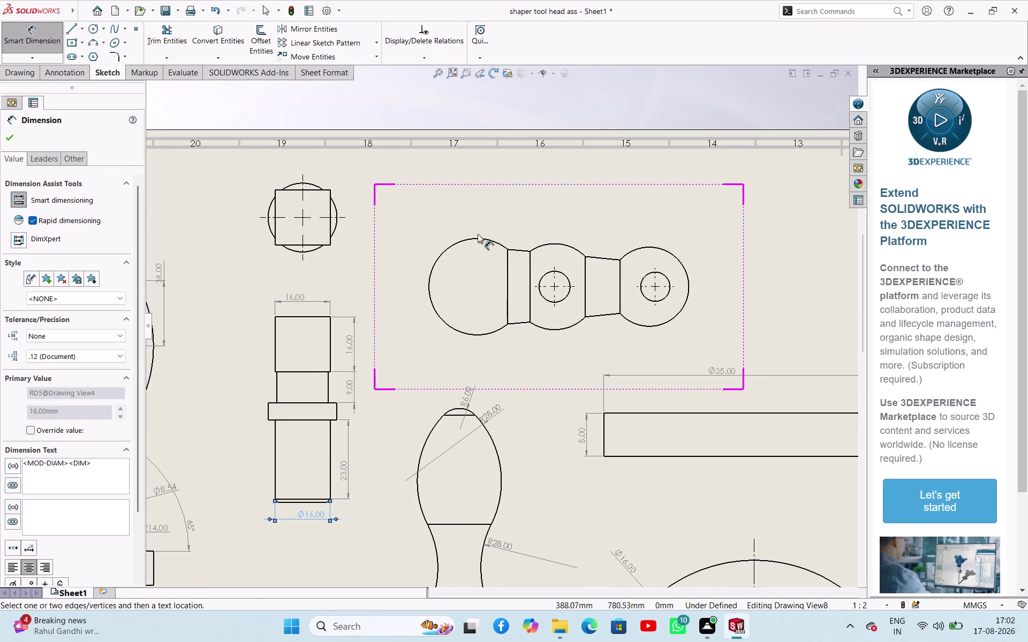
Add R28, R25 and R23 radii above the handle bar's three rounded parts.
click(471, 239)
click(469, 217)
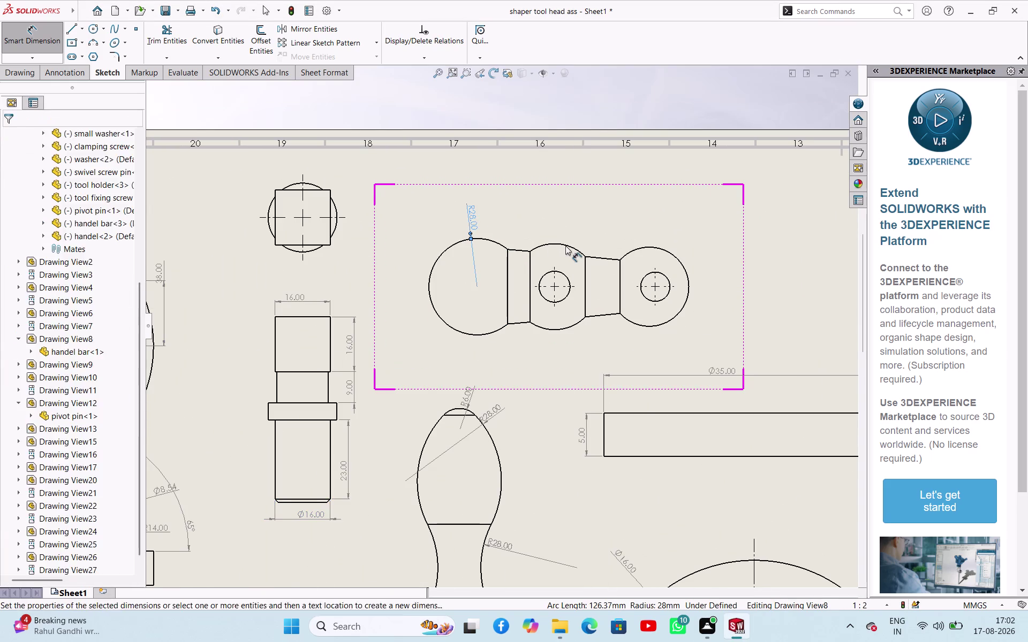
click(563, 244)
click(571, 215)
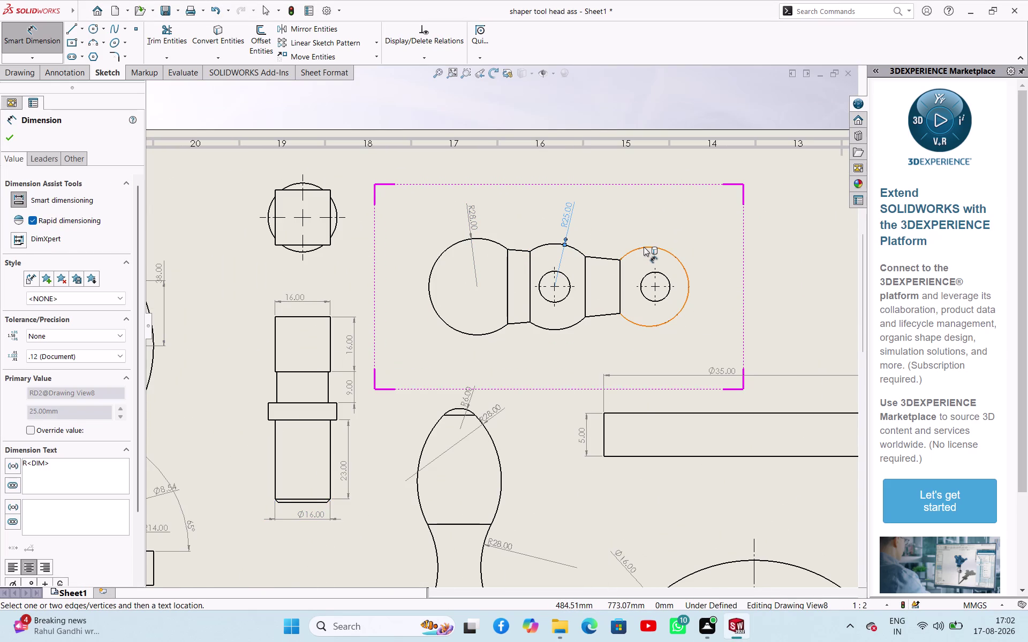
click(643, 246)
click(671, 217)
key(Escape)
scroll(up, 3)
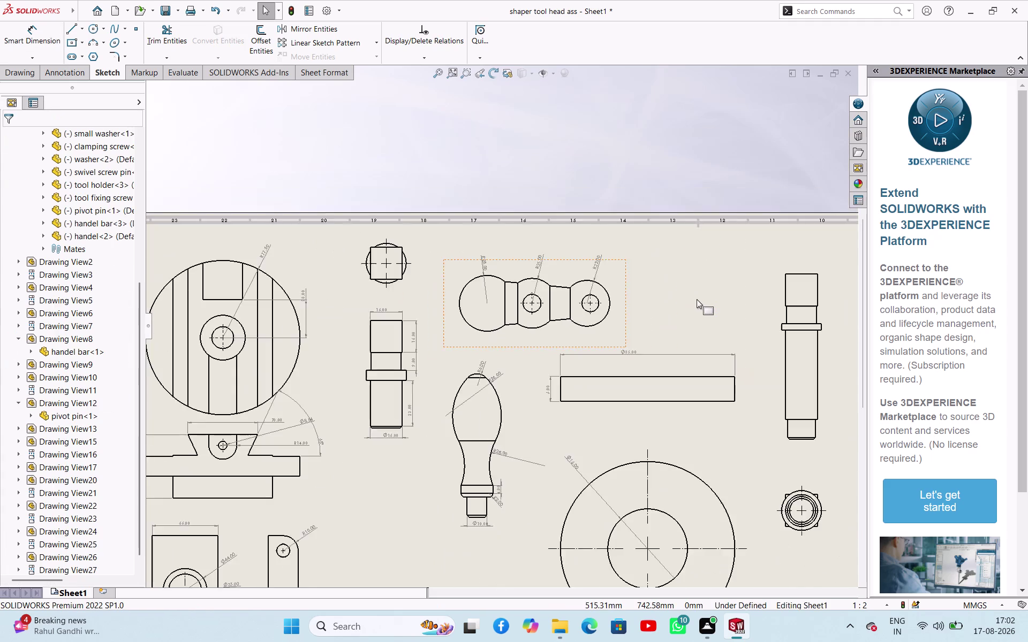
scroll(up, 3)
scroll(down, 3)
scroll(up, 3)
scroll(up, 3)
scroll(down, 3)
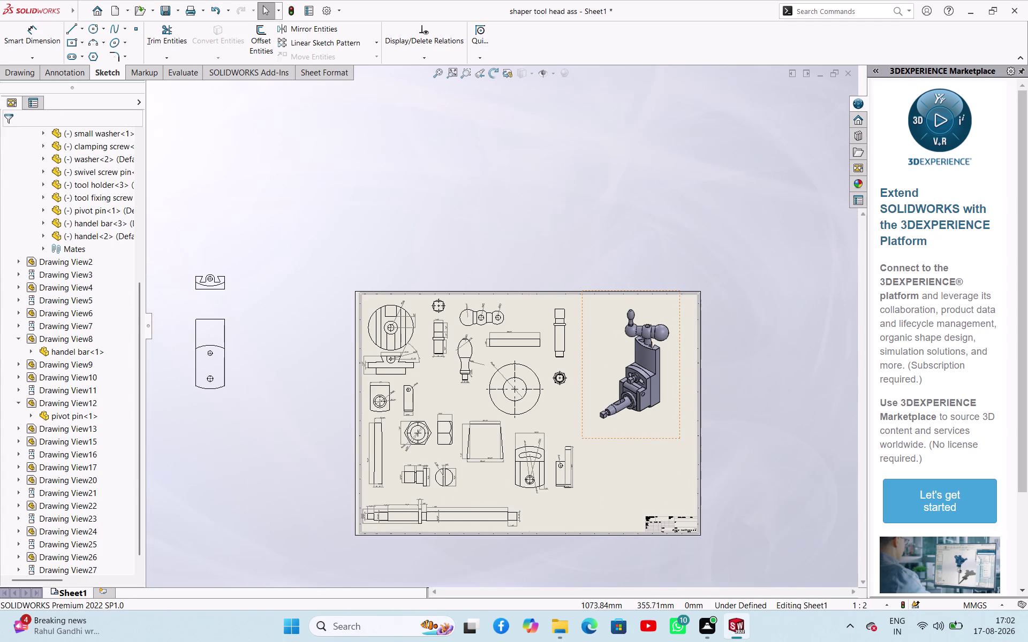
scroll(down, 3)
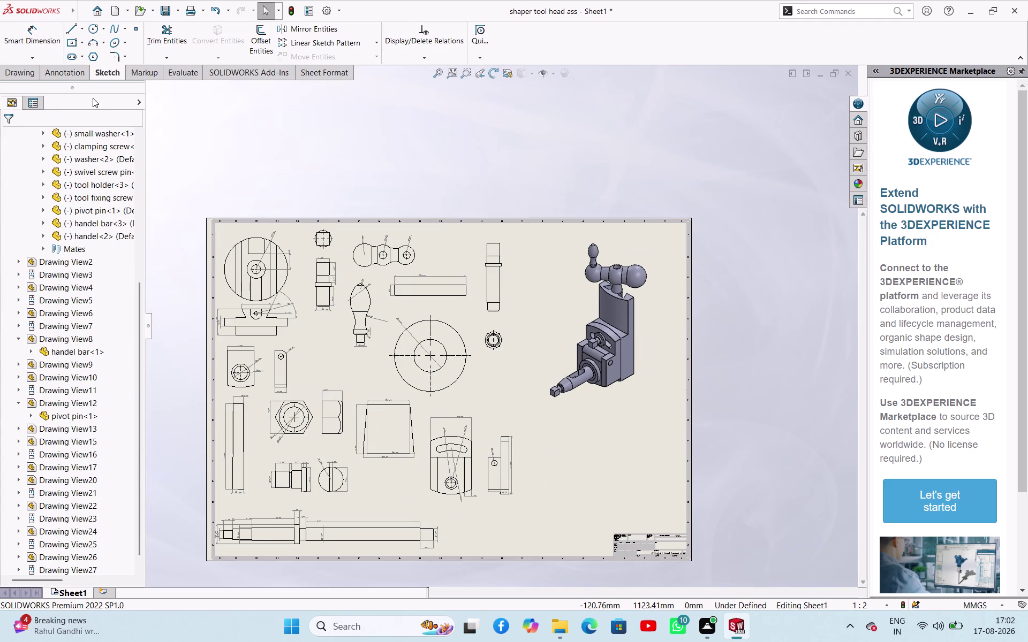
scroll(down, 3)
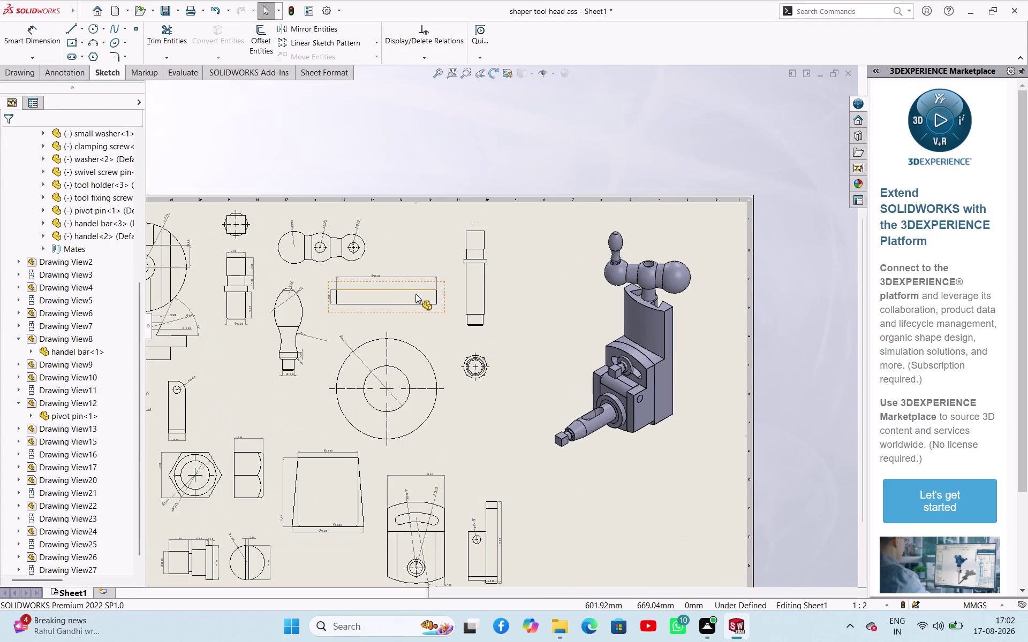
Dimension the centre-to-centre distances between the handle bar's holes and large end.
click(30, 37)
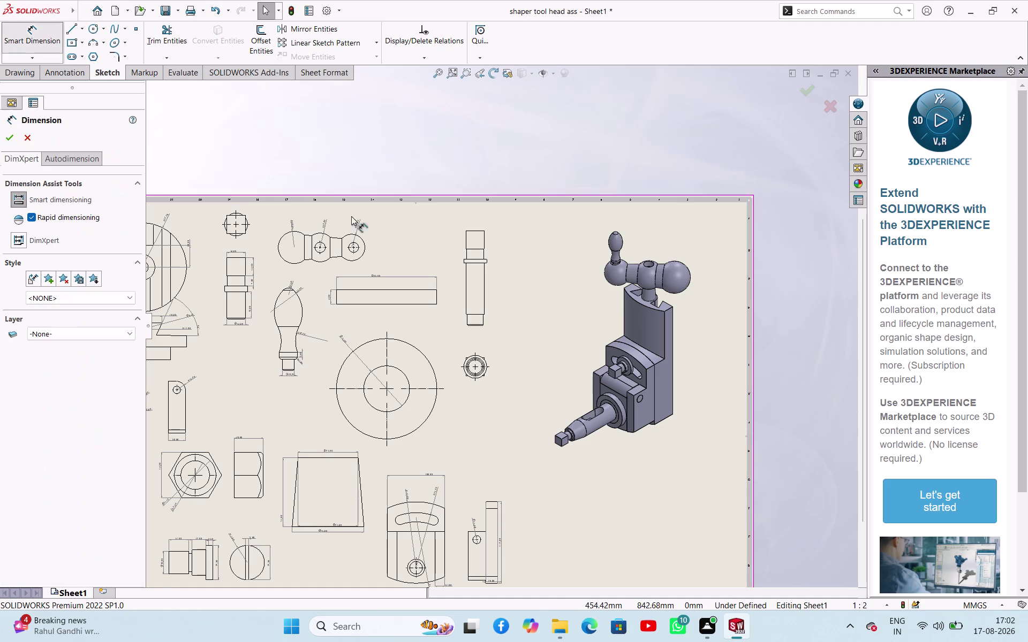
scroll(down, 3)
click(338, 266)
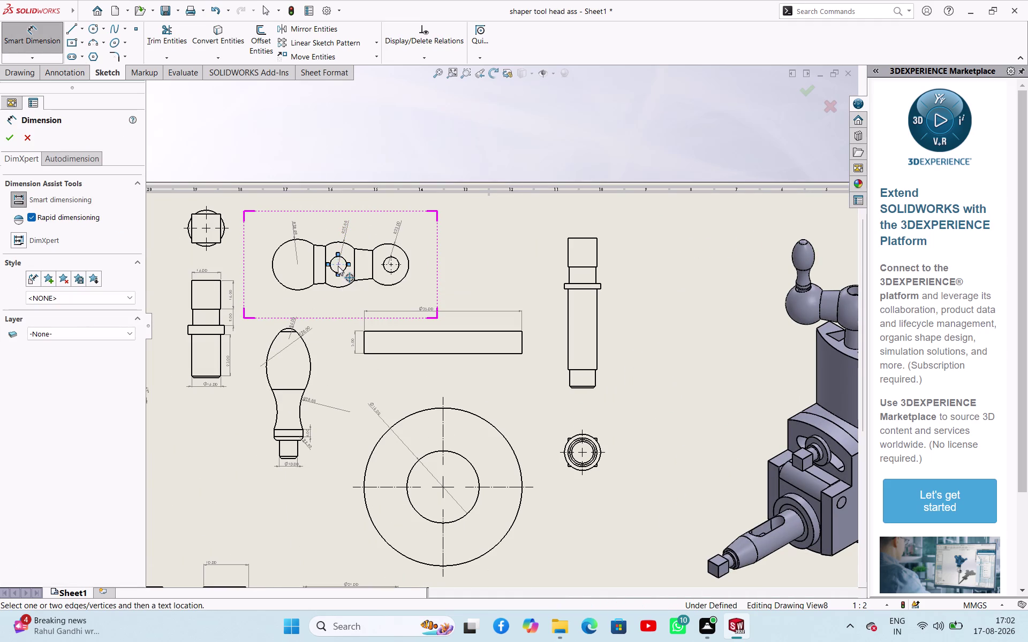
click(391, 266)
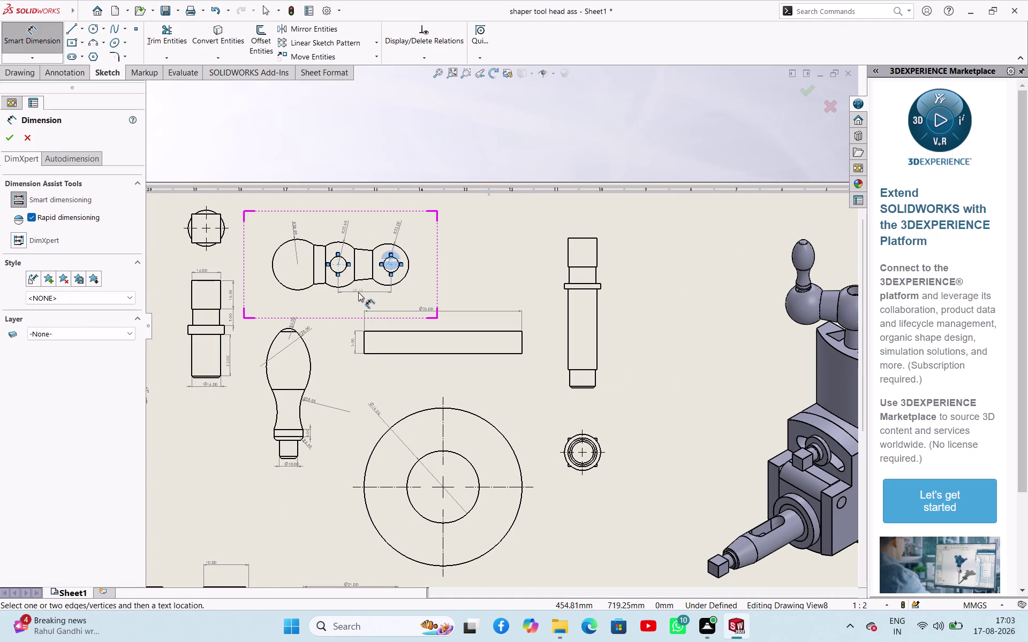
click(358, 292)
click(338, 265)
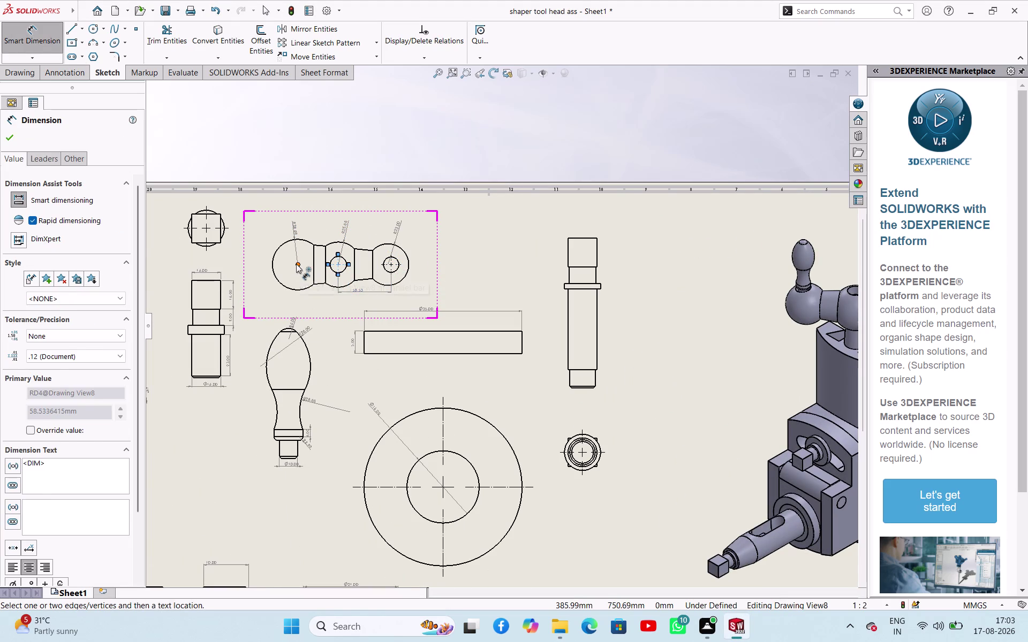
click(296, 264)
Dimension the tall pin's 16 width, 9 step height and 3 collar thickness.
click(308, 297)
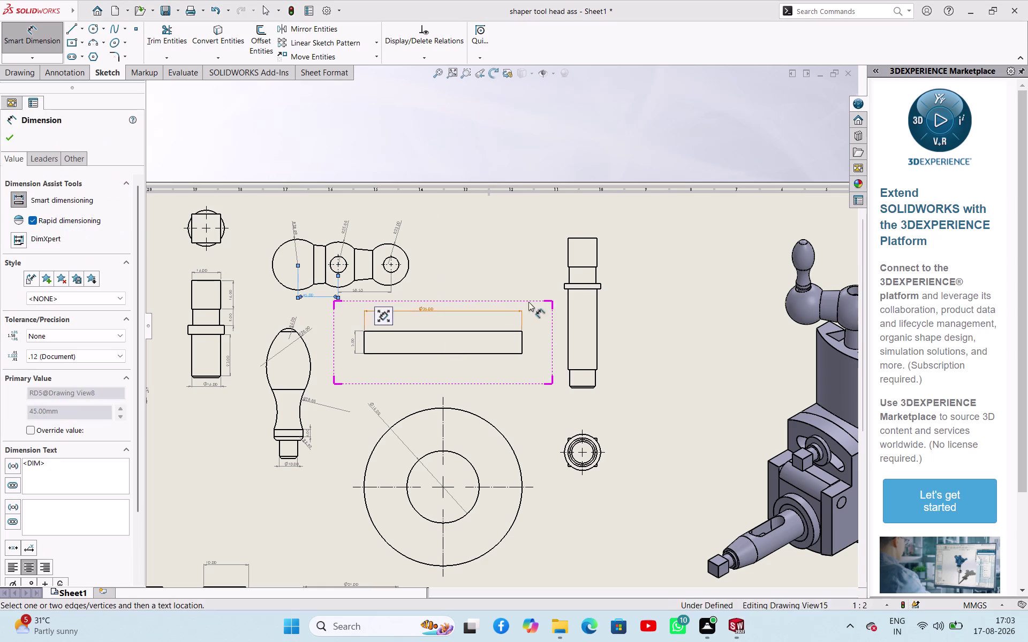
click(587, 238)
click(583, 227)
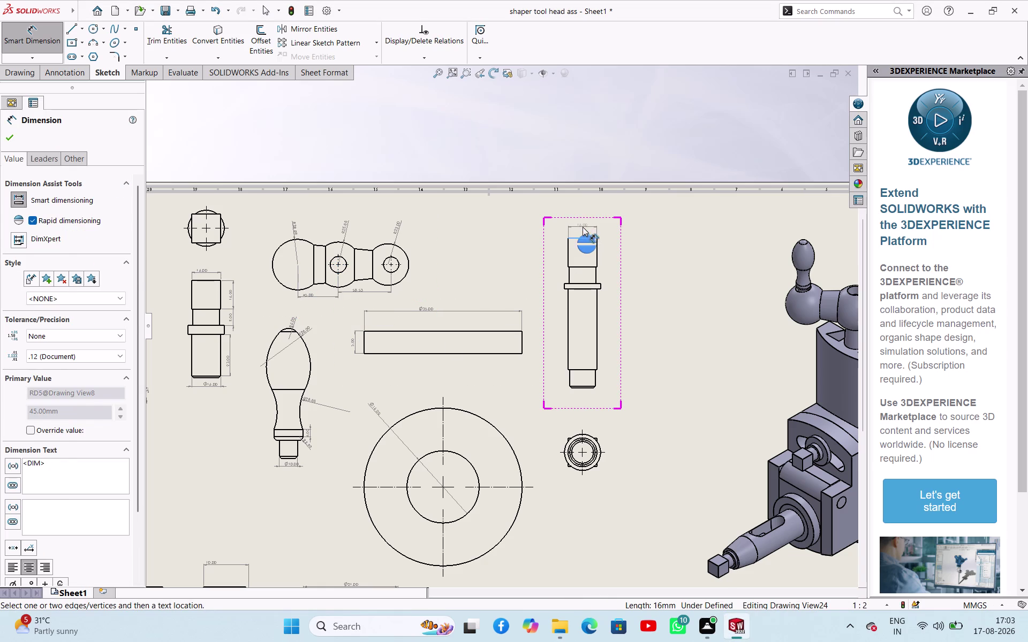
click(596, 277)
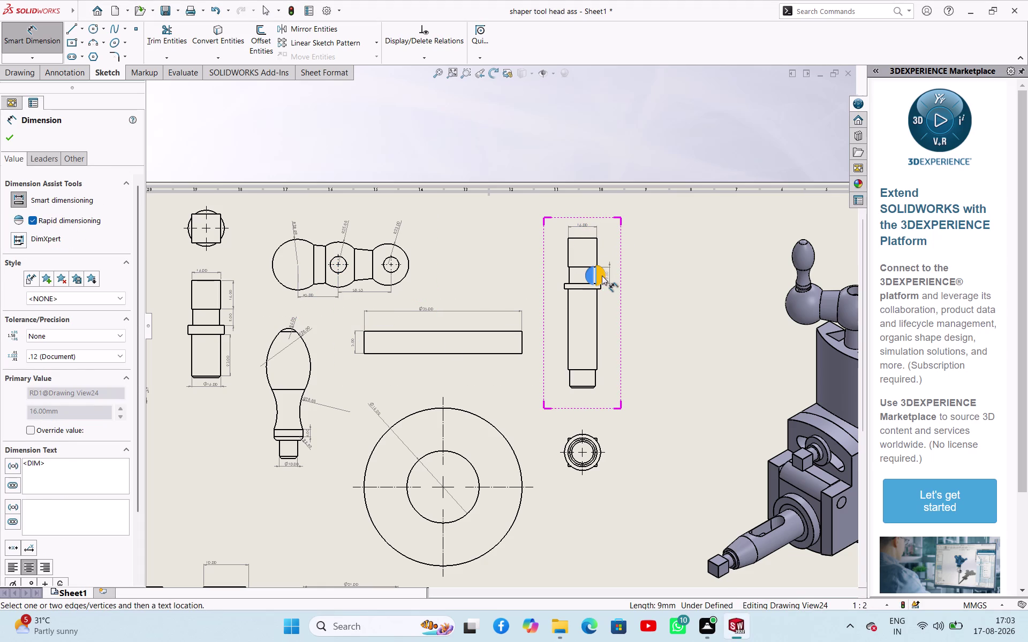
click(609, 275)
click(596, 318)
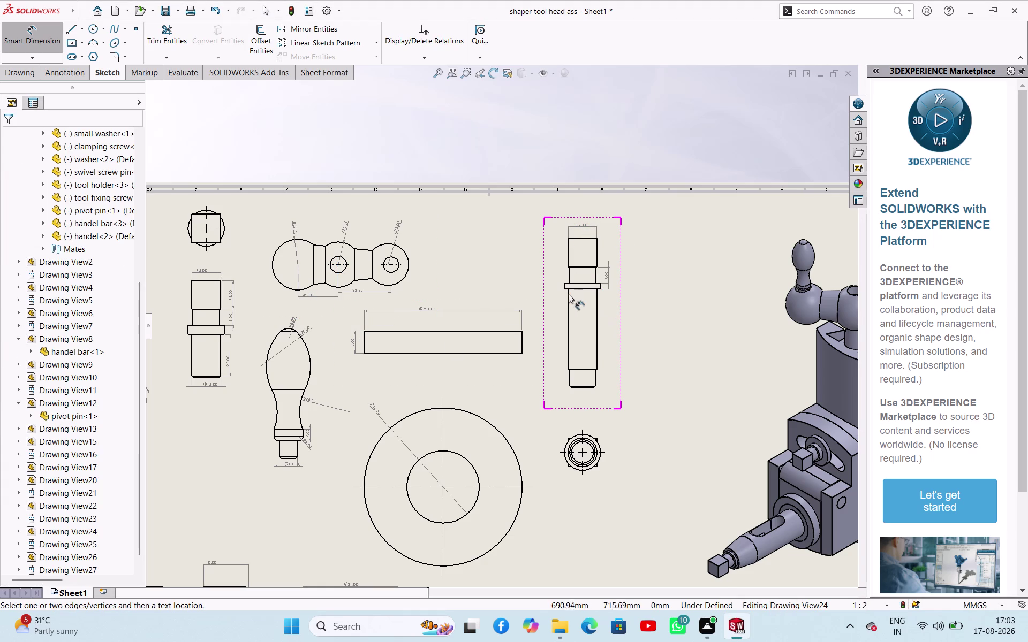
scroll(down, 3)
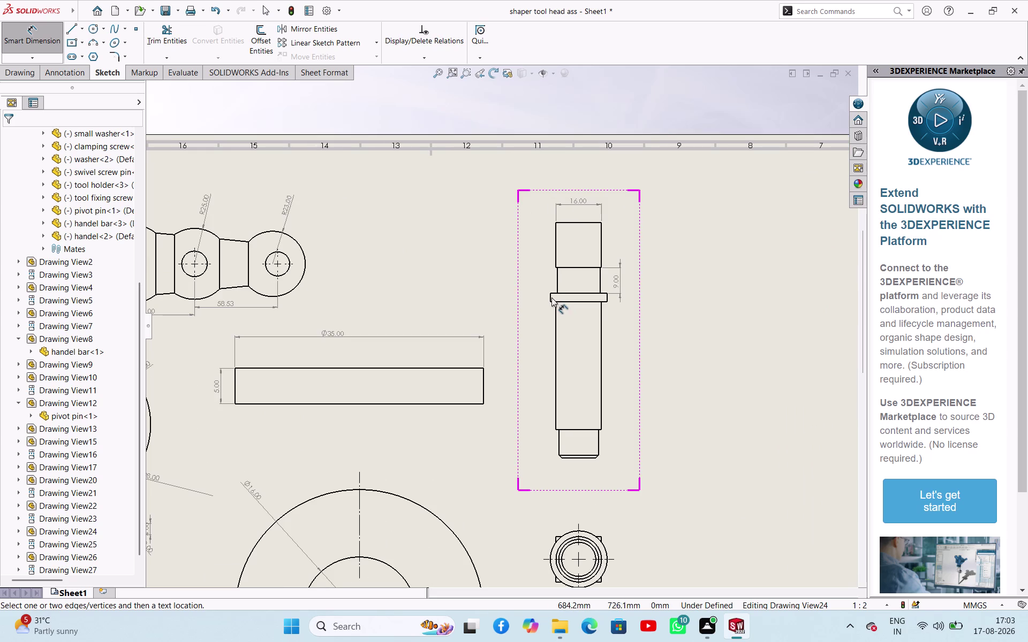
scroll(down, 3)
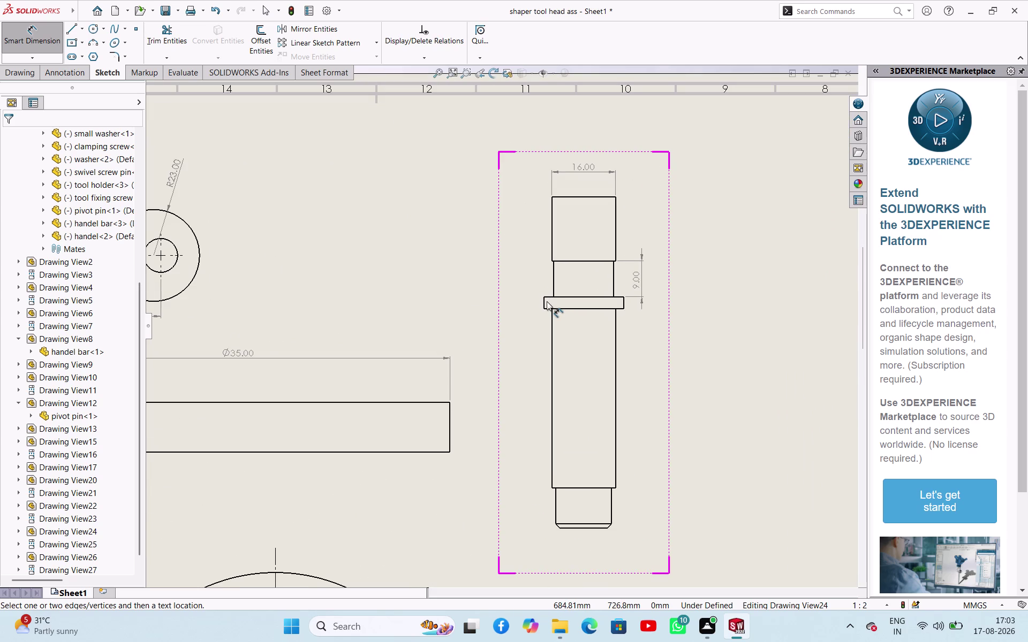
click(544, 304)
click(527, 304)
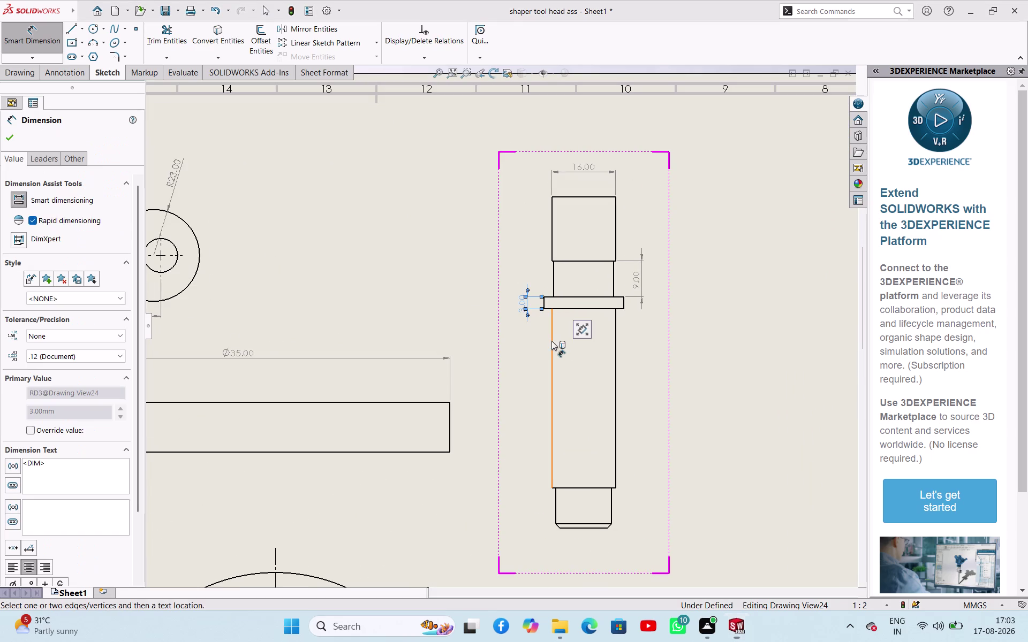
Add the pin's 45 shank length, Ø14 bottom diameter and 9 end length.
click(551, 341)
click(518, 342)
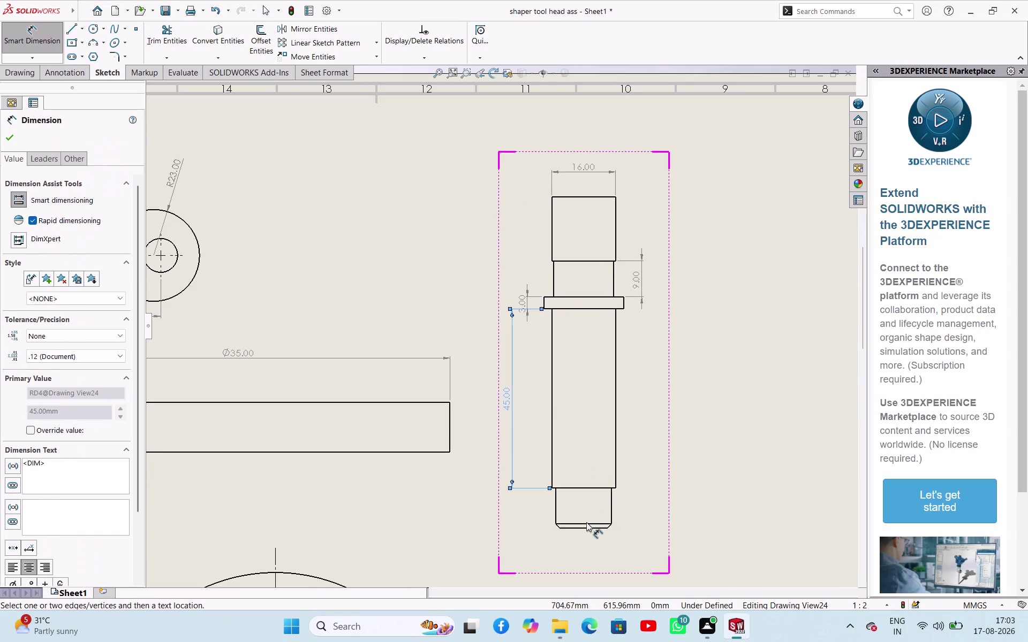
click(586, 523)
click(586, 523)
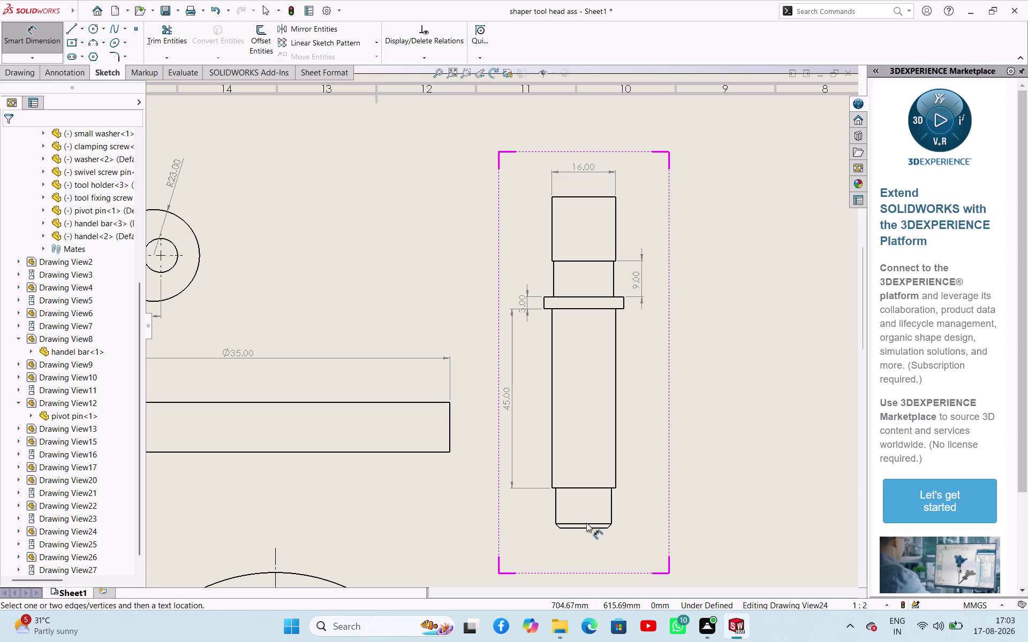
click(589, 525)
click(584, 545)
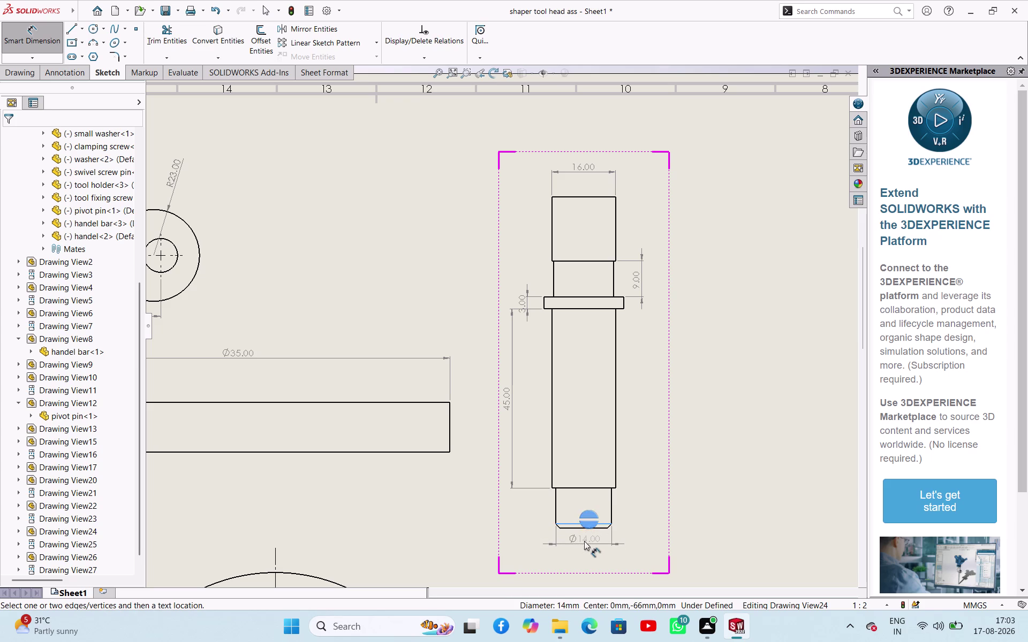
click(612, 500)
click(638, 497)
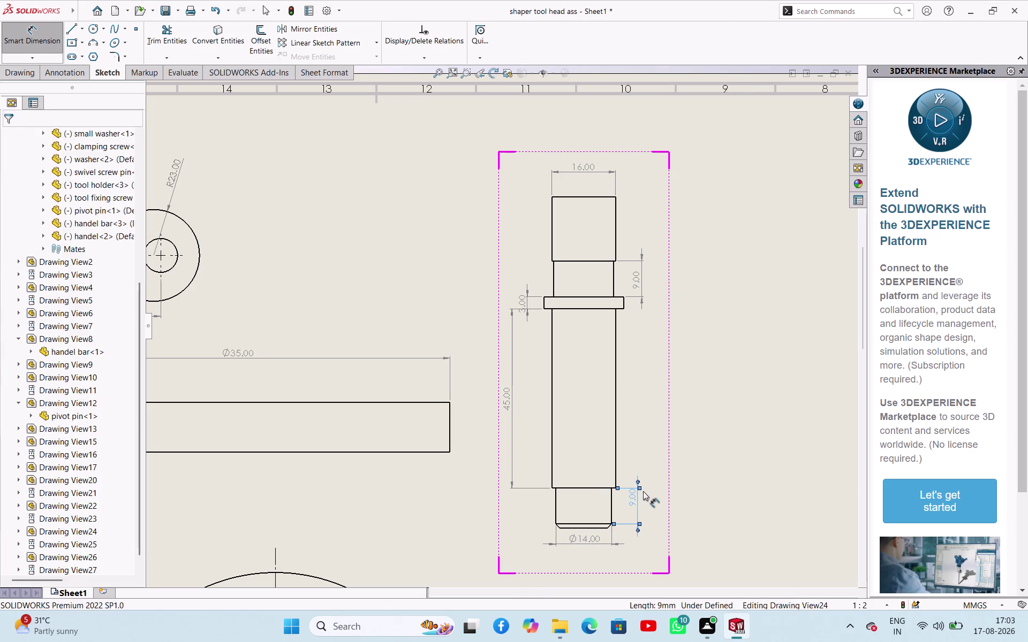
Place the Ø20 collar diameter beside the tall pin.
scroll(up, 3)
scroll(down, 3)
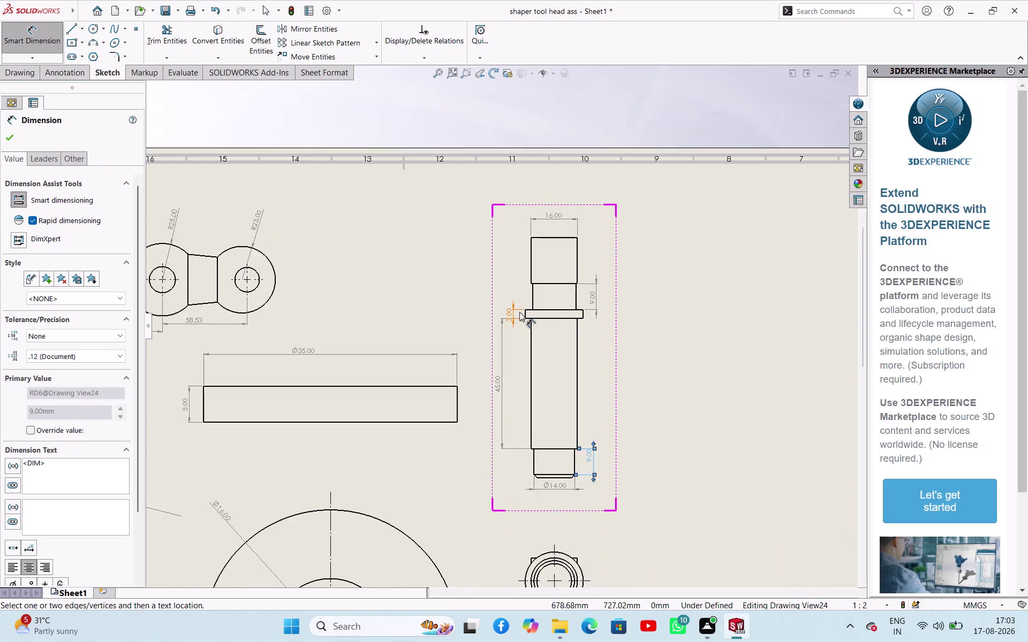
click(559, 311)
click(618, 359)
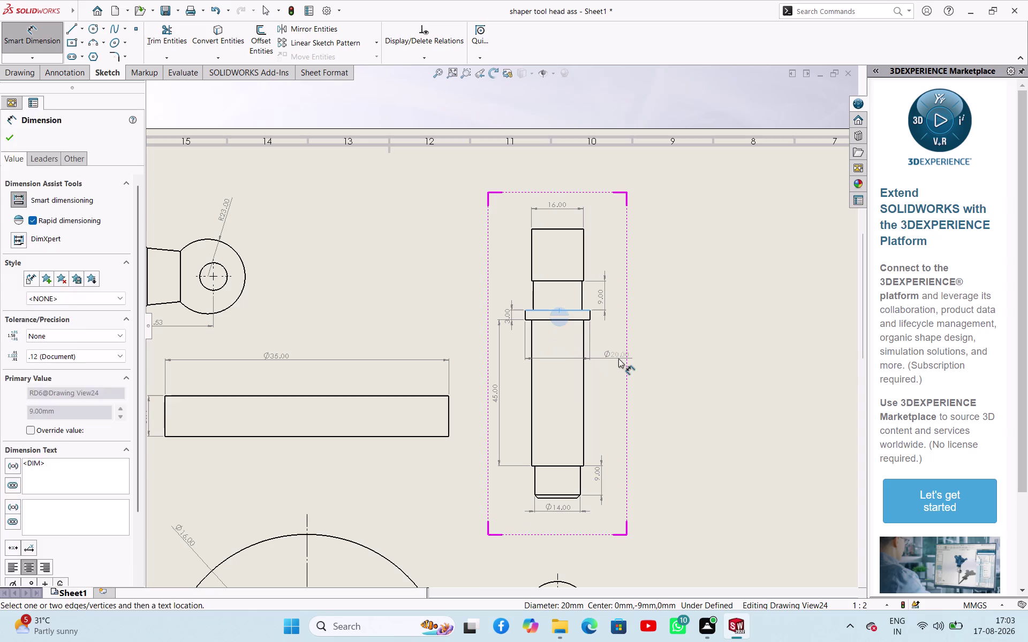
scroll(up, 3)
scroll(up, 3)
scroll(down, 3)
scroll(up, 3)
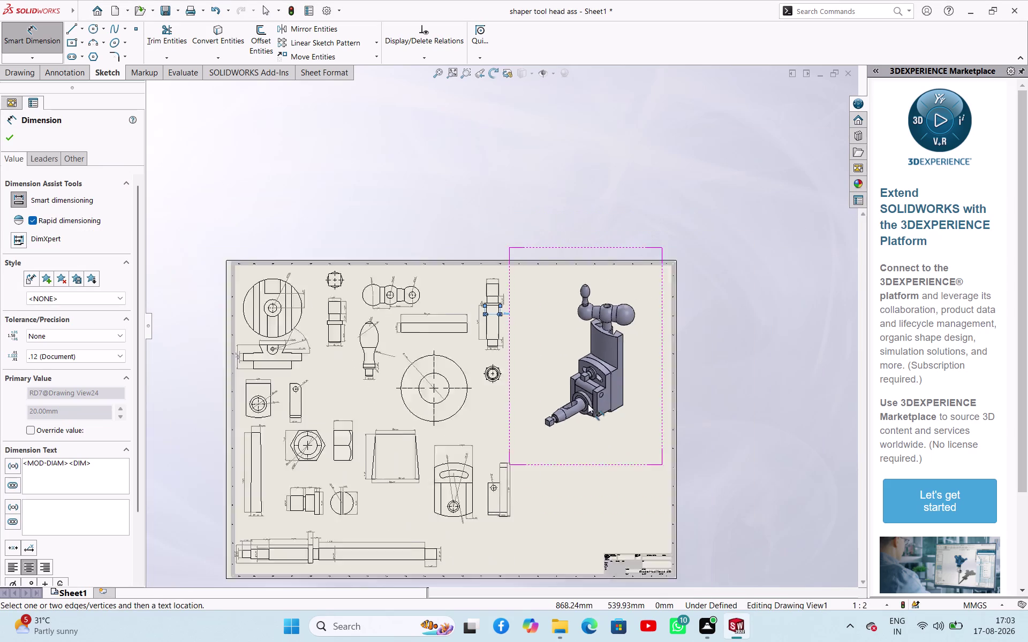
Insert a Bill of Materials from the isometric assembly view and place it on the sheet.
scroll(up, 3)
scroll(down, 3)
scroll(up, 3)
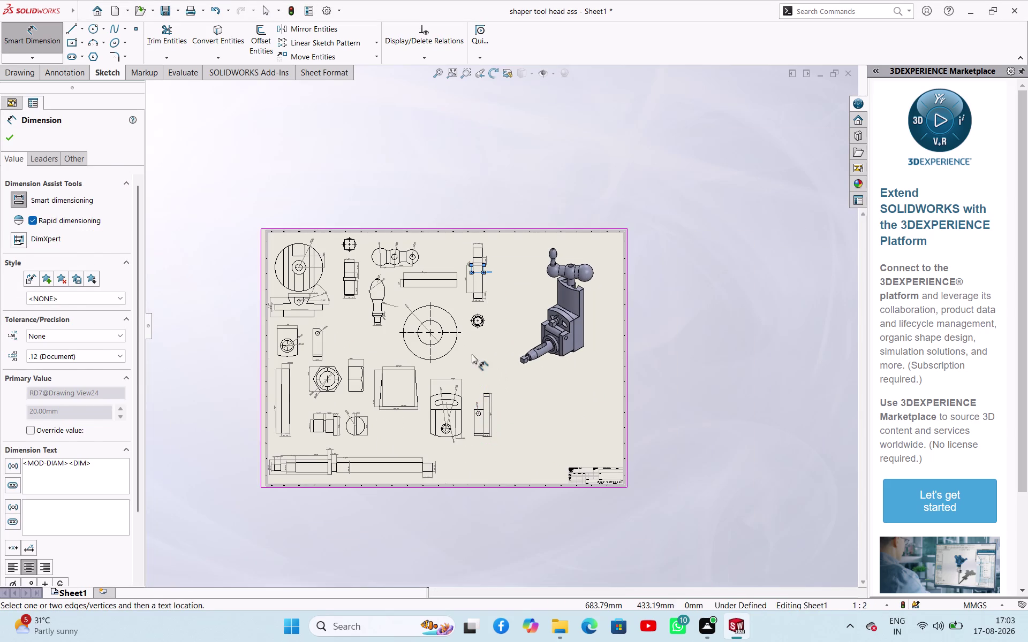
key(Escape)
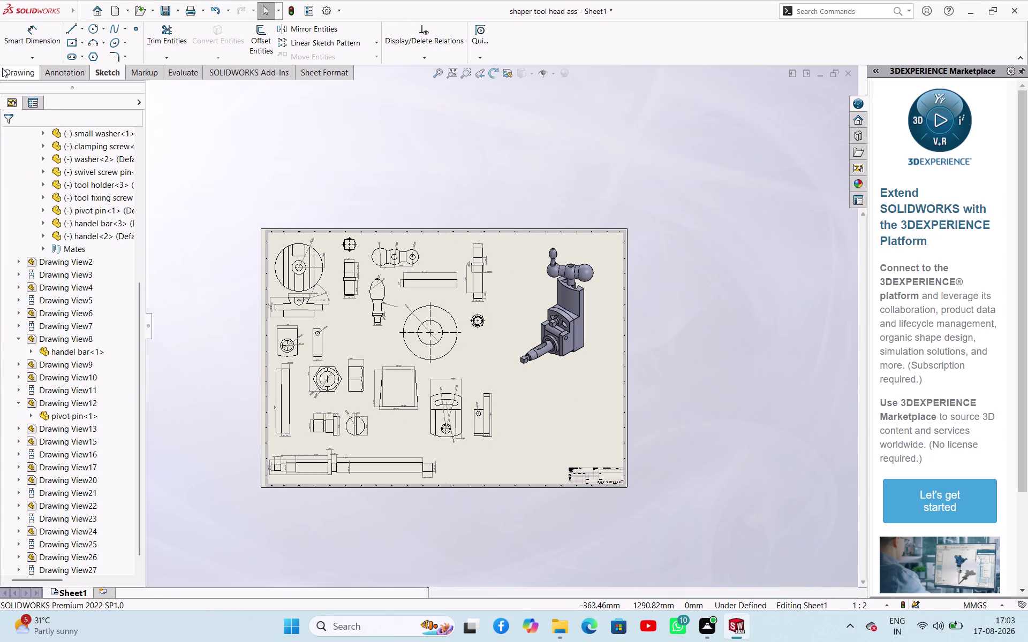
click(3, 69)
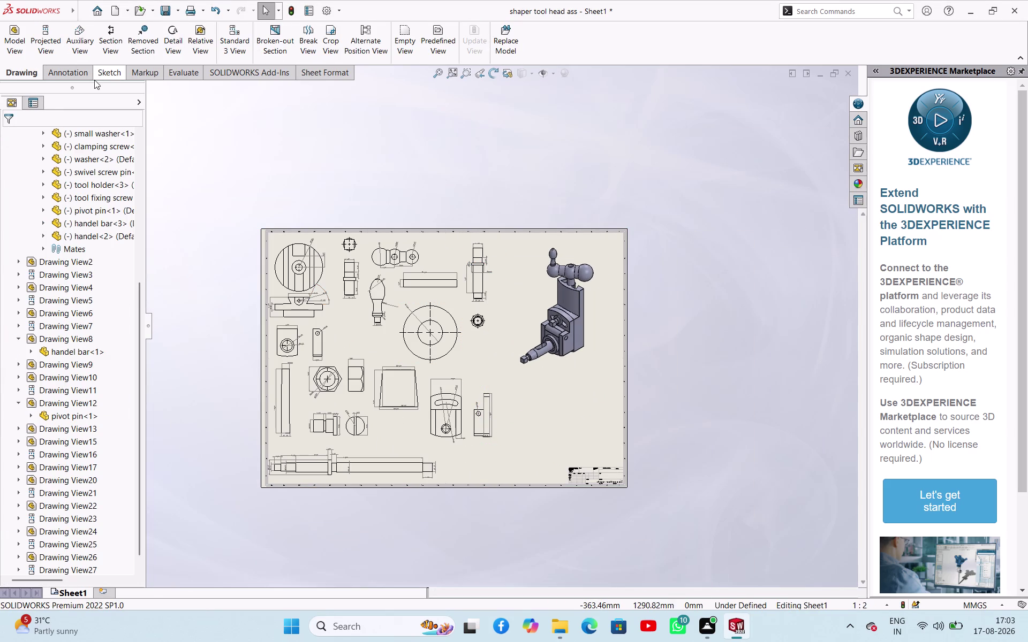
click(87, 78)
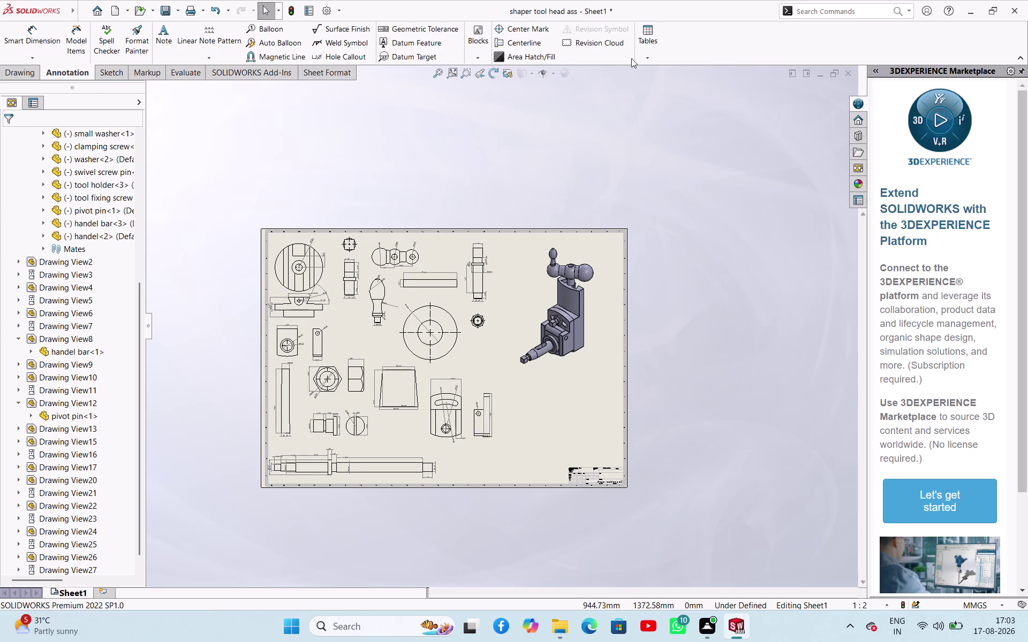
click(658, 54)
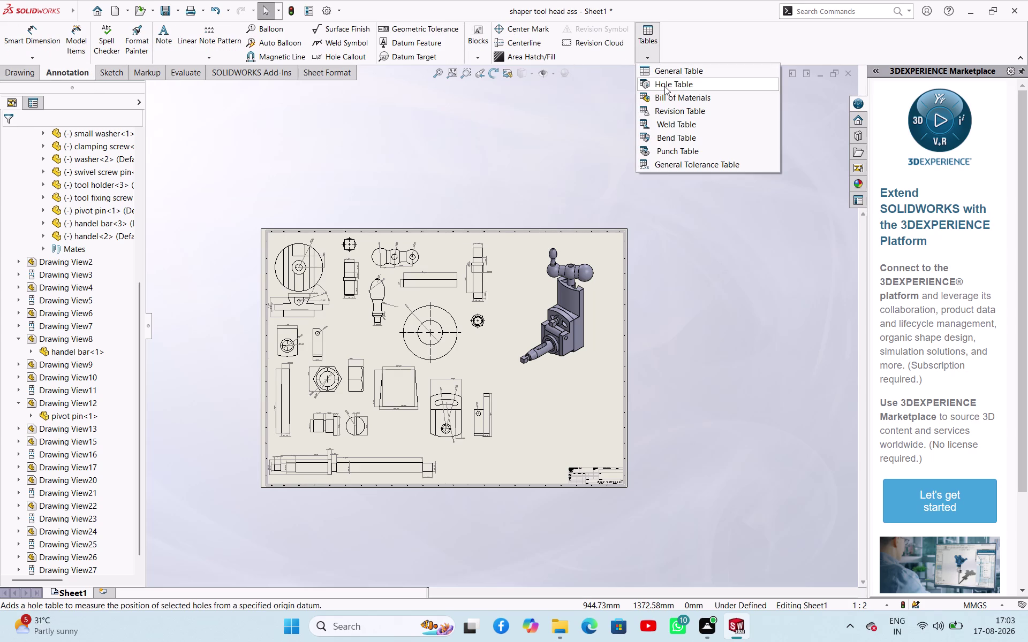
click(687, 100)
click(563, 312)
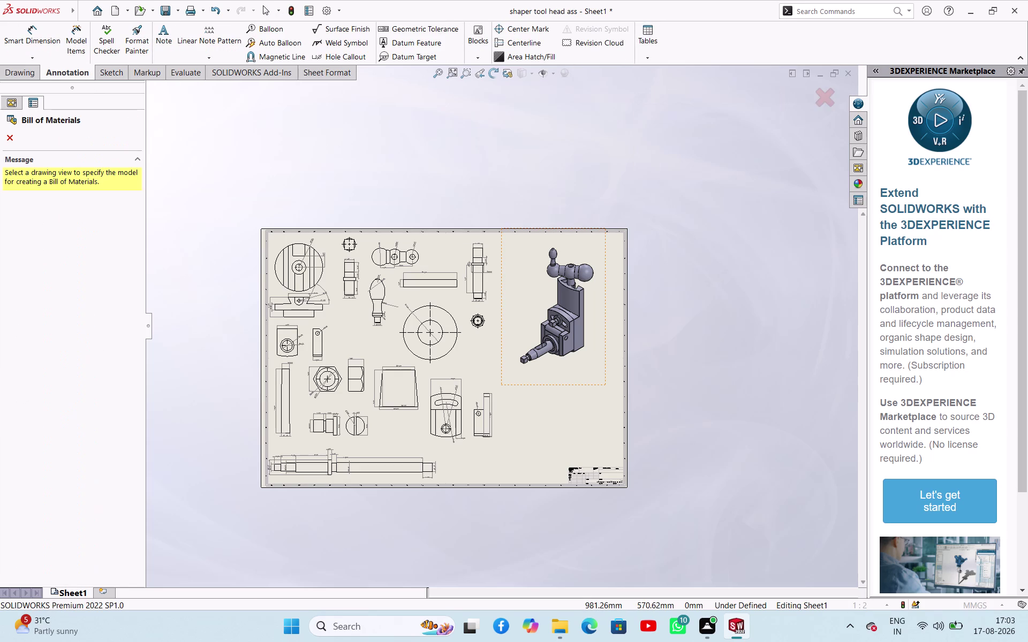
click(11, 143)
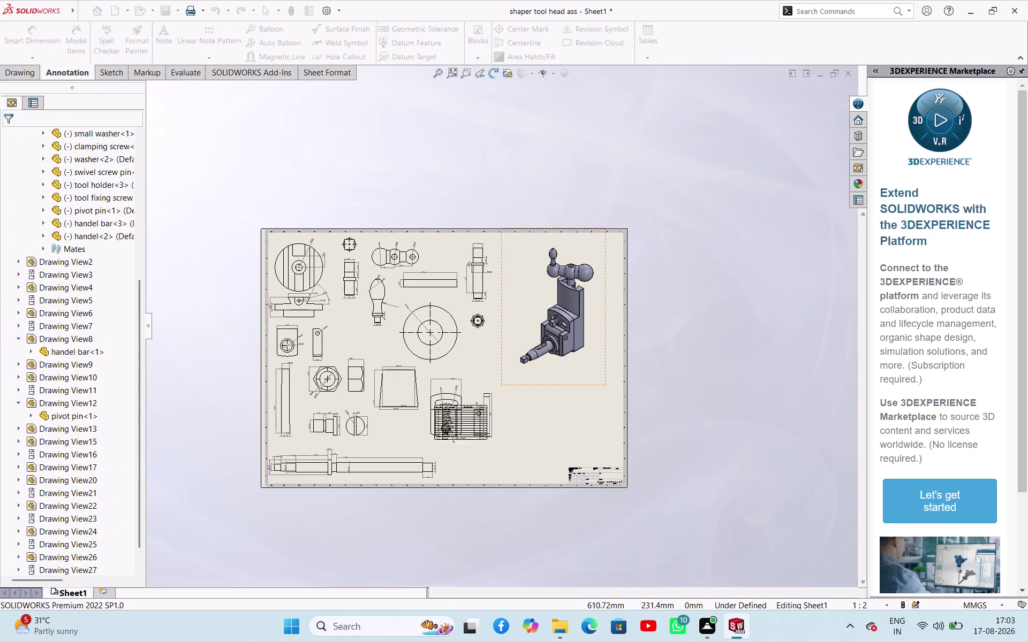
click(525, 406)
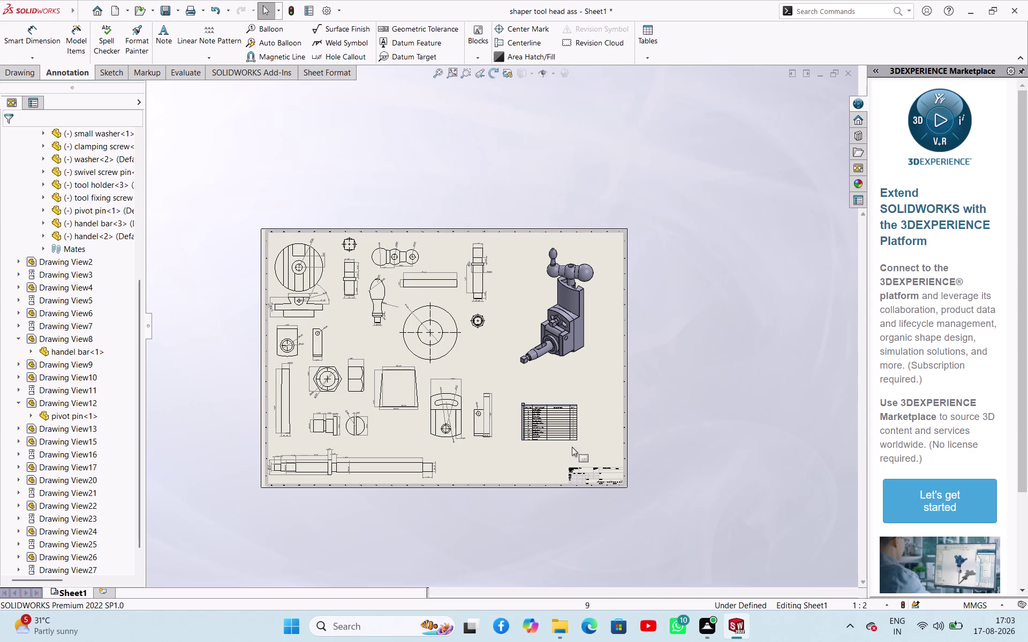
Stretch the 14-part BOM table's corners outward and upward to fill the space beneath the isometric view.
scroll(down, 3)
scroll(down, 3)
scroll(up, 3)
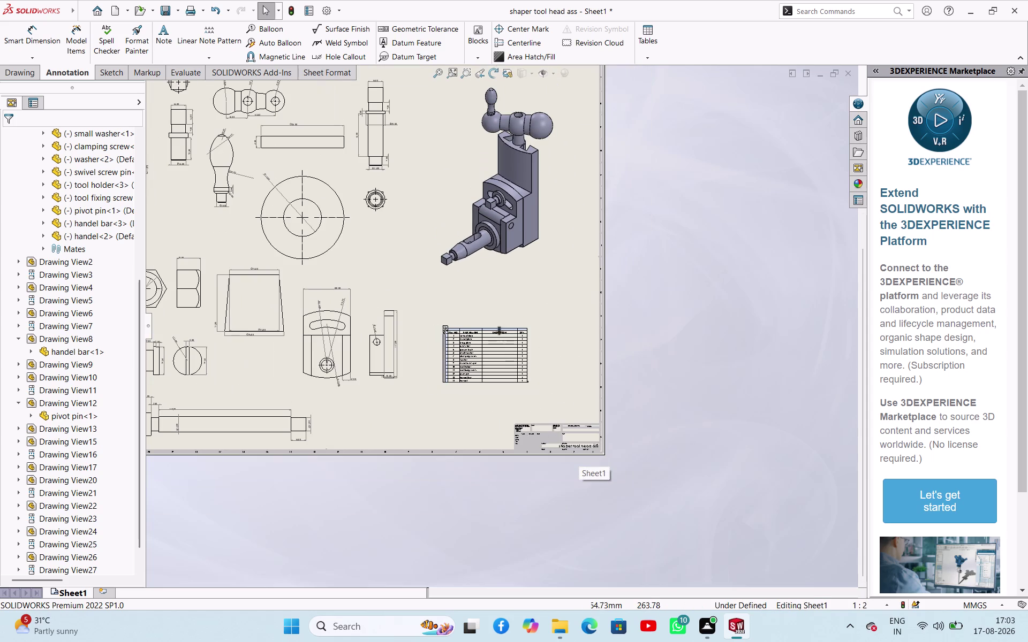
scroll(down, 3)
click(503, 328)
key(Delete)
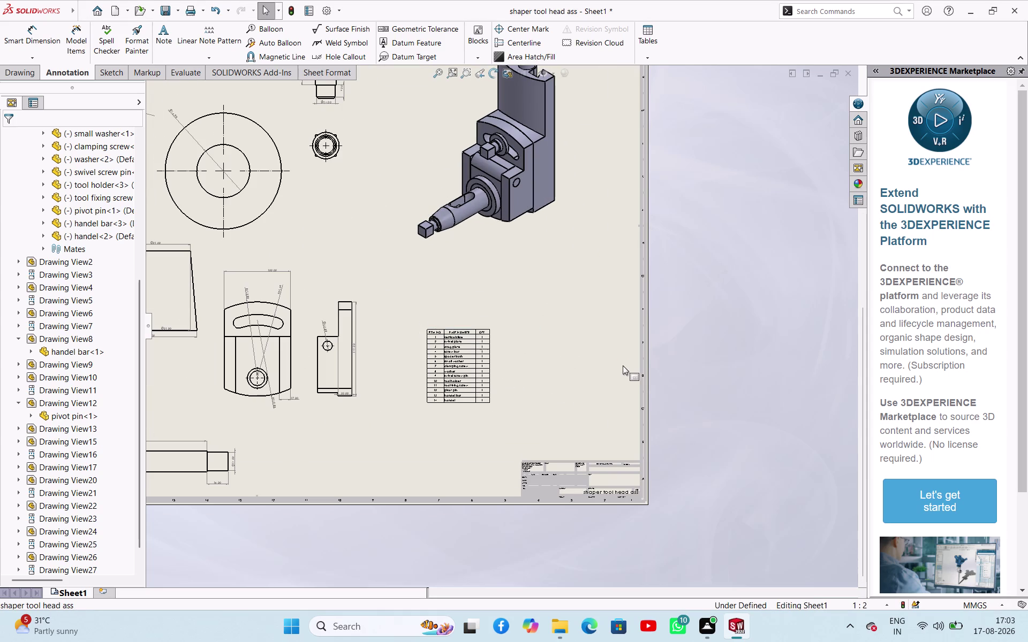
scroll(down, 3)
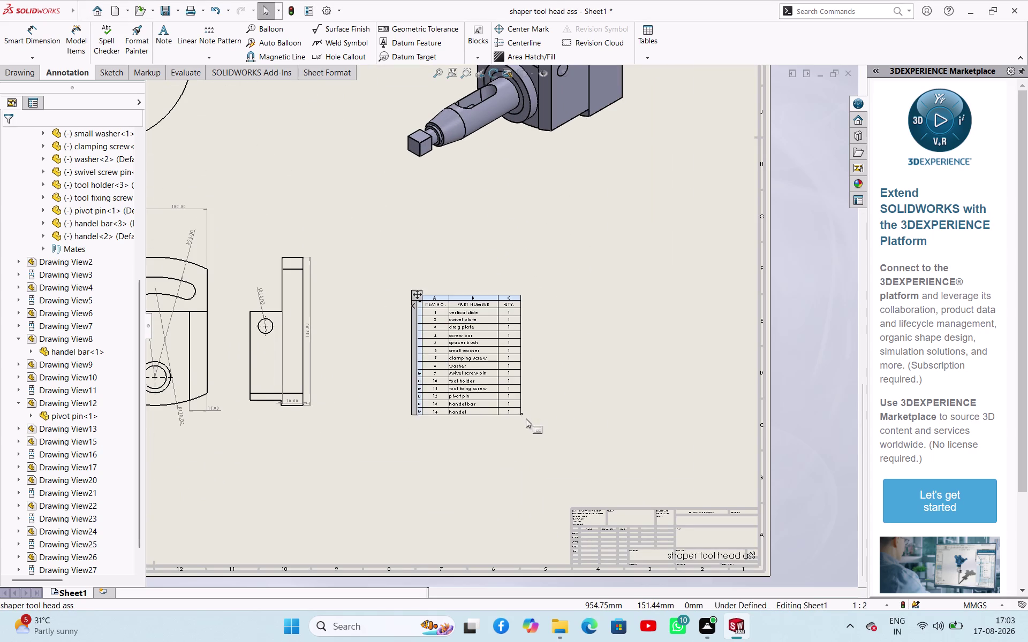
drag(525, 418, 730, 482)
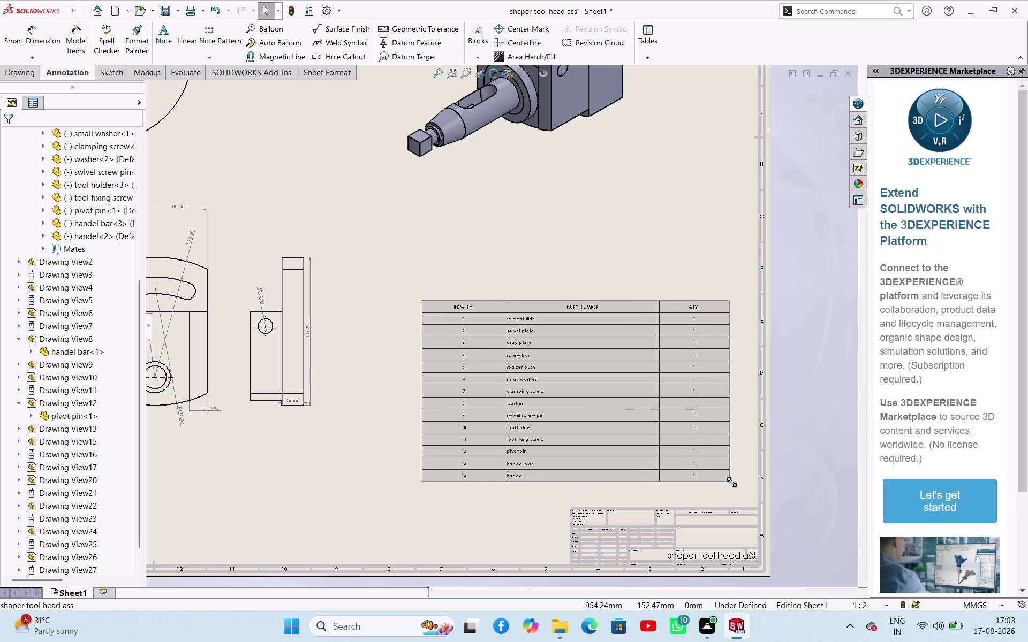
drag(731, 482, 739, 485)
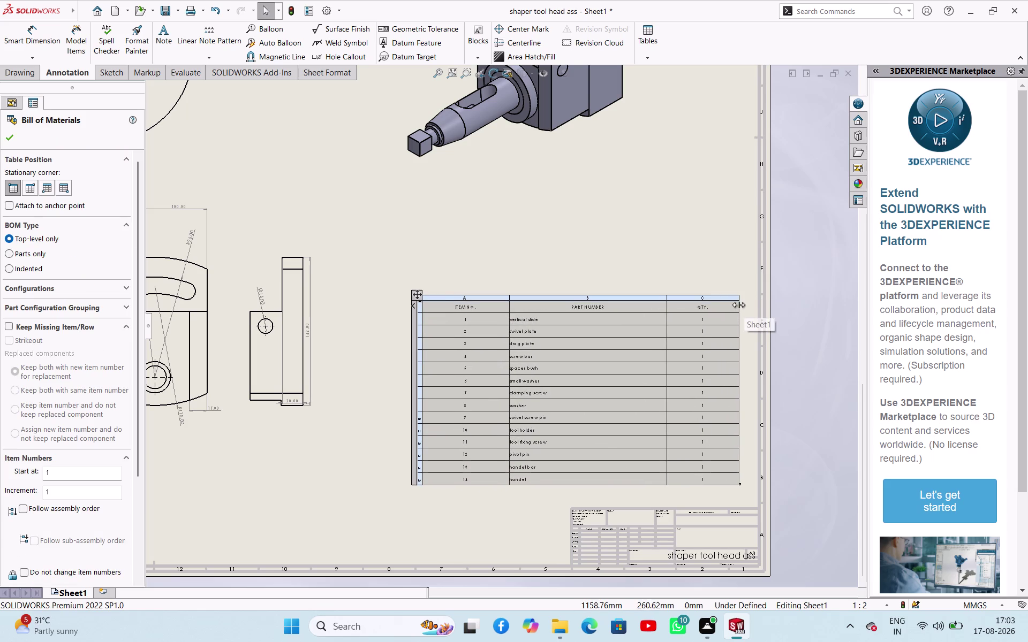
drag(741, 299, 727, 262)
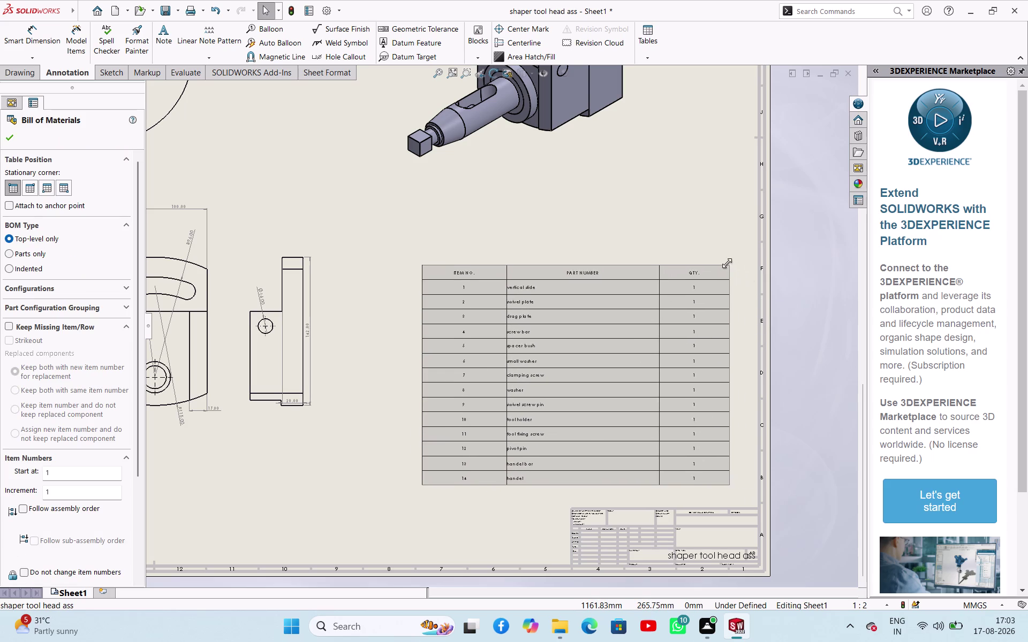
drag(727, 263, 741, 214)
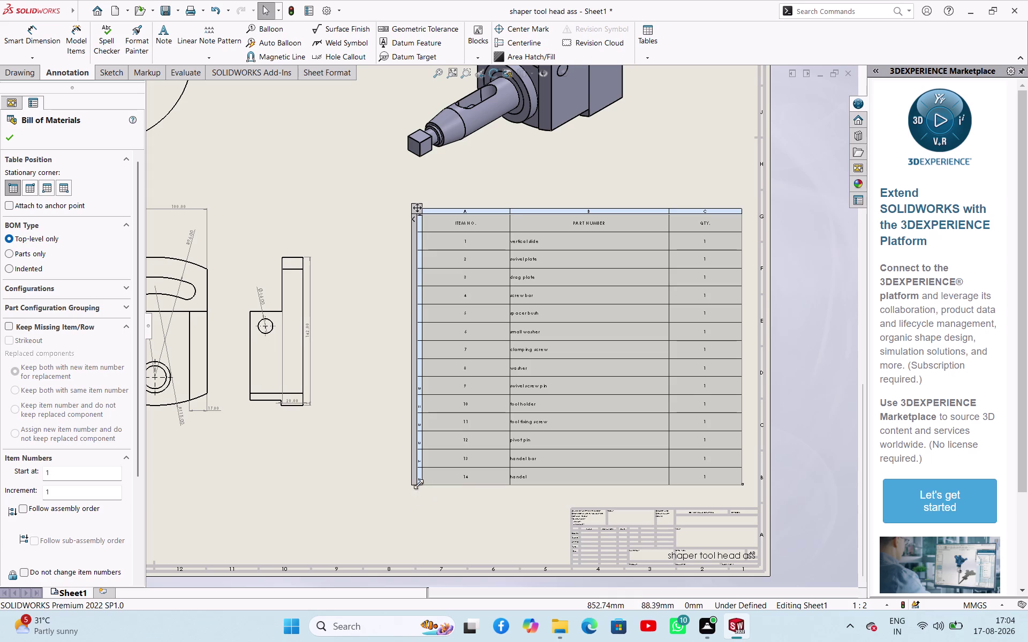
drag(419, 484, 351, 505)
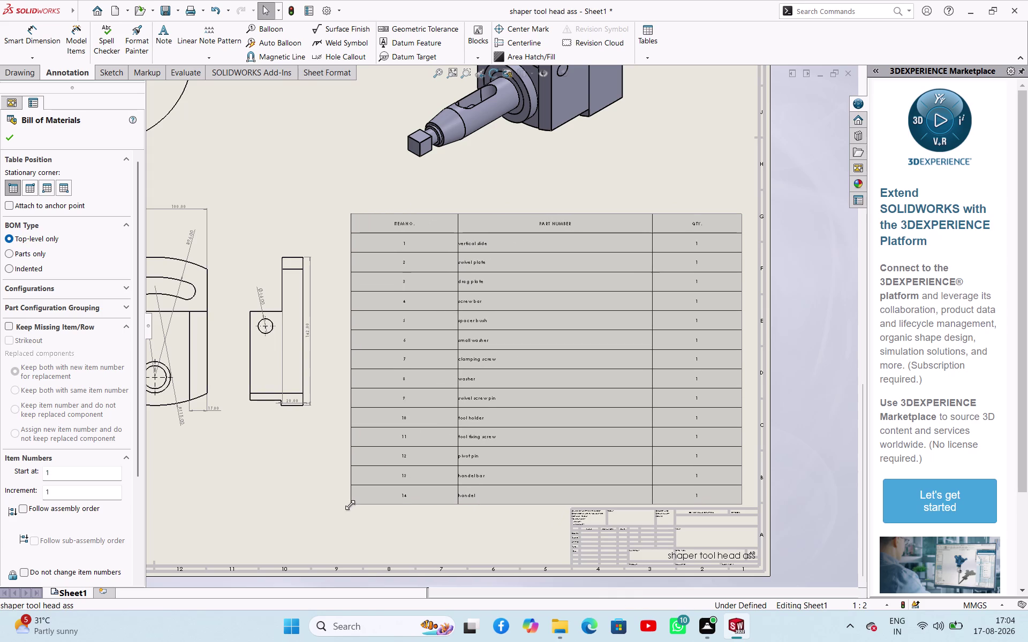
drag(350, 504, 356, 503)
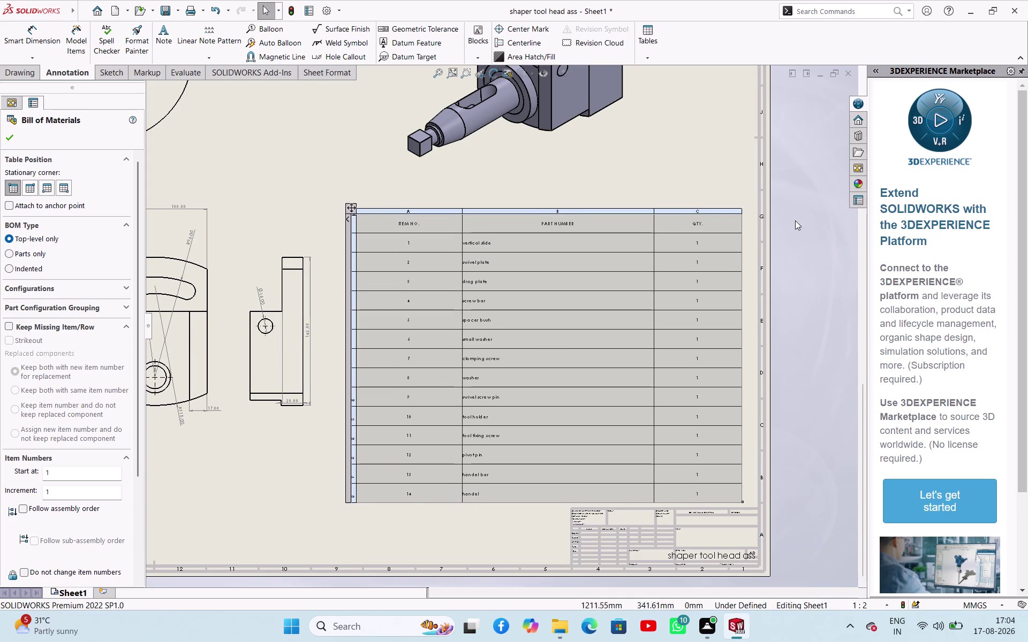
click(796, 223)
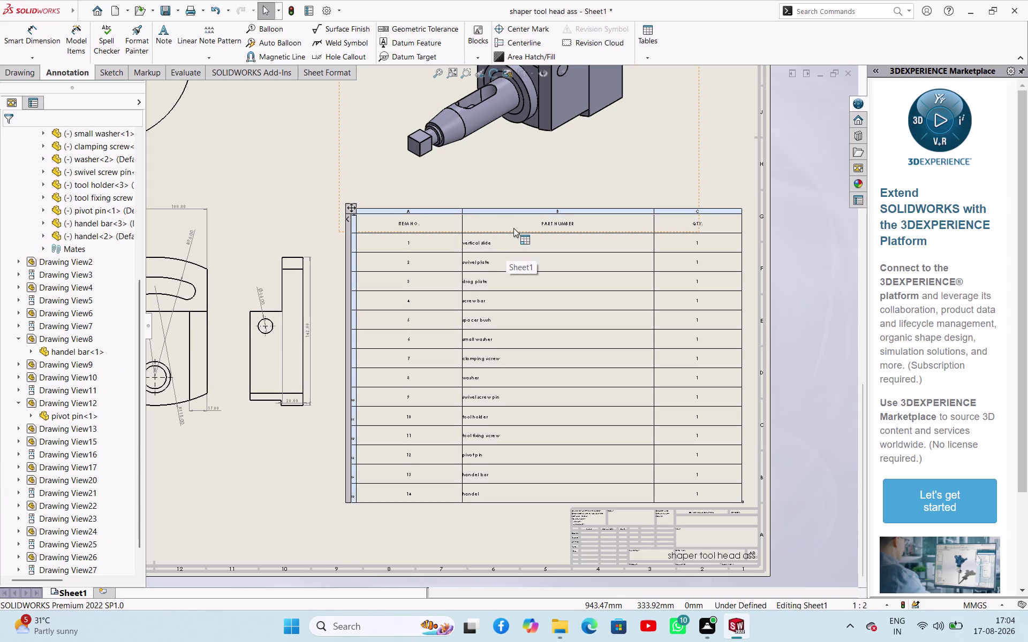
Select all the part name cells in the BOM's column B.
click(505, 239)
click(487, 262)
click(487, 278)
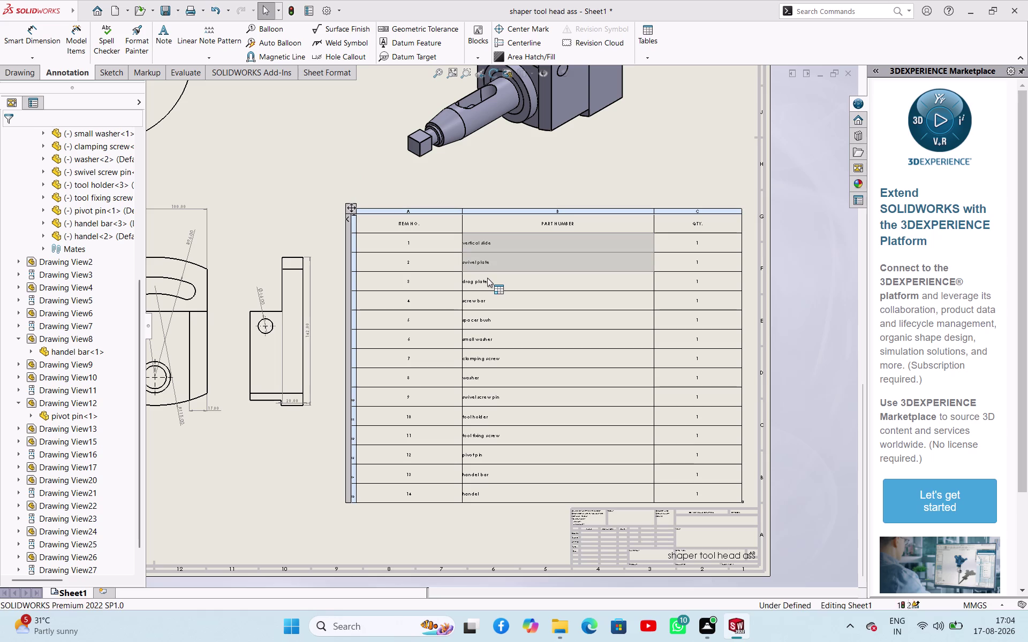
click(486, 301)
click(486, 321)
click(486, 341)
click(487, 368)
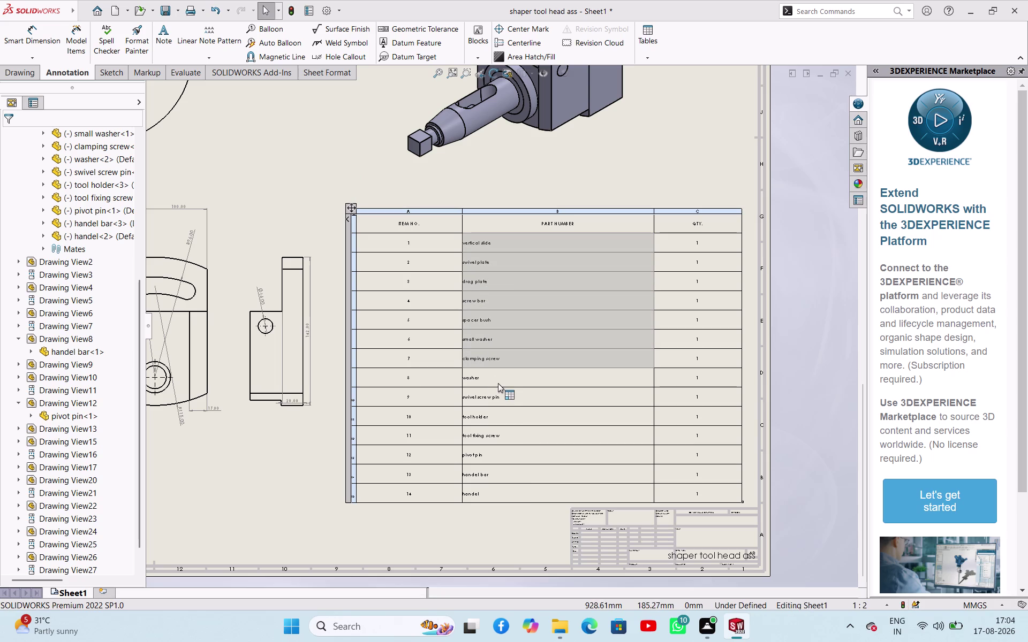
click(498, 379)
click(487, 393)
click(484, 422)
click(483, 434)
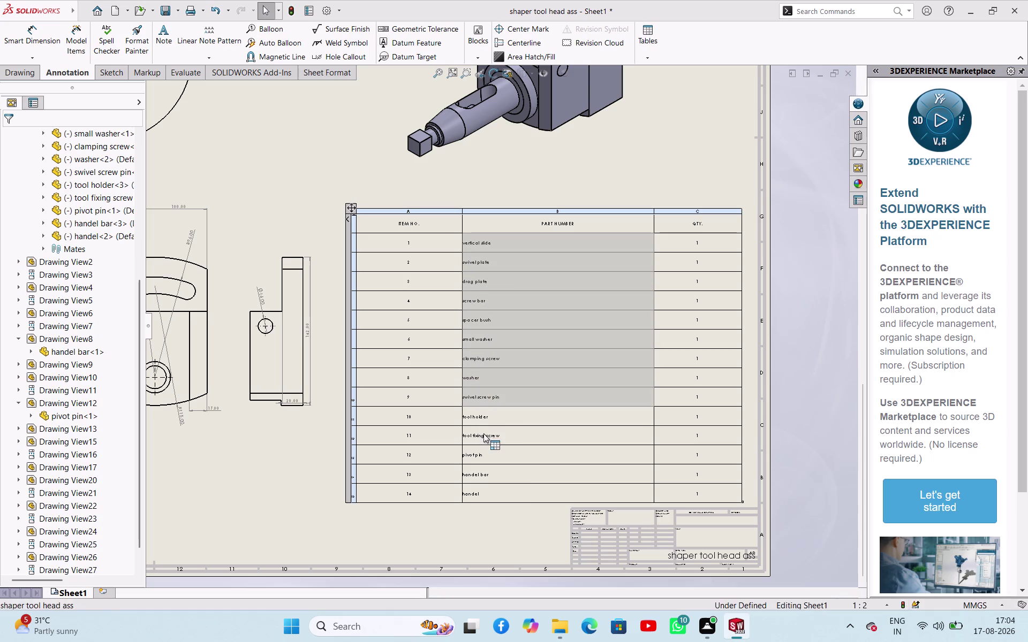
click(483, 453)
click(487, 470)
click(485, 494)
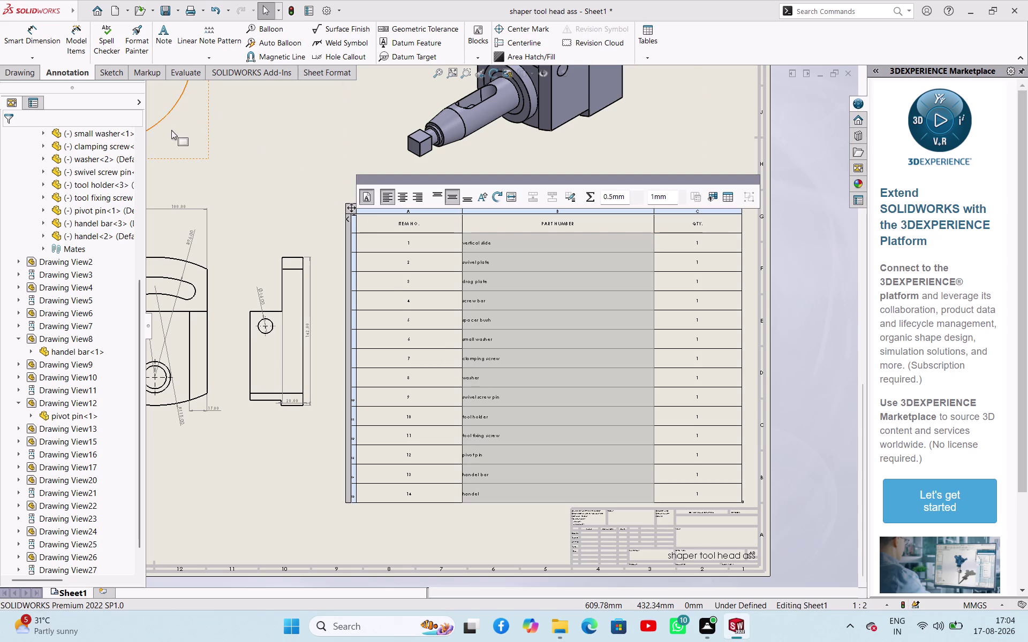
Make the selected part names size 20, bold and centred.
click(366, 197)
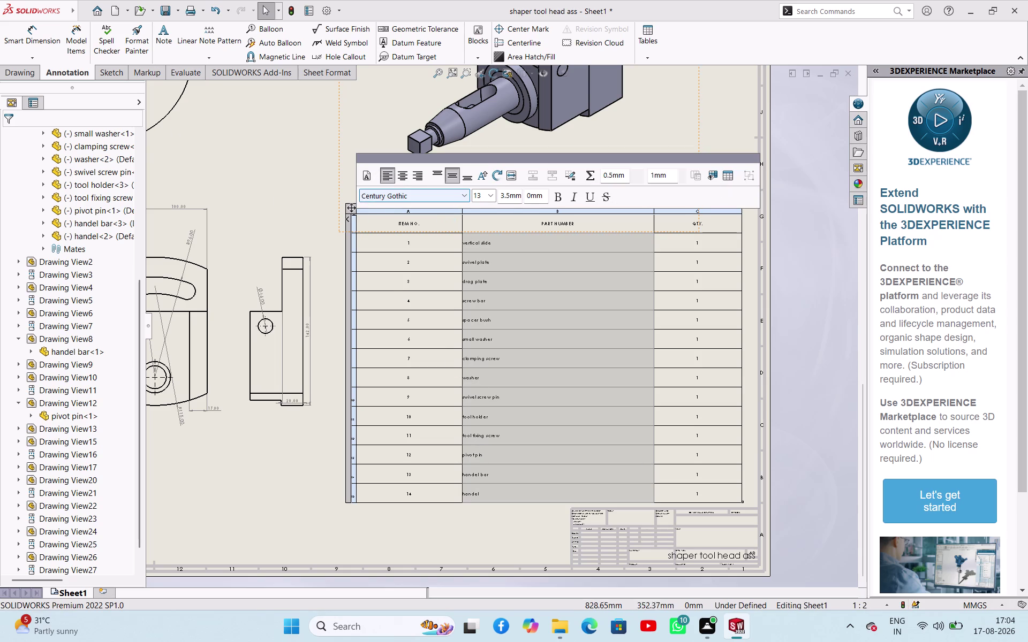
click(491, 196)
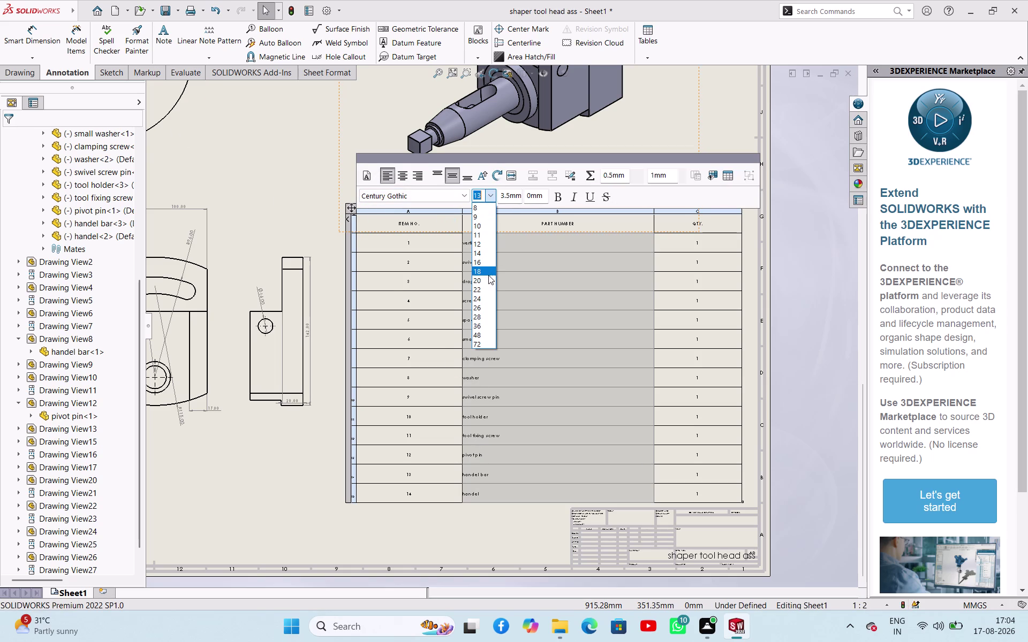
click(488, 279)
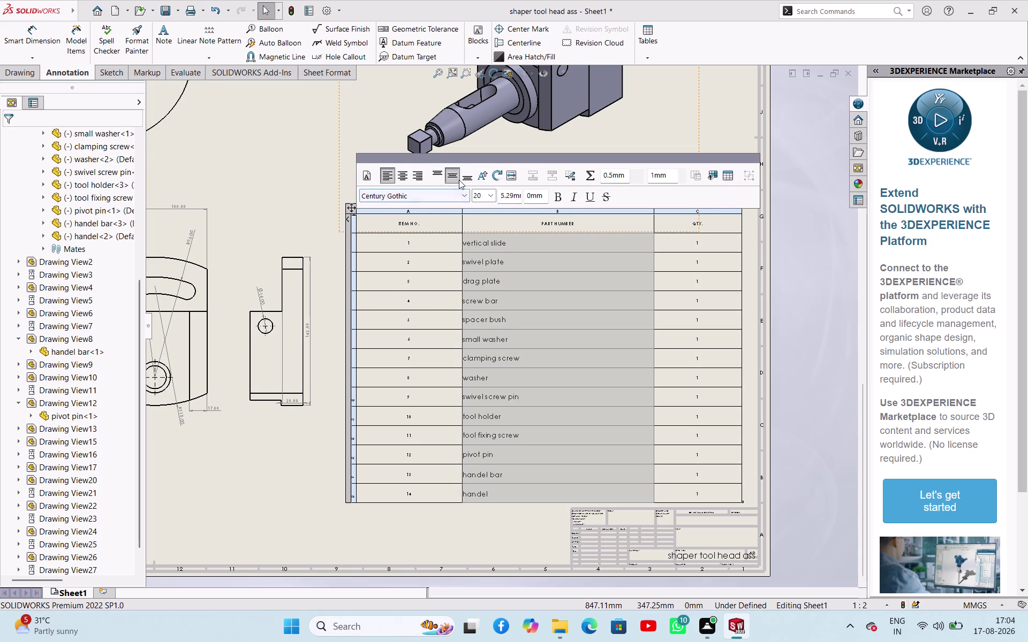
click(554, 199)
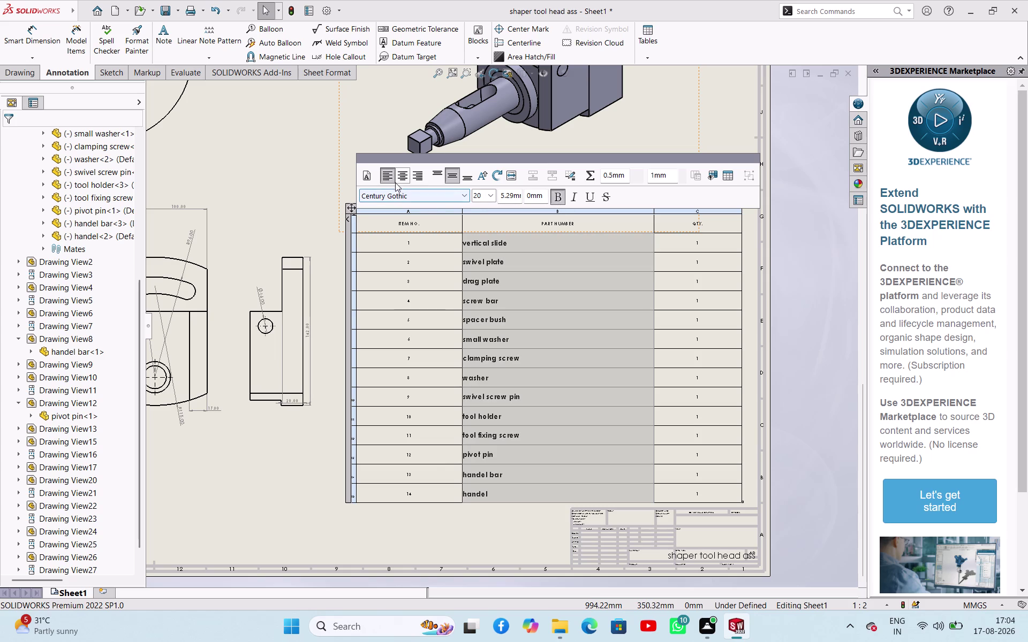
click(400, 180)
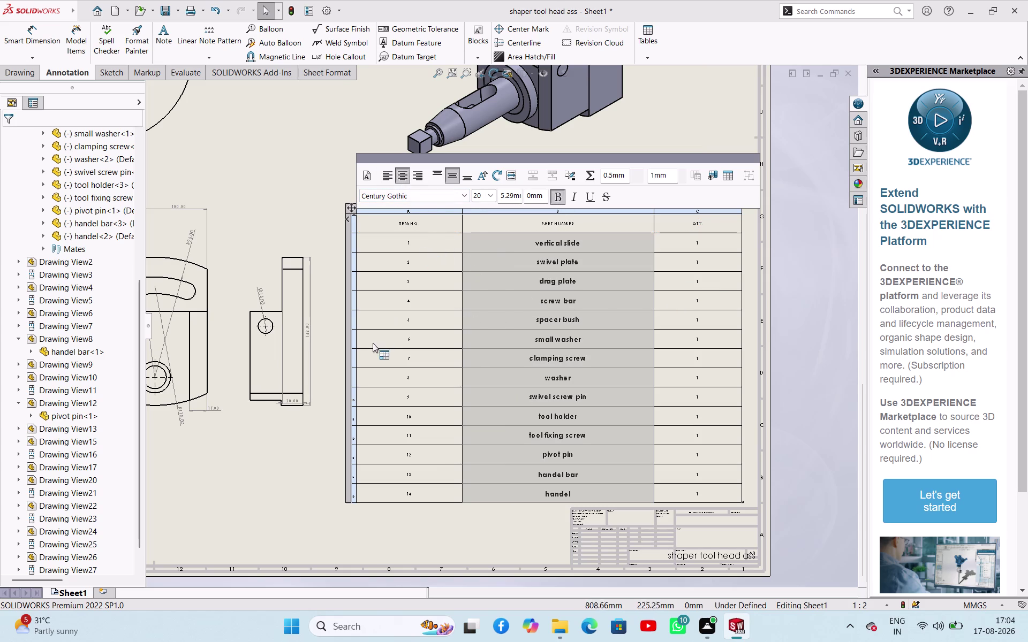
Select the ITEM NO. cells in column A.
click(420, 240)
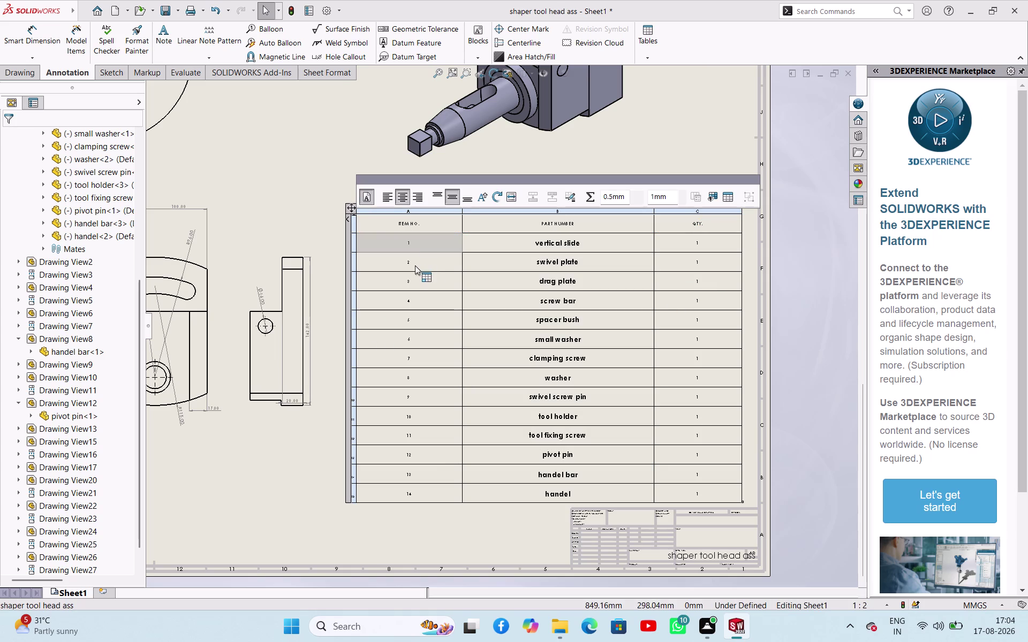
click(424, 263)
click(418, 279)
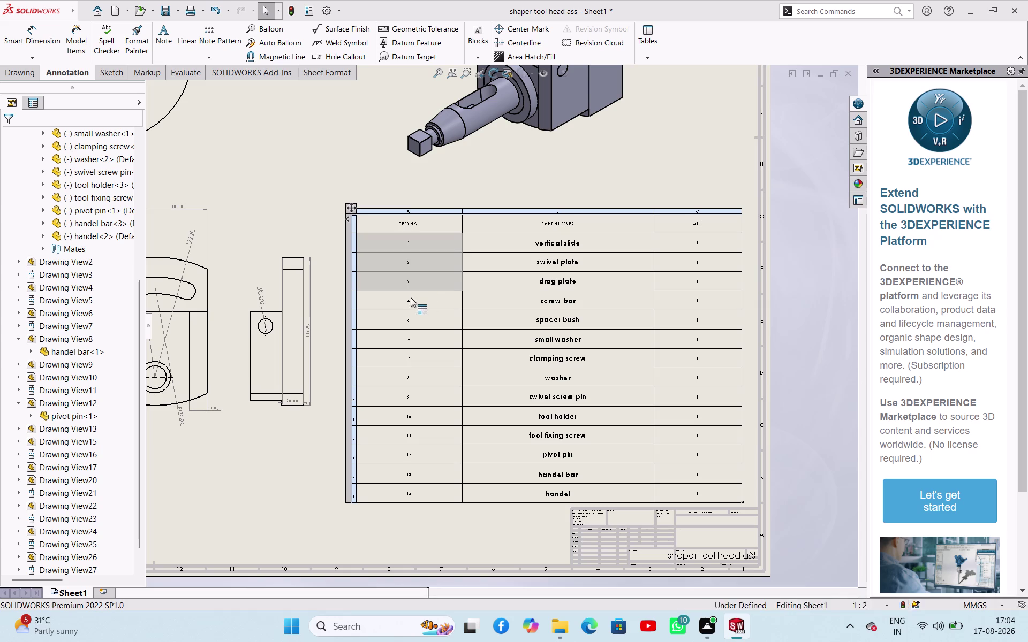
click(410, 297)
click(412, 326)
click(414, 346)
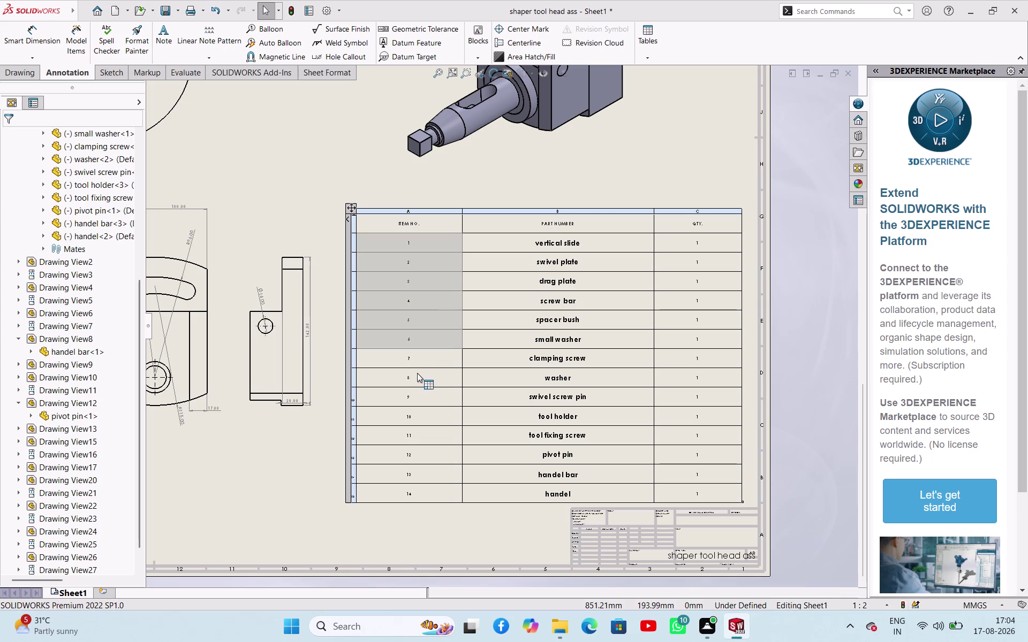
click(417, 358)
click(411, 374)
click(411, 400)
click(410, 426)
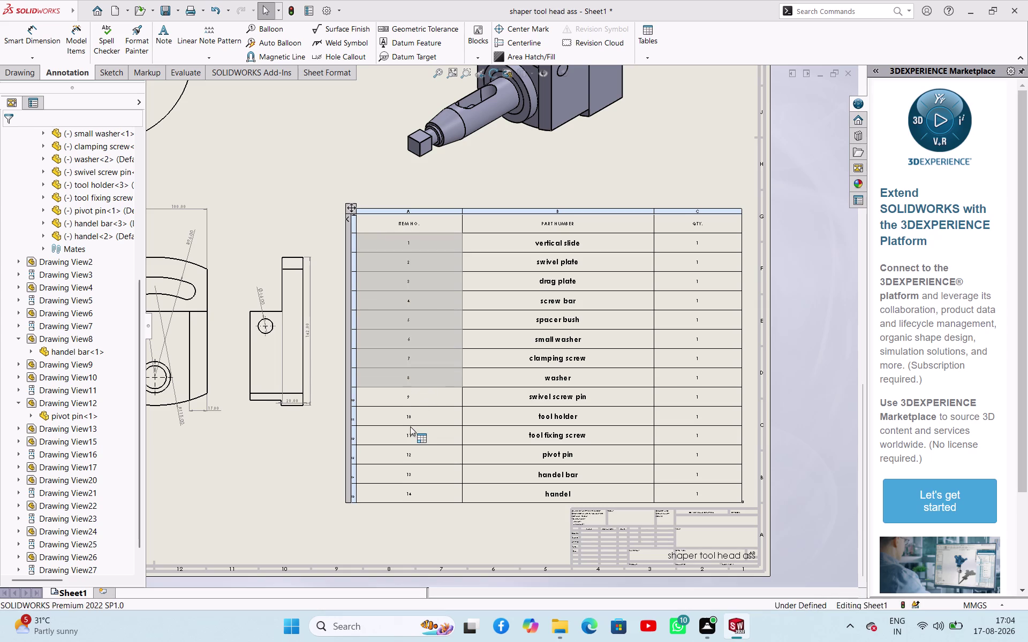
click(413, 493)
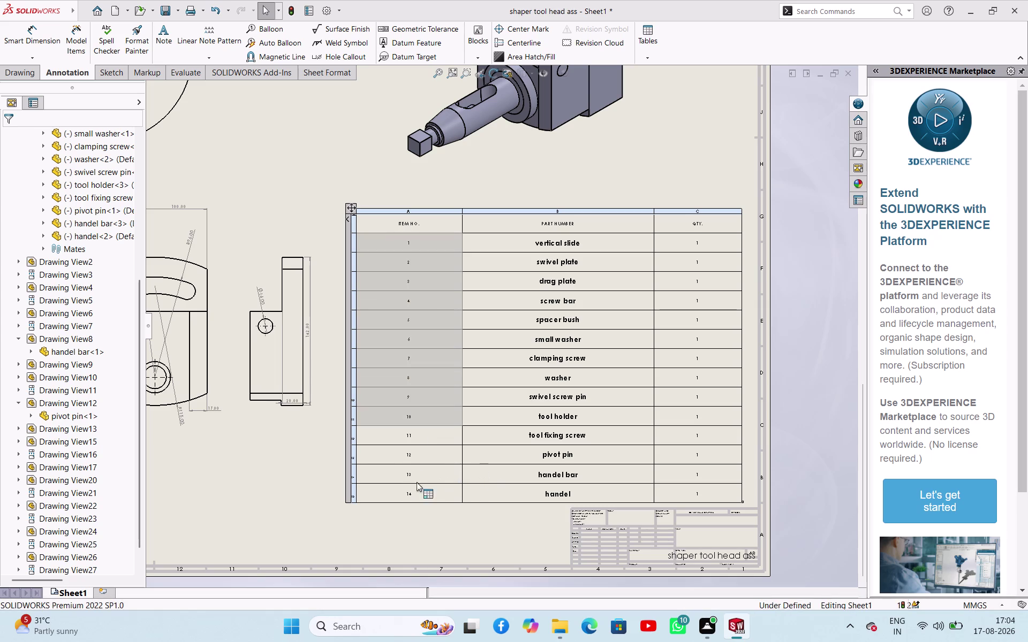
click(414, 495)
click(425, 479)
click(434, 450)
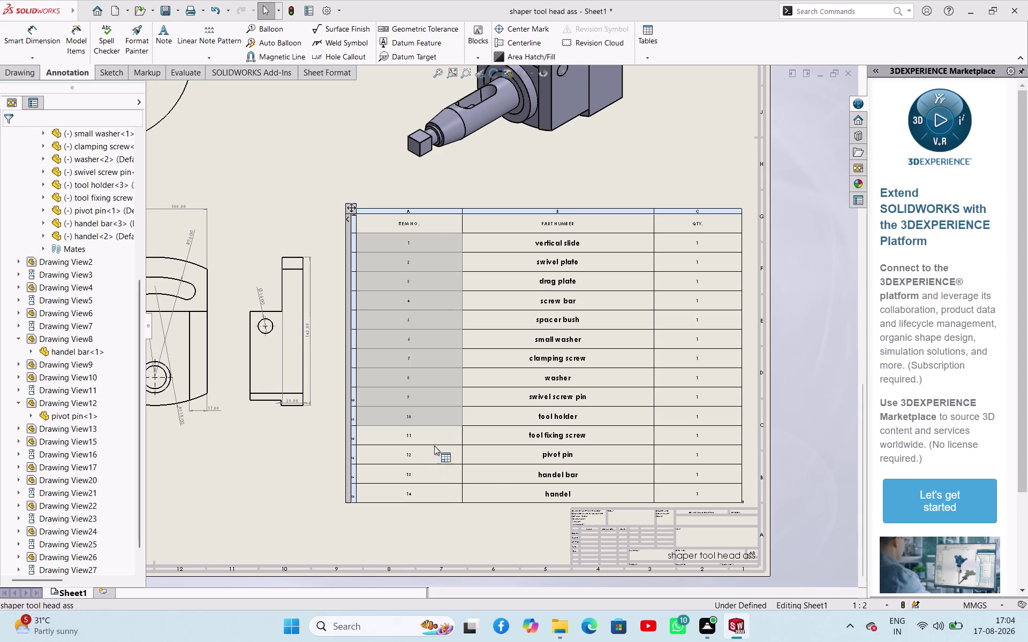
click(436, 434)
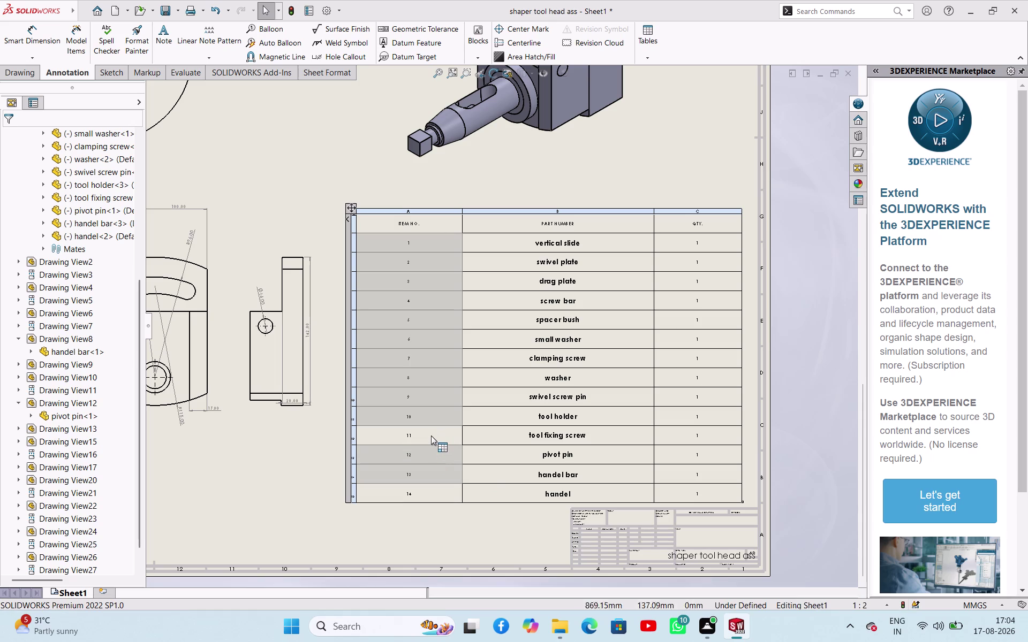
click(414, 498)
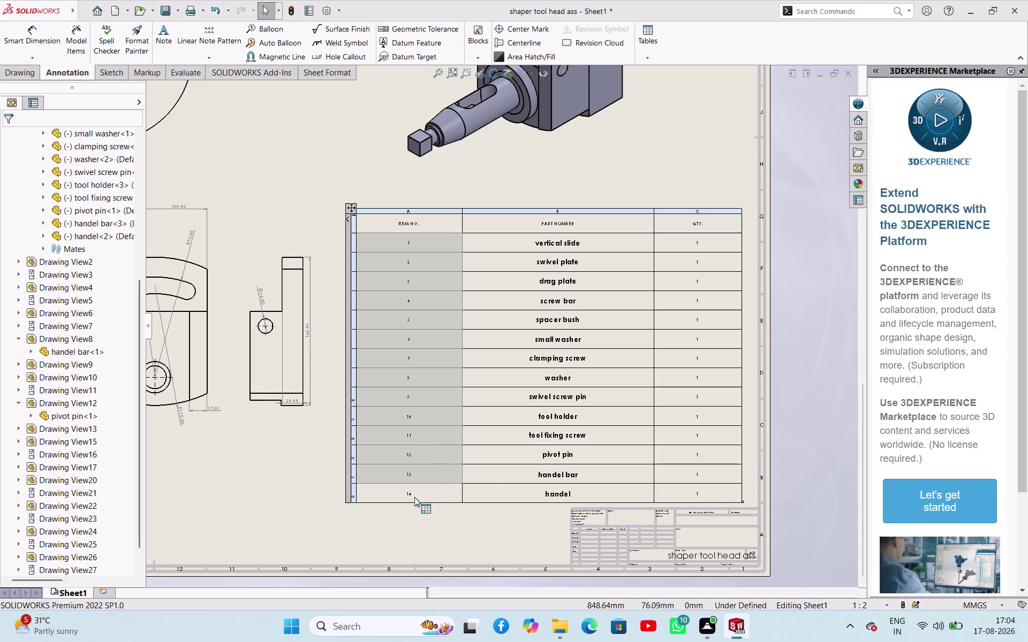
click(695, 494)
click(705, 475)
click(710, 453)
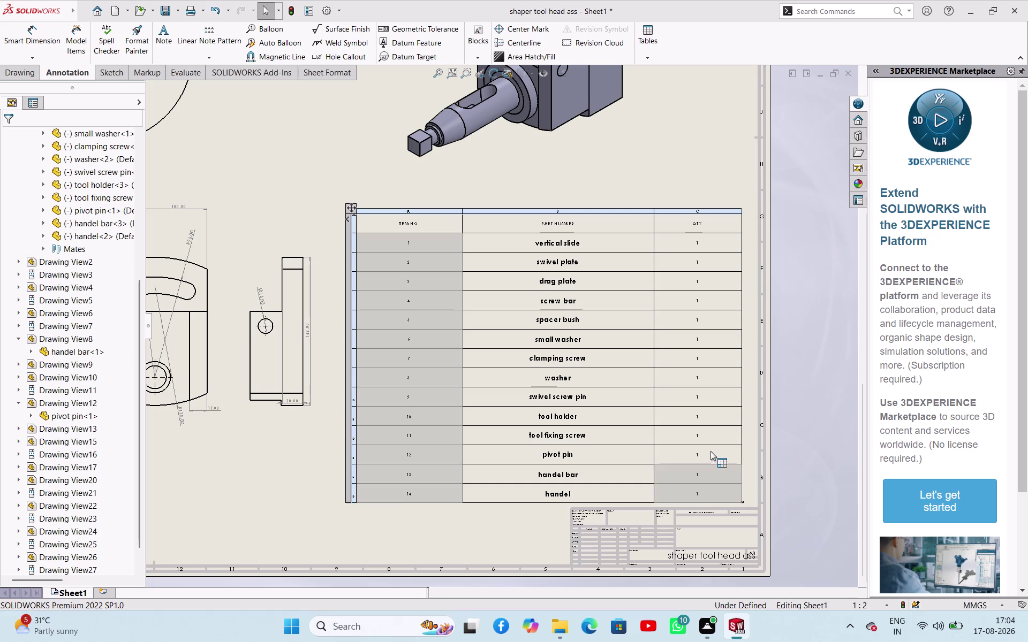
Add the QTY. column cells to the selection.
click(712, 435)
click(715, 408)
click(716, 366)
drag(719, 322, 720, 310)
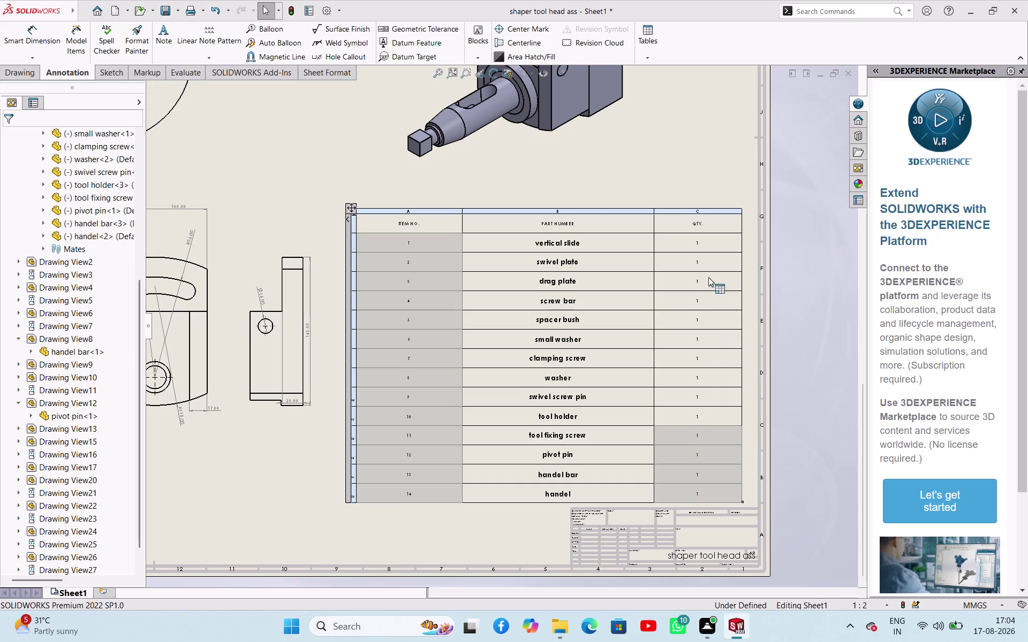
click(707, 271)
drag(710, 243, 715, 242)
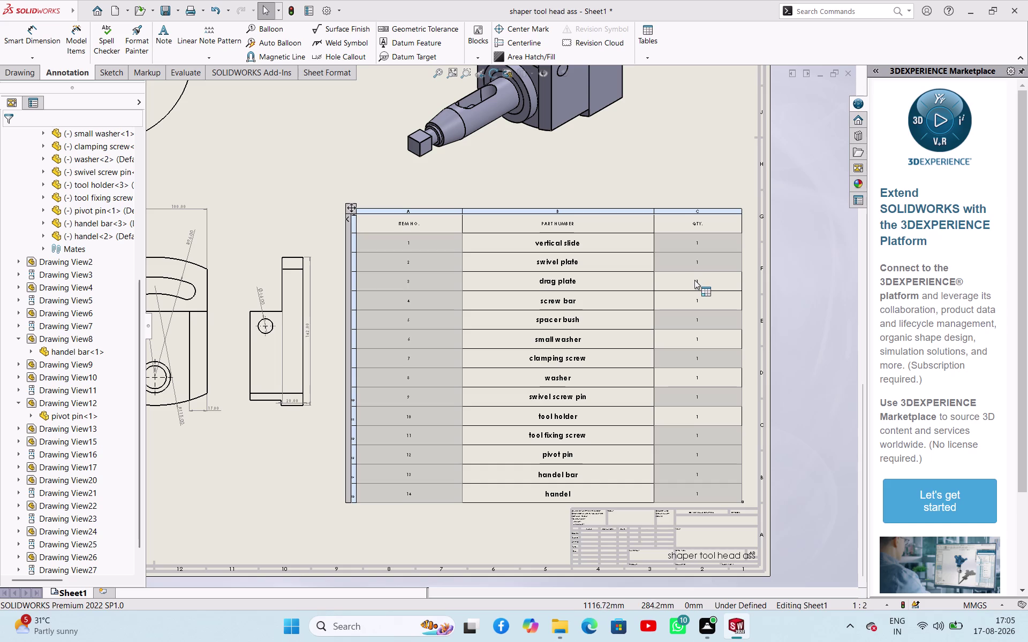
click(695, 280)
click(692, 295)
click(698, 343)
click(700, 372)
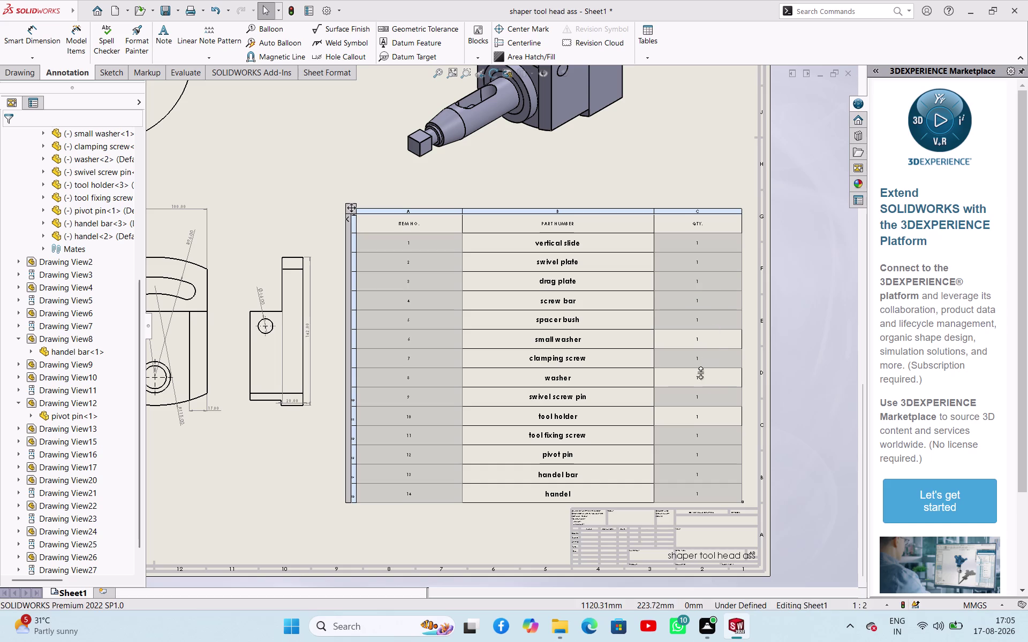
click(695, 414)
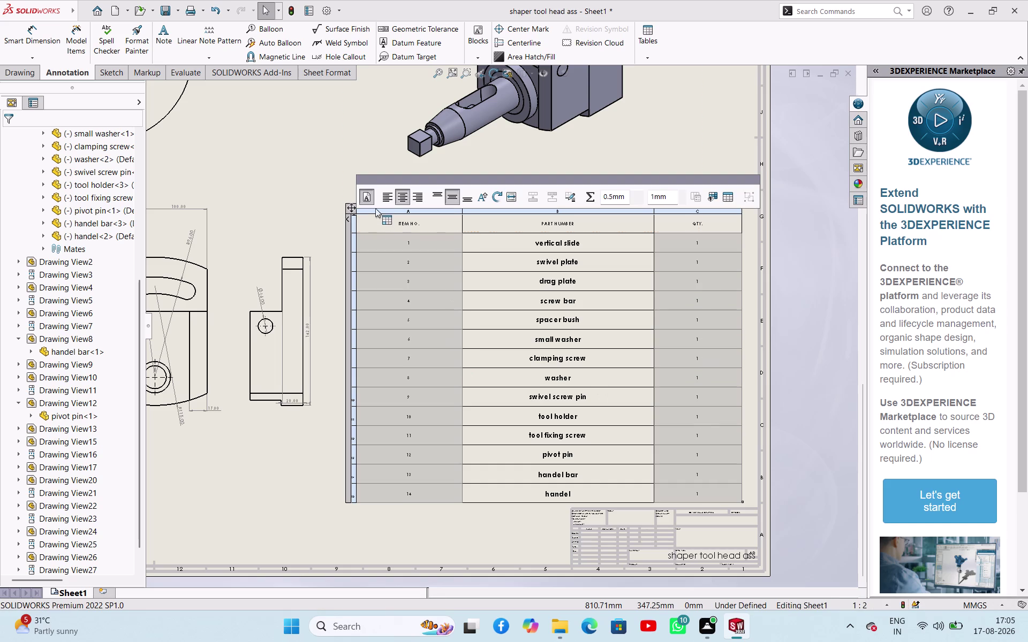
Set the item numbers and quantities to bold size 24, then select the header row.
click(367, 195)
click(490, 196)
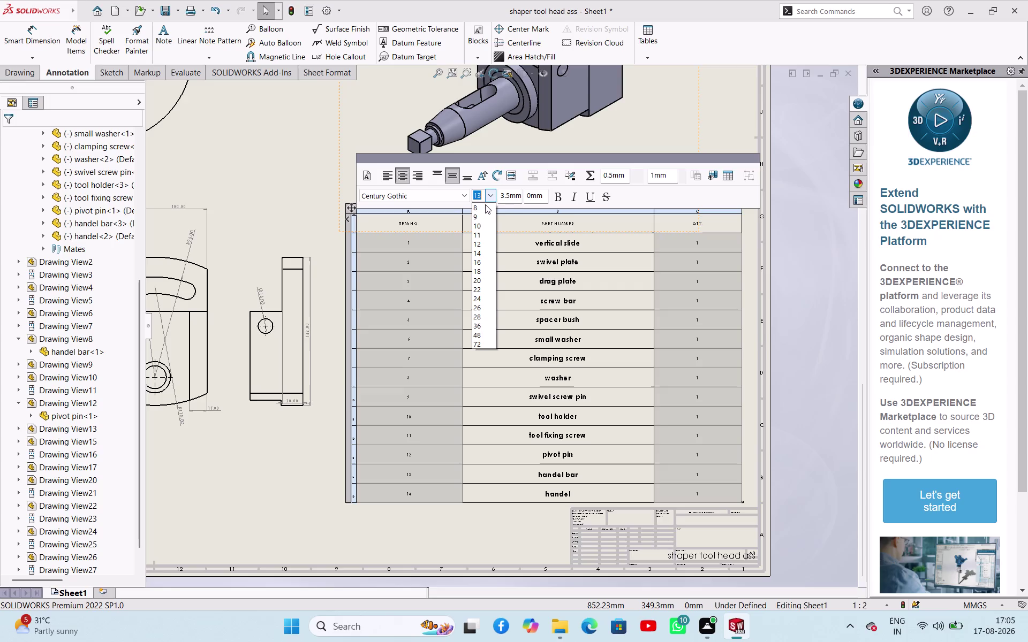
click(490, 295)
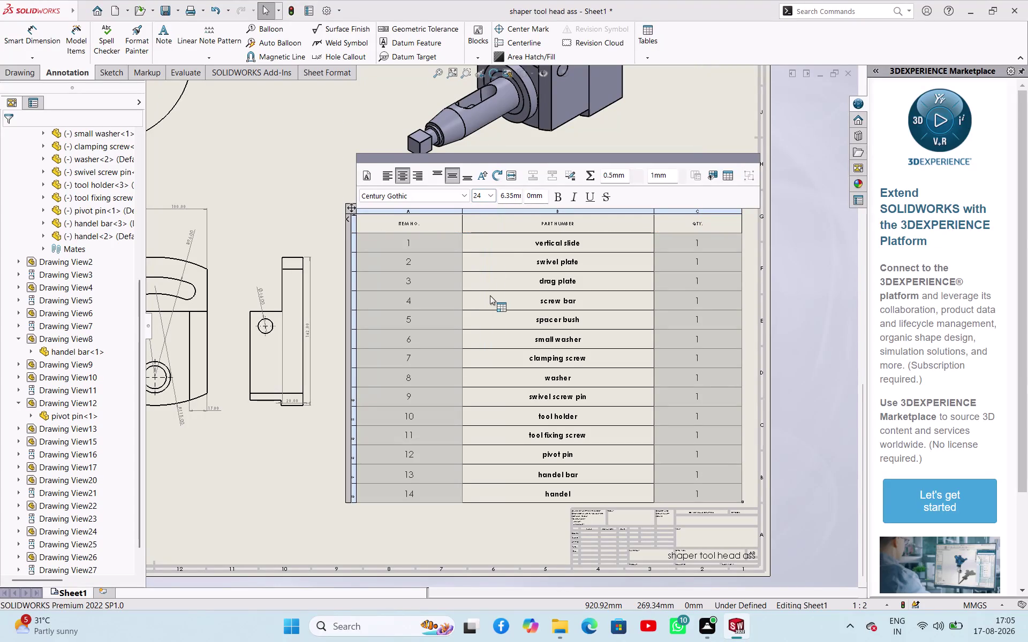
click(559, 197)
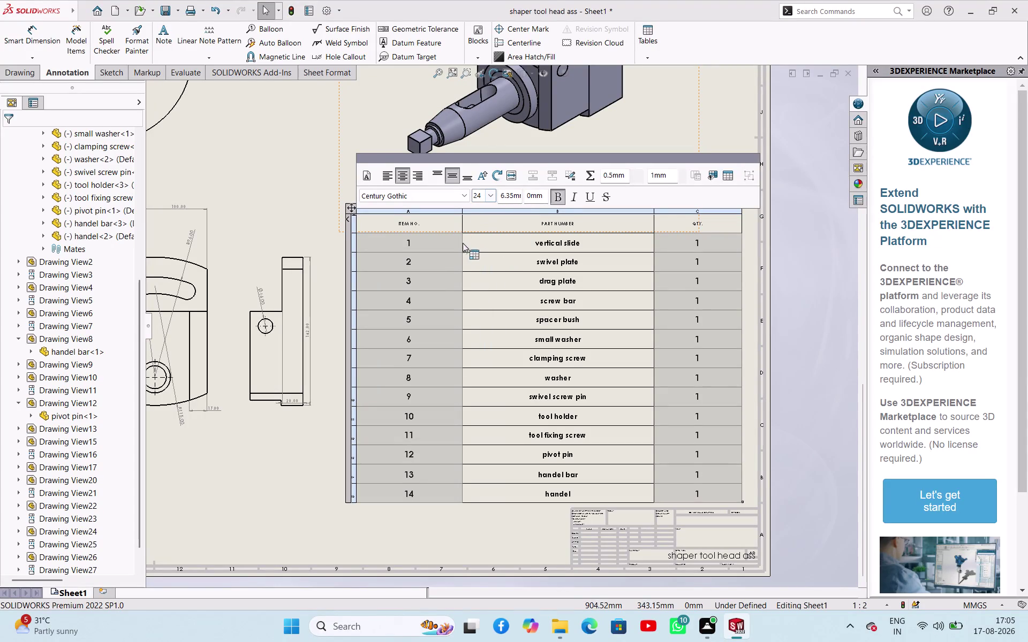
click(313, 181)
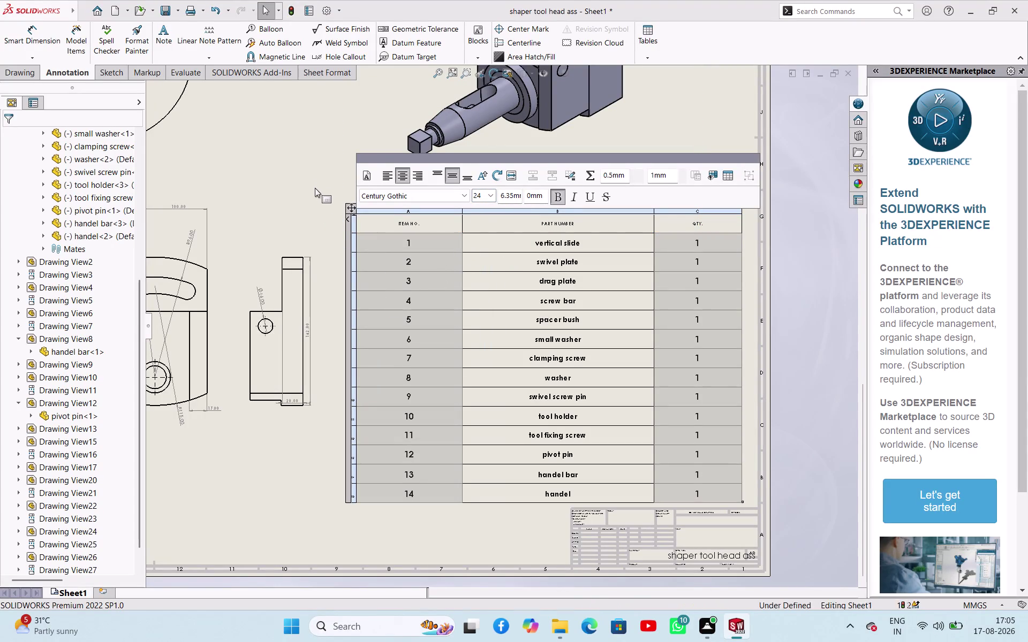
click(405, 223)
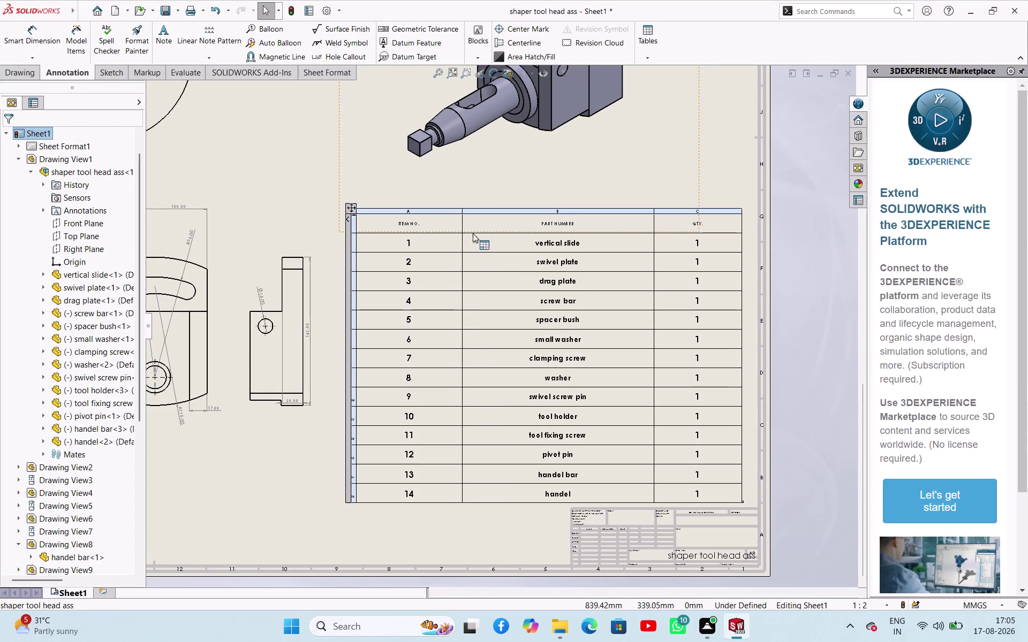
click(527, 222)
click(674, 223)
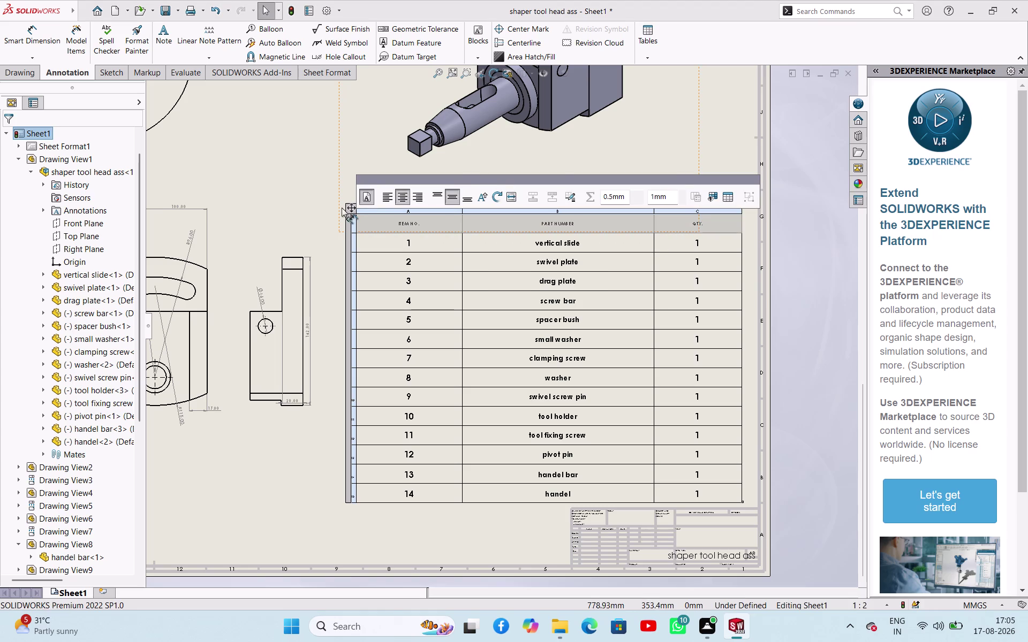
Make the BOM header row bold at size 26.
click(360, 195)
click(496, 193)
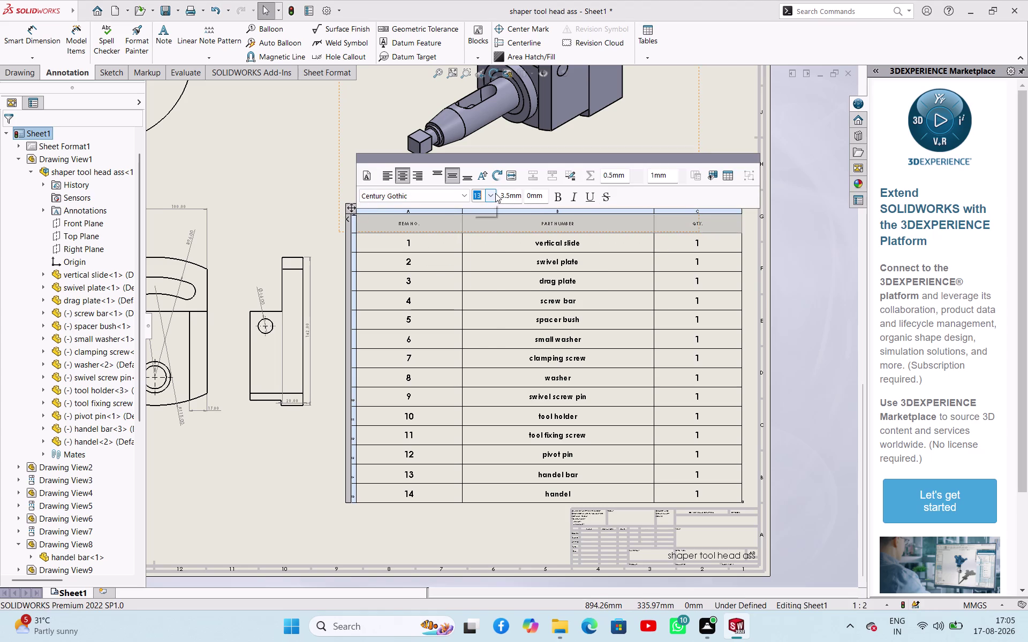
click(481, 308)
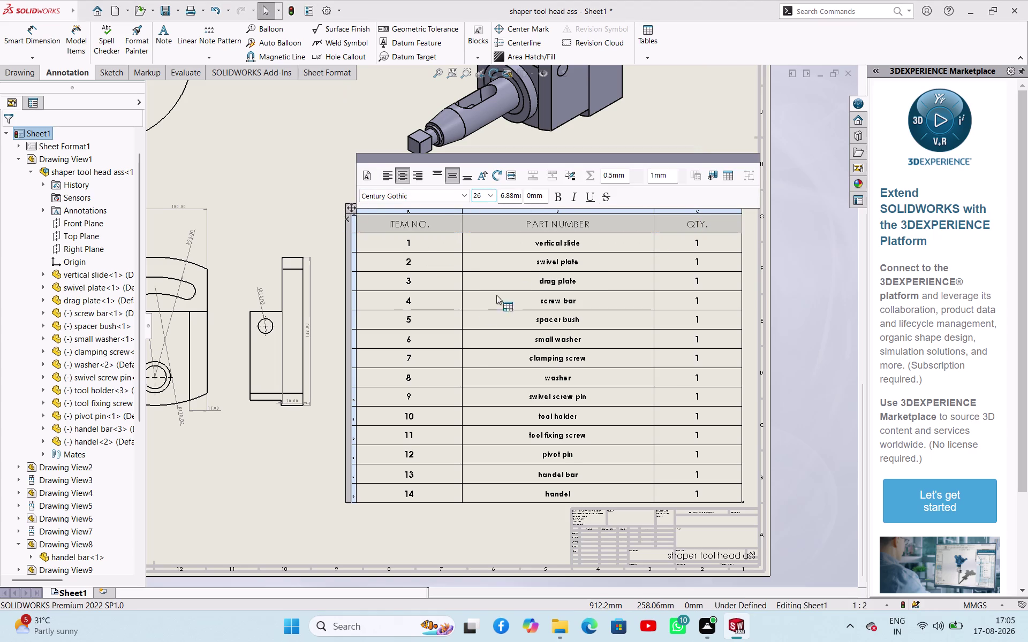
click(555, 194)
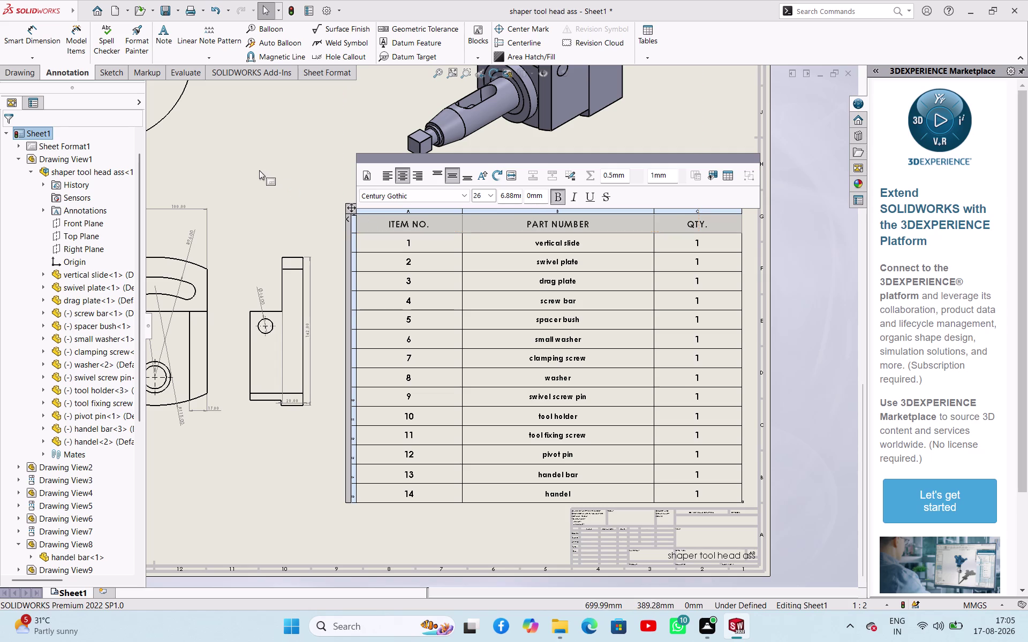
click(259, 170)
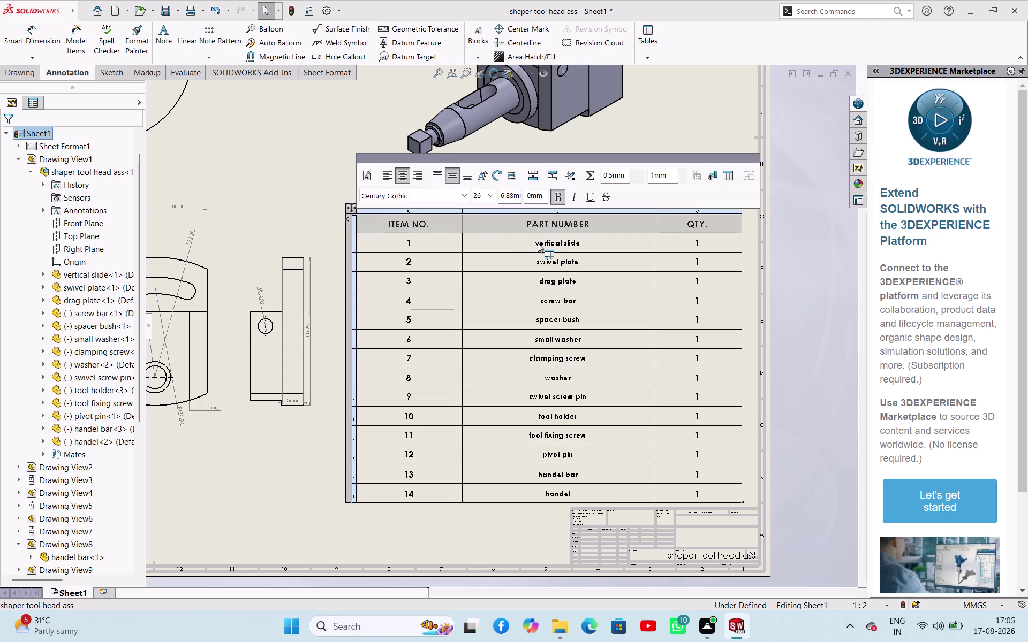
Select all the part name cells in the BOM.
click(538, 244)
click(532, 257)
click(527, 270)
click(522, 310)
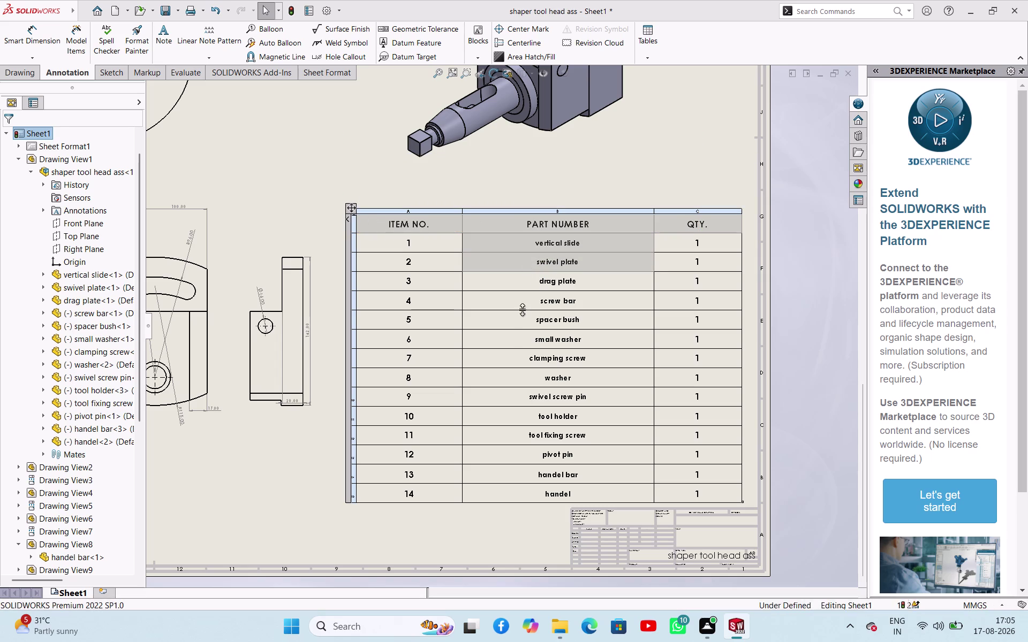
click(513, 339)
click(512, 370)
click(510, 399)
click(512, 428)
drag(506, 452, 505, 459)
click(494, 485)
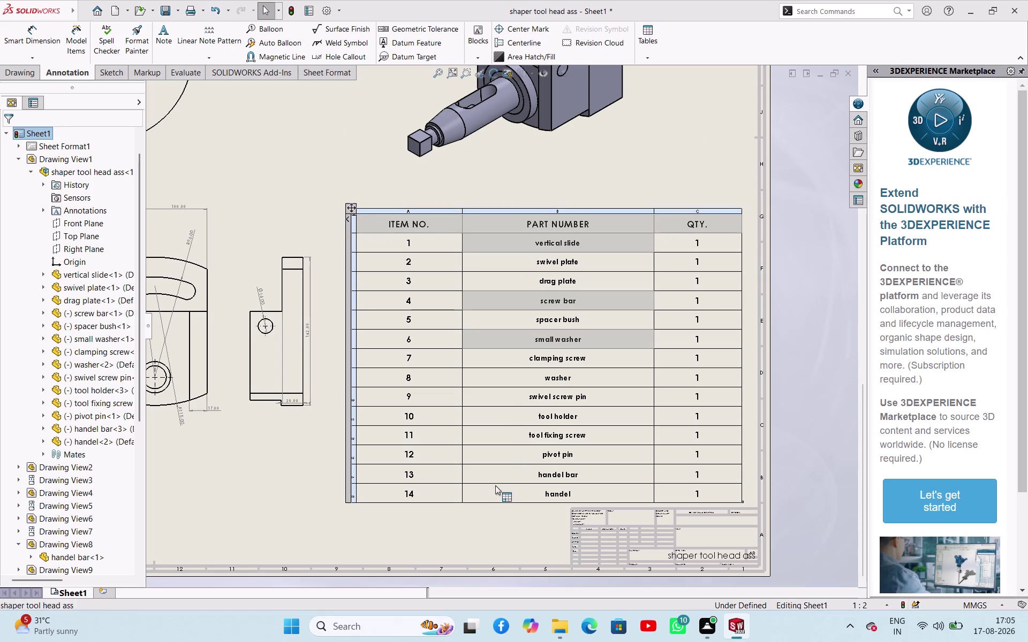
click(570, 415)
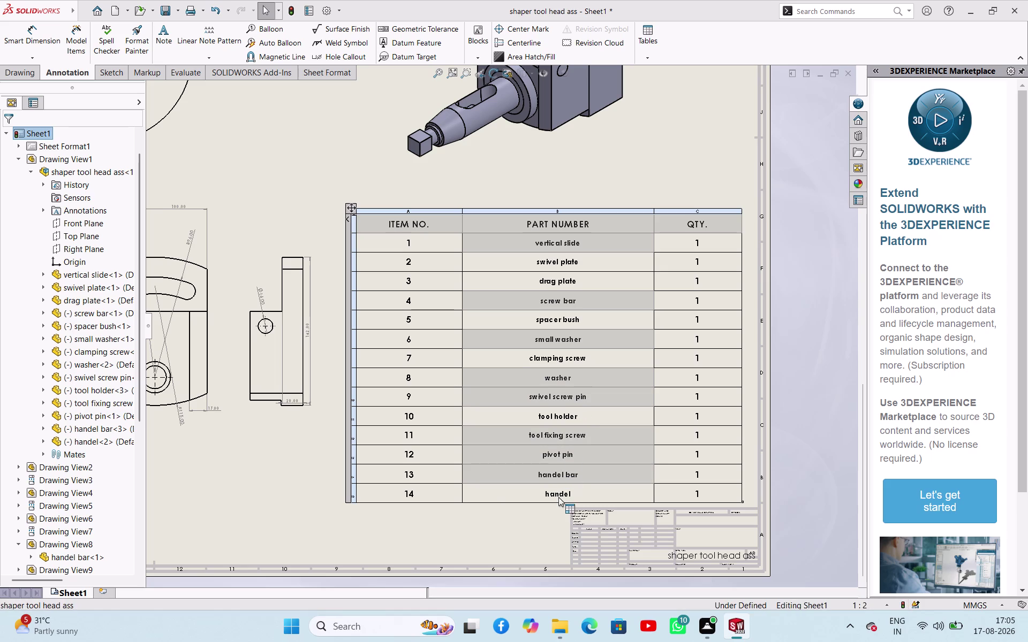
click(559, 498)
click(591, 357)
click(591, 315)
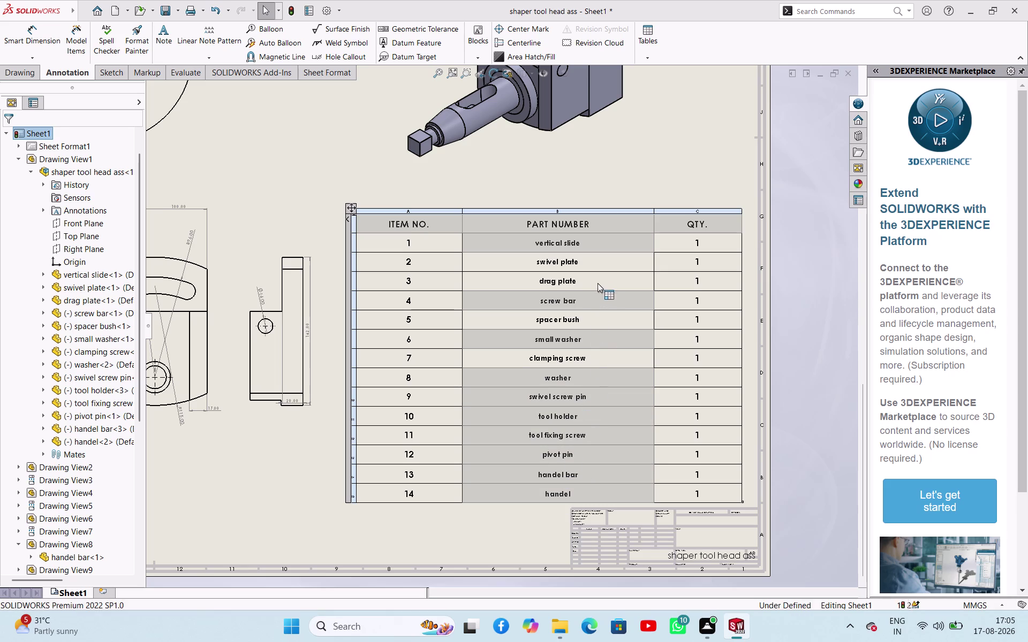
click(597, 274)
click(600, 257)
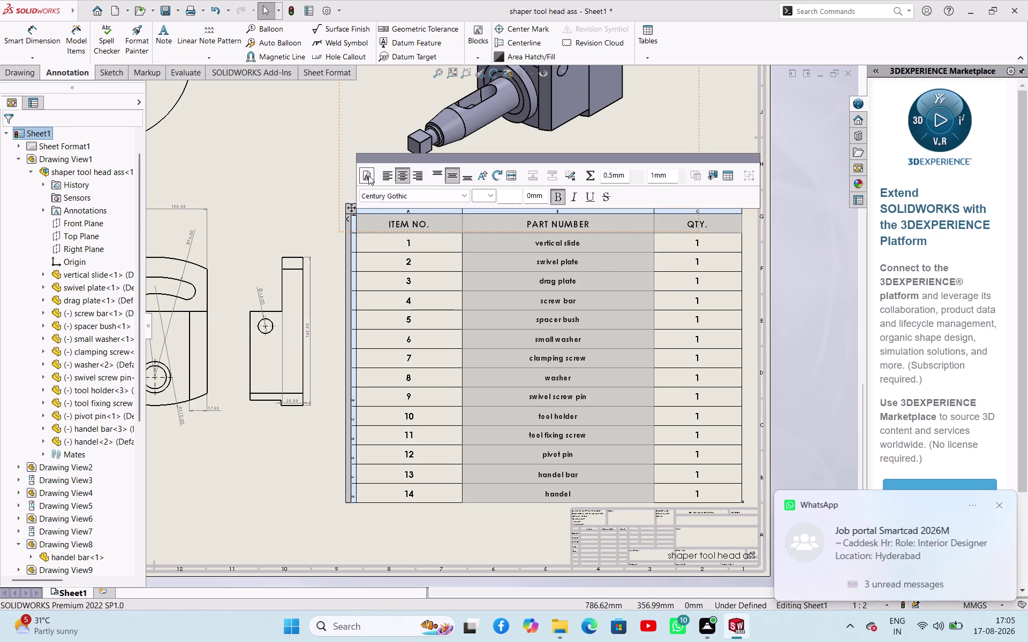
Clear Use document font and make the part names bold at size 26.
click(368, 176)
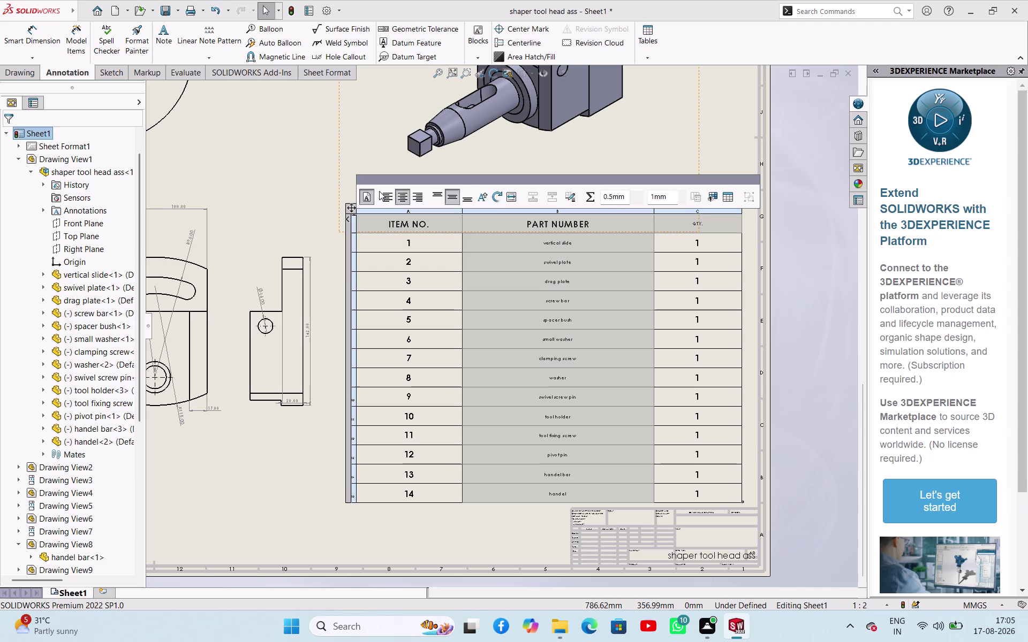
click(369, 197)
click(491, 198)
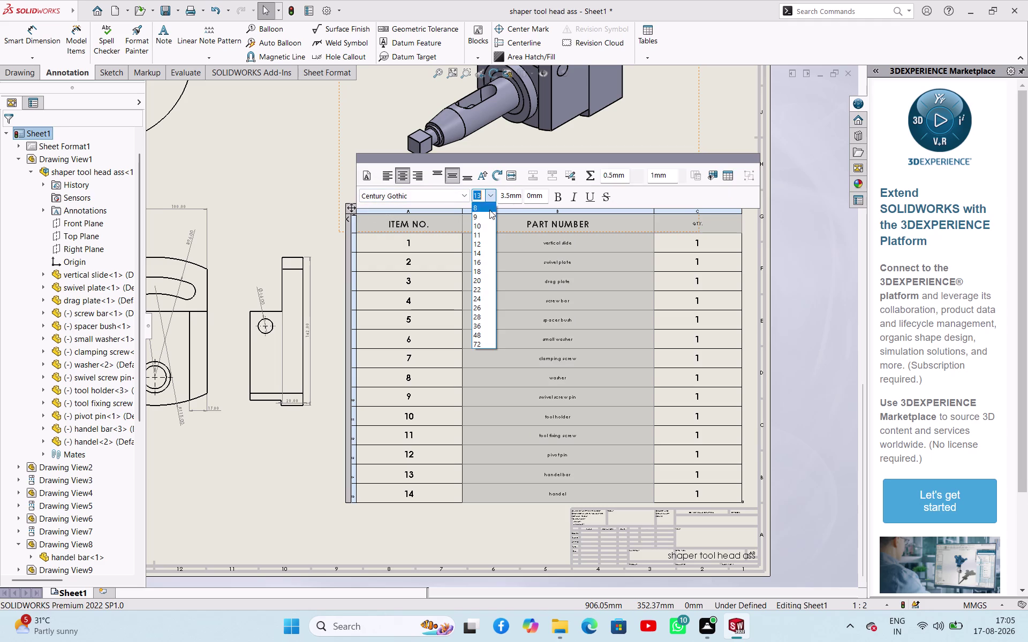
click(486, 310)
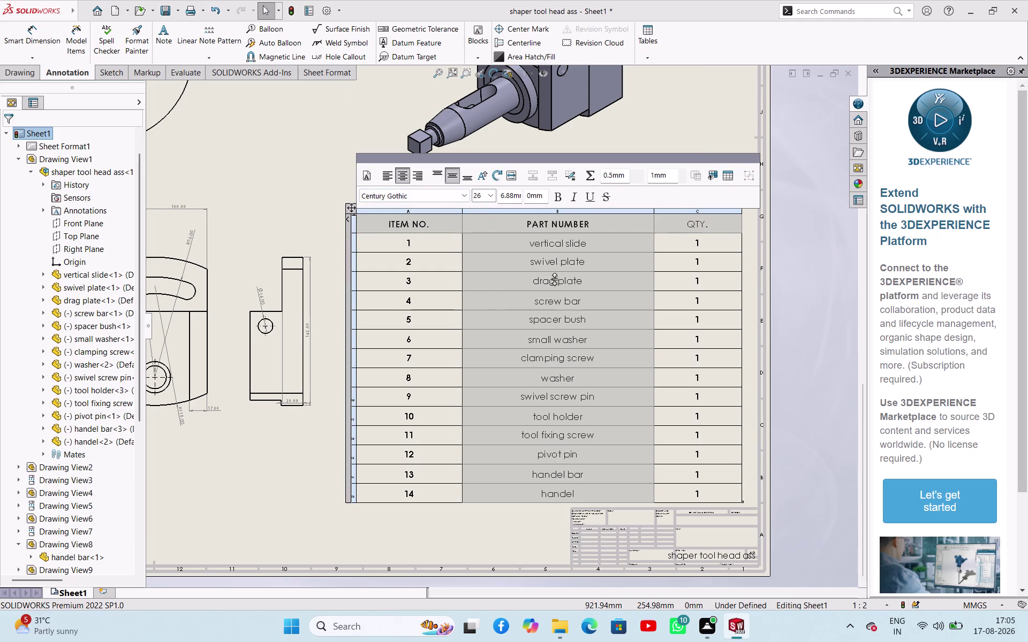
click(557, 200)
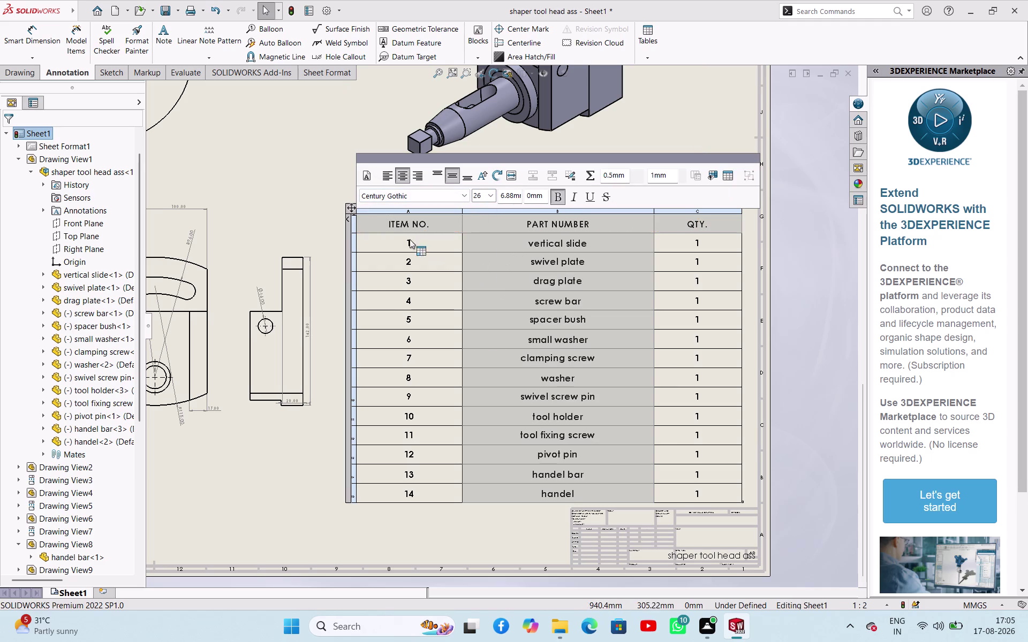
click(289, 177)
scroll(up, 3)
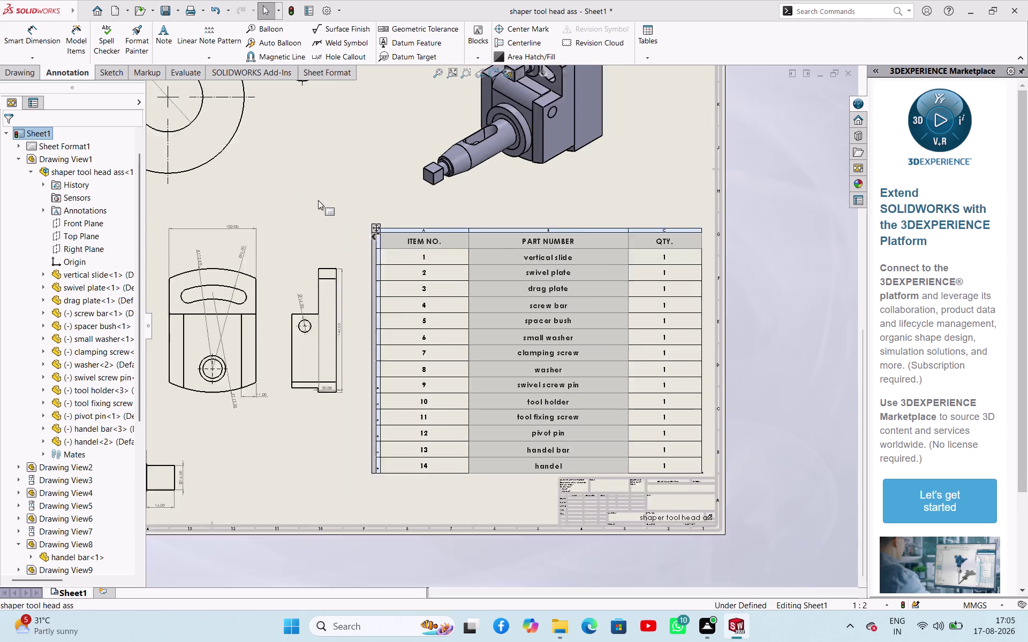
Zoom to fit the whole drawing sheet and start Save As.
scroll(up, 3)
scroll(up, 3)
click(190, 146)
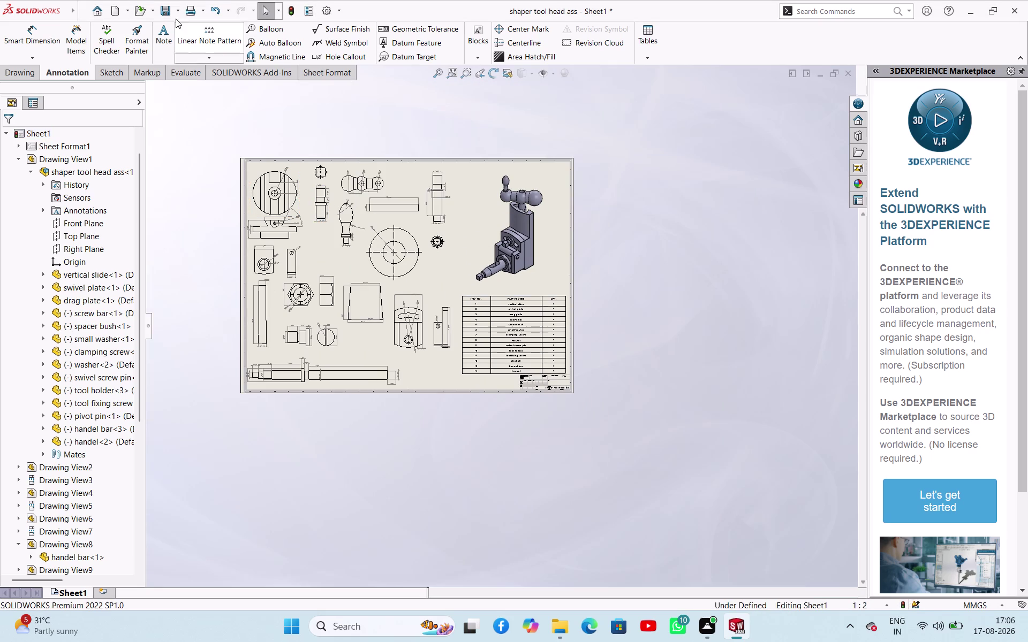
click(180, 9)
click(182, 41)
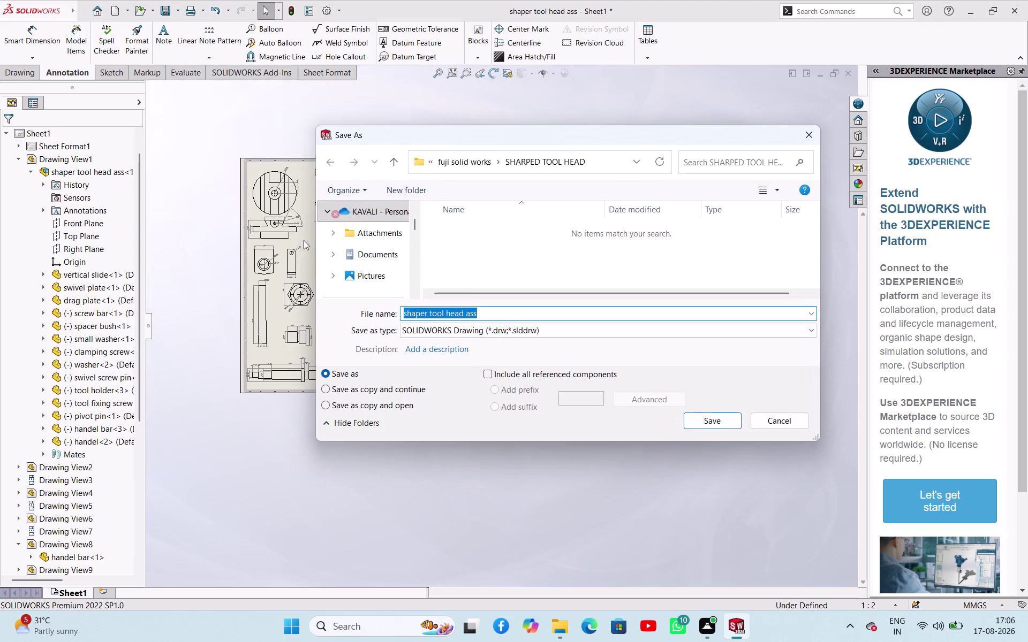
Save as SOLIDWORKS Drawing 'shaper tool head ass dAFT' in SHARPED TOOL HEAD.
scroll(down, 3)
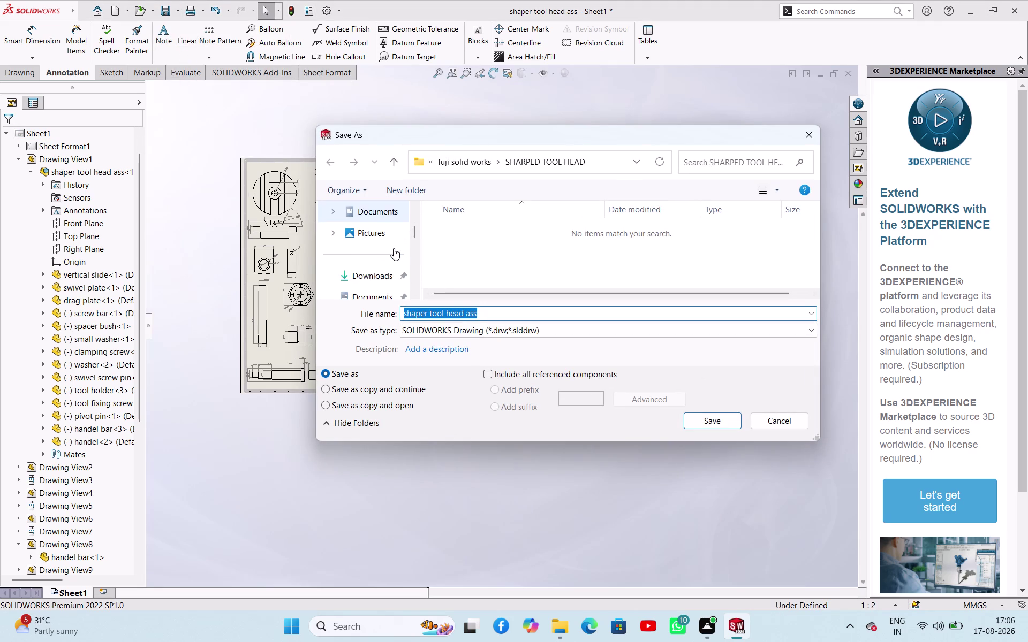
scroll(down, 3)
scroll(up, 3)
click(506, 310)
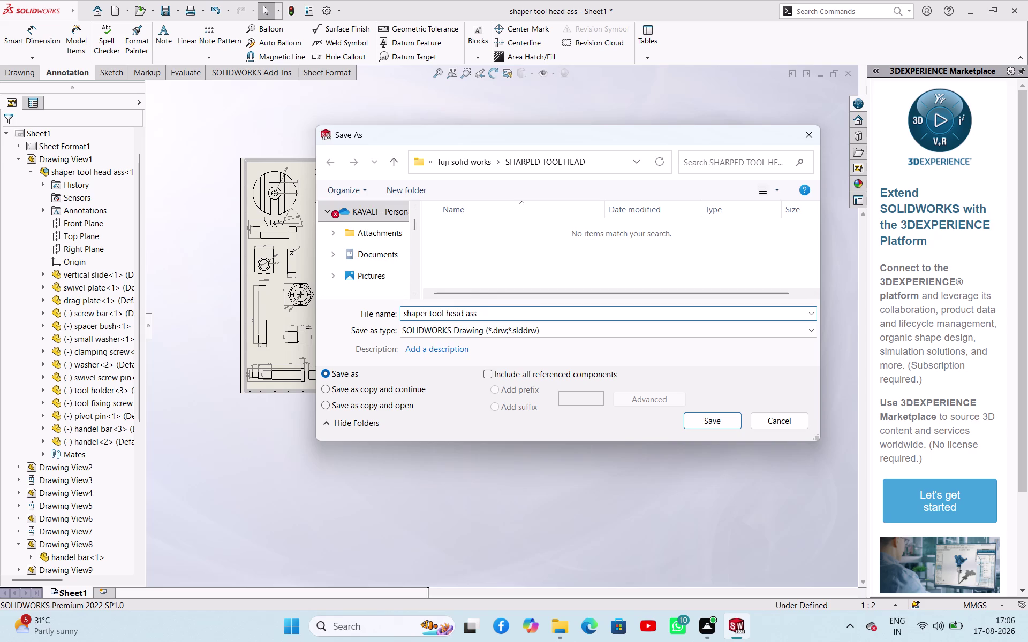
key(space)
text(d)
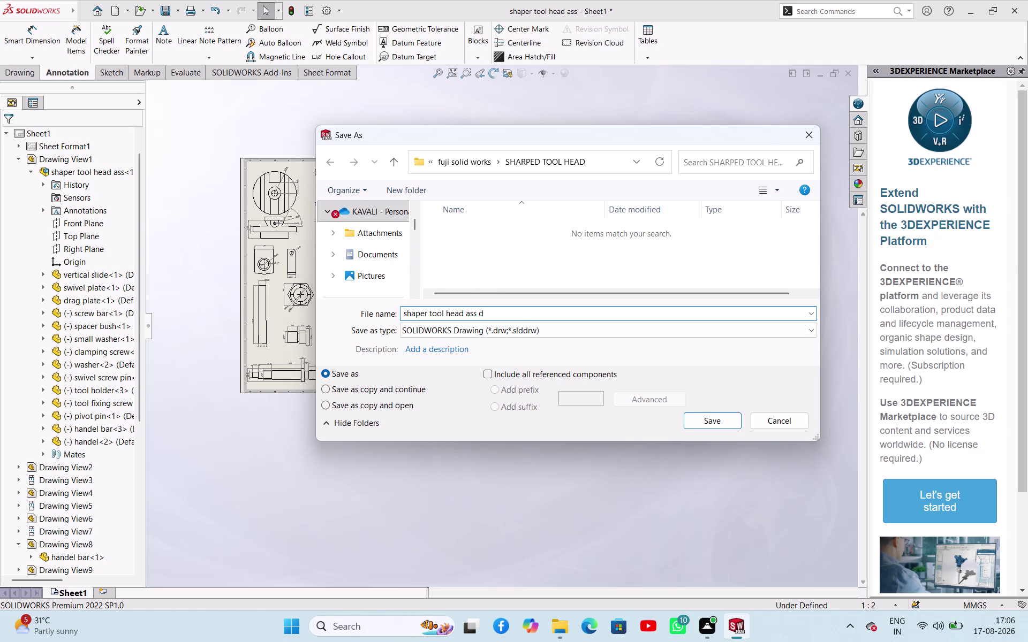
key(r)
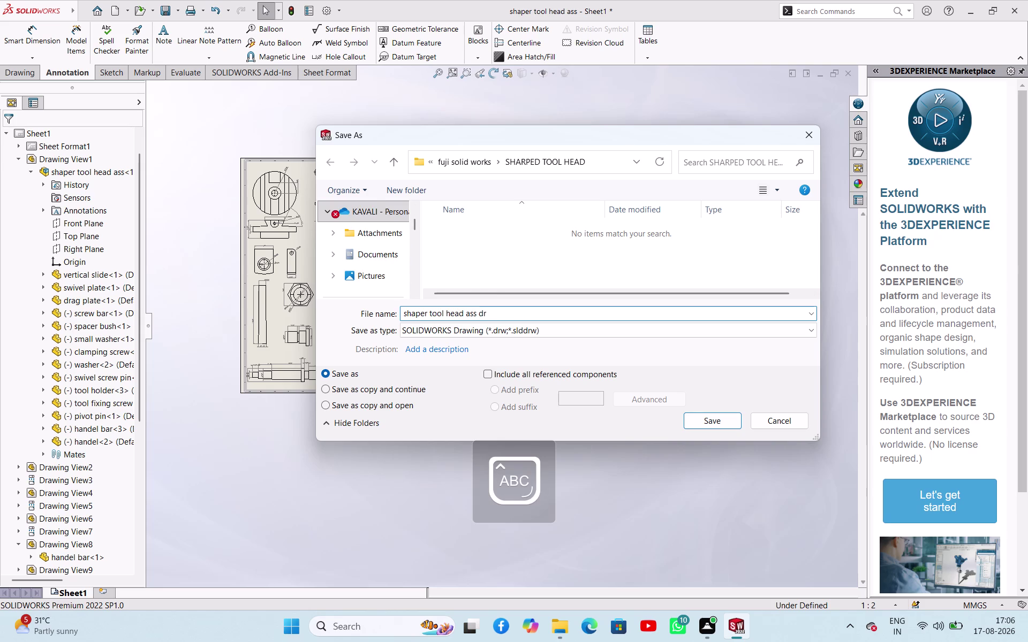
key(BackSpace)
key(a)
key(f)
key(y)
key(BackSpace)
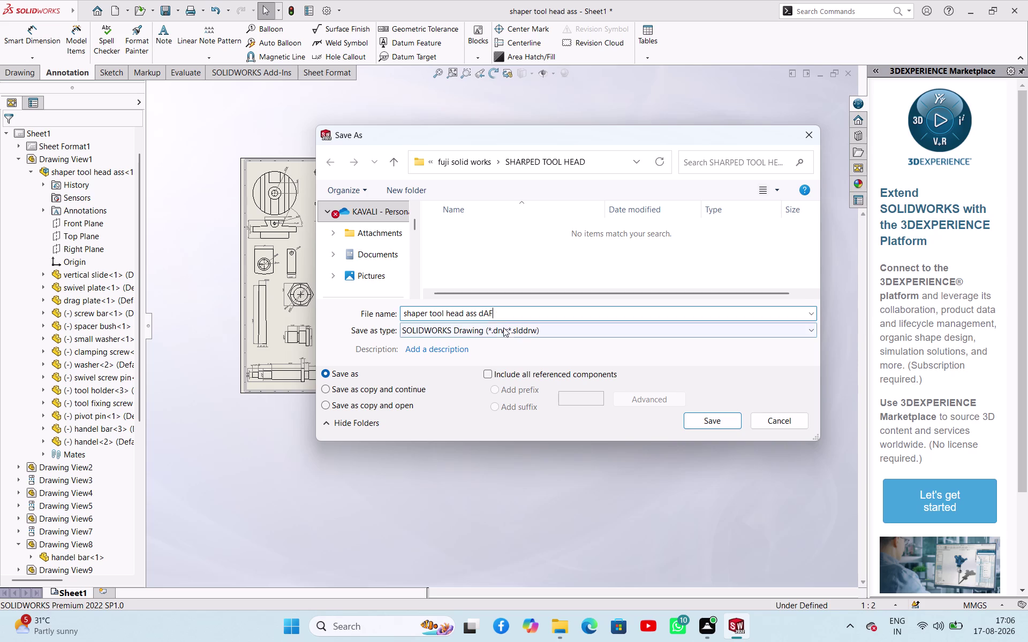
key(t)
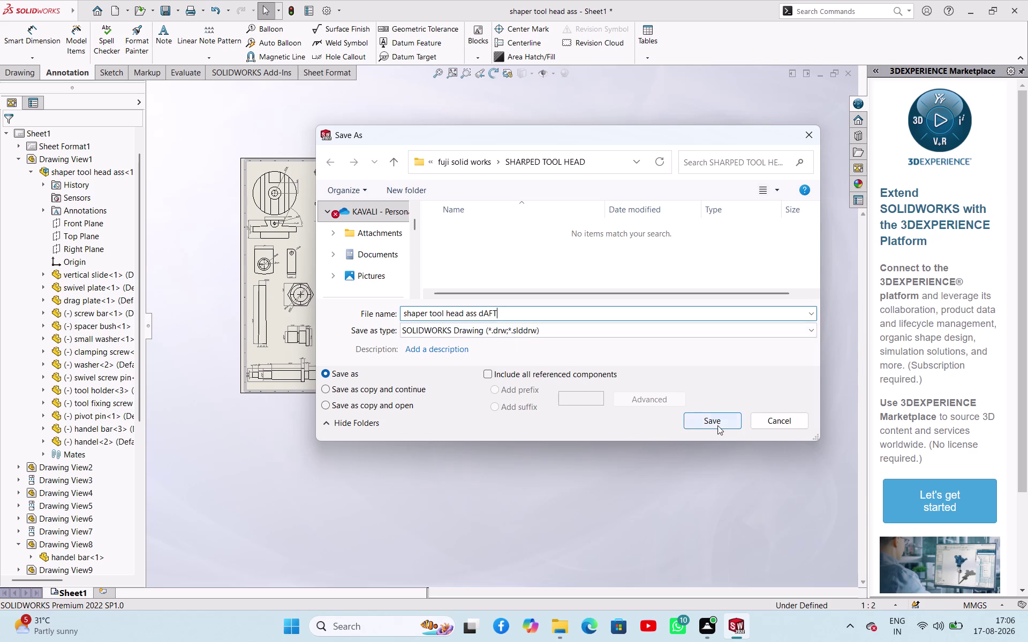
click(717, 425)
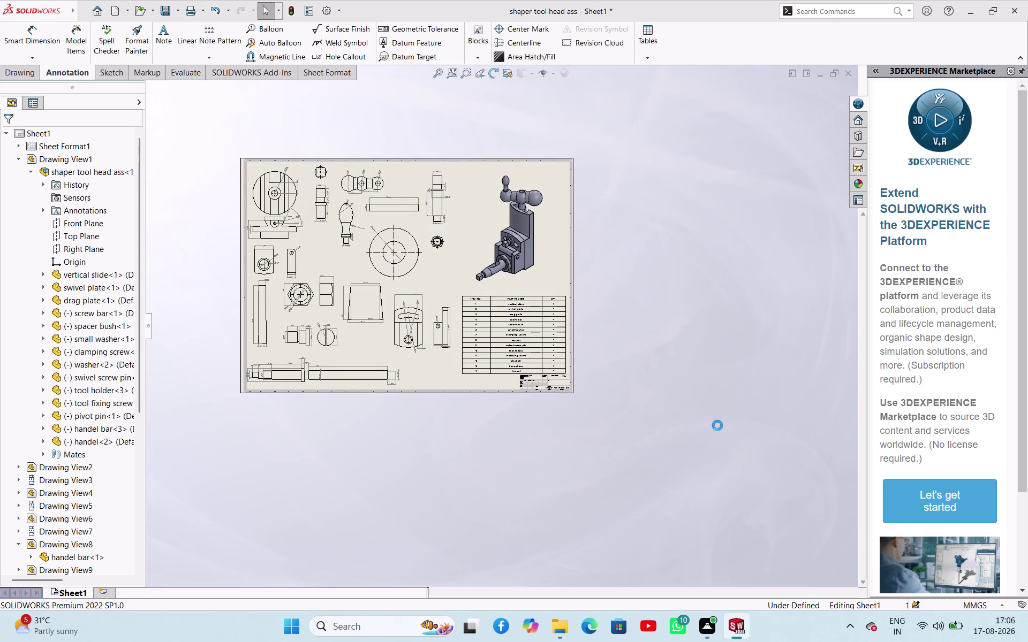